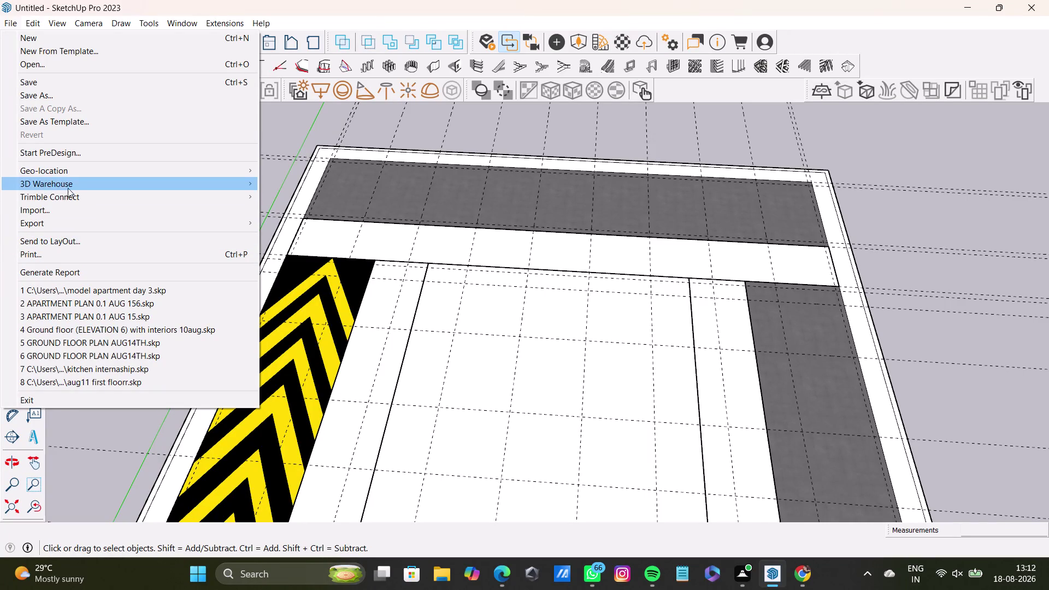
Start a File > Import and browse to the Home folder.
click(43, 215)
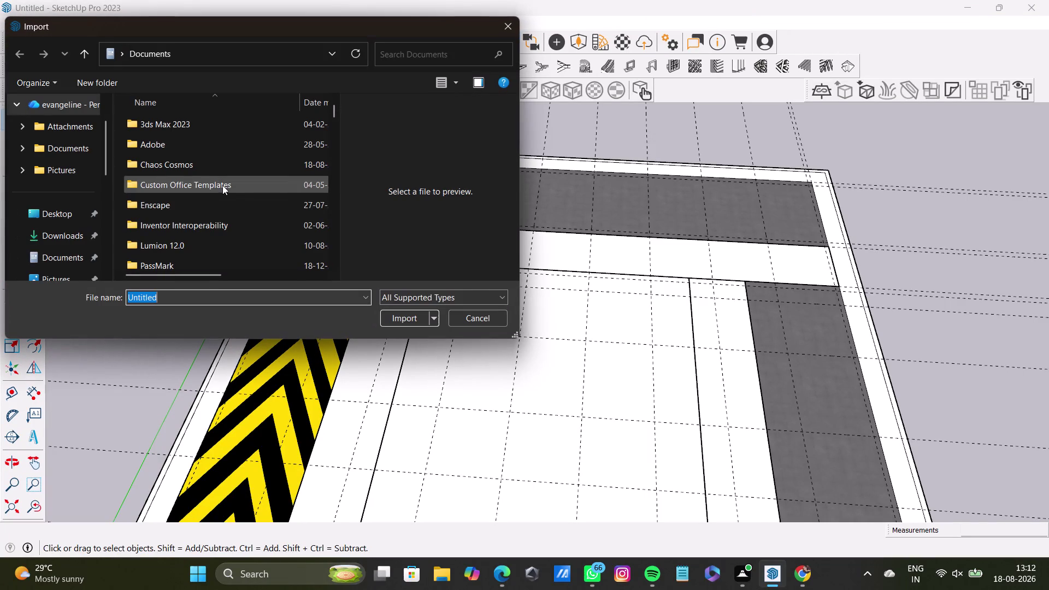
scroll(up, 3)
scroll(up, 3)
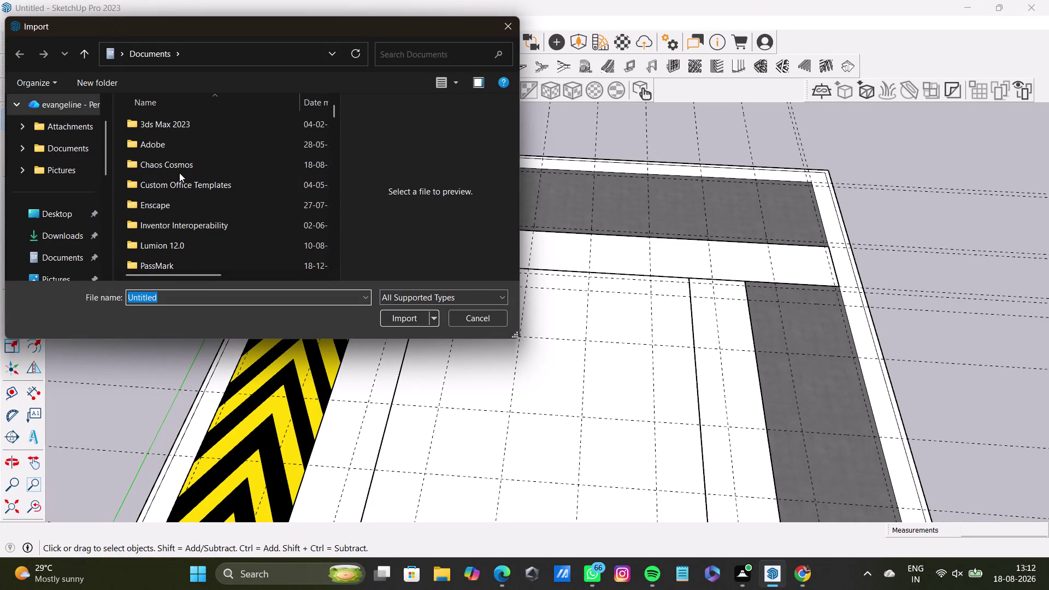
scroll(down, 3)
scroll(down, 3)
scroll(up, 3)
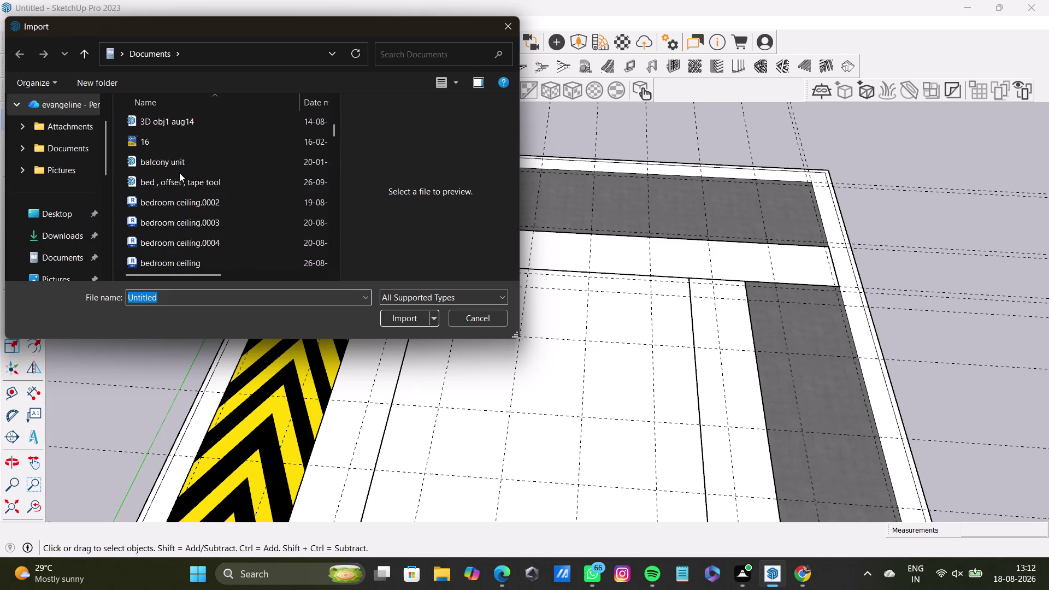
scroll(up, 3)
scroll(up, 3)
click(59, 112)
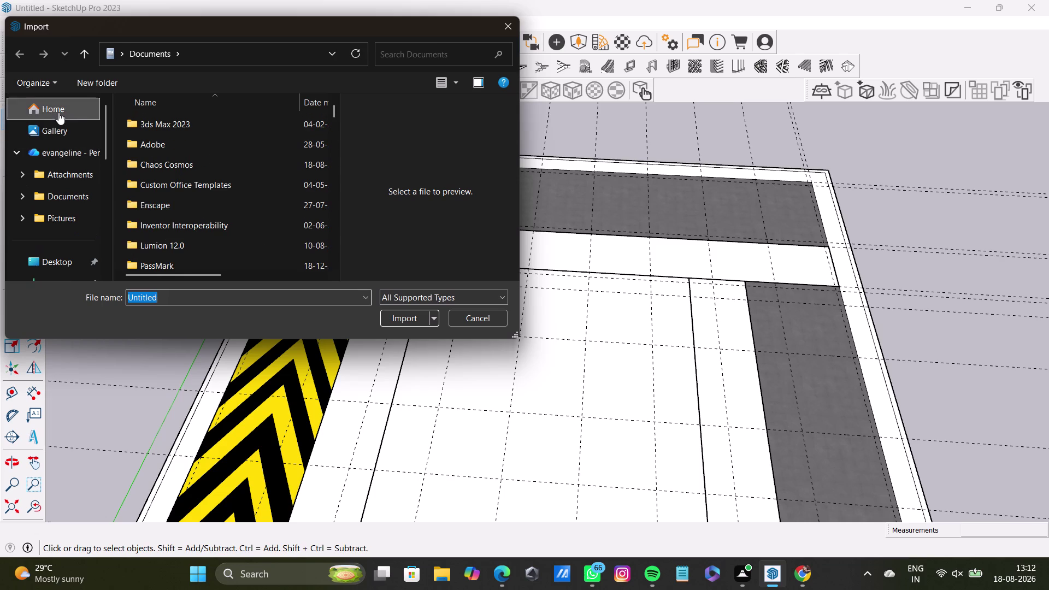
scroll(down, 3)
scroll(down, 3)
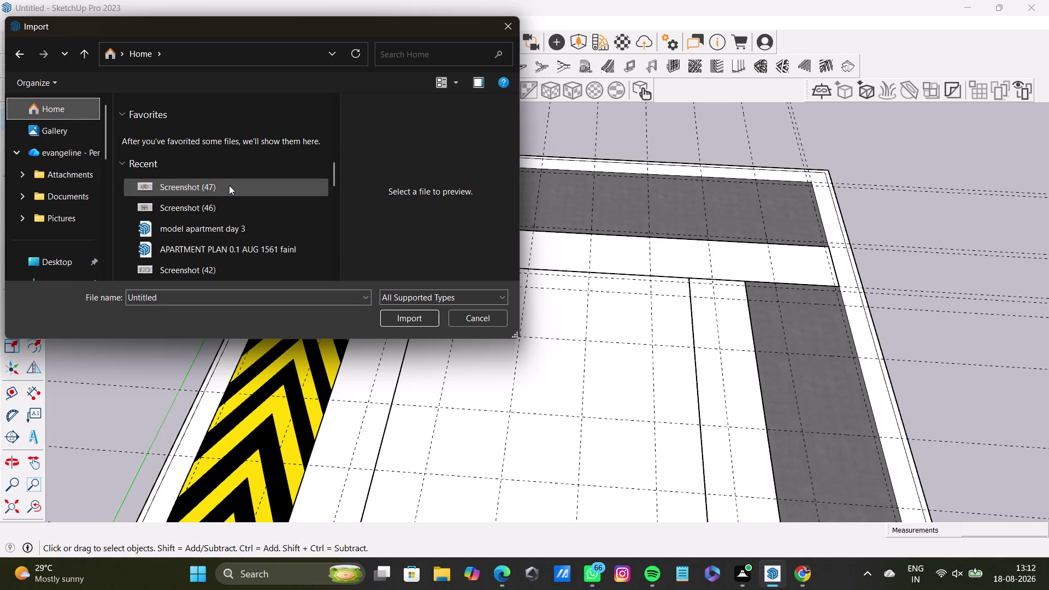
scroll(down, 3)
scroll(down, 3)
scroll(down, 3)
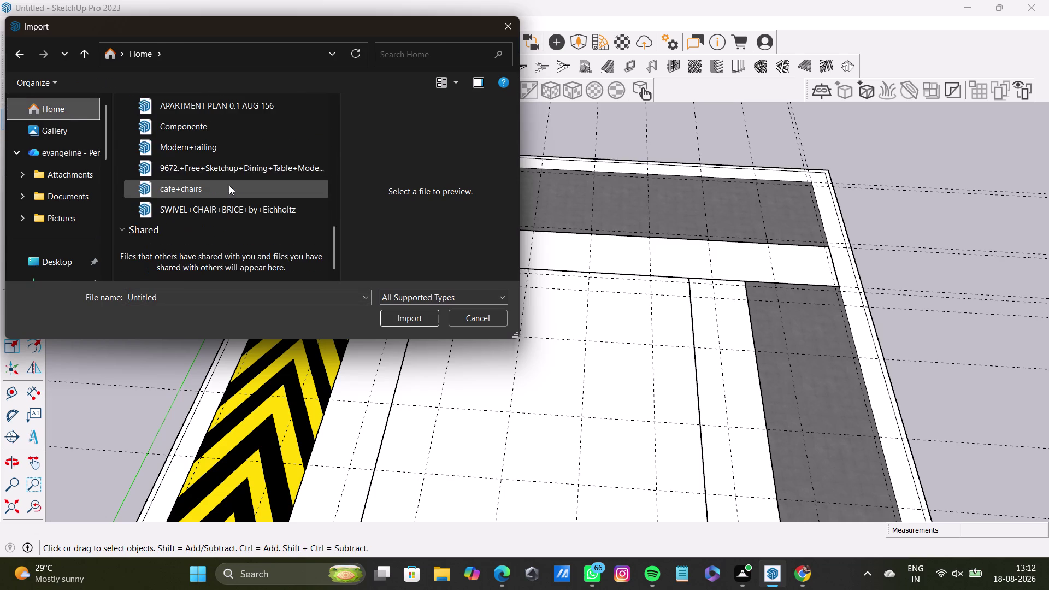
scroll(up, 3)
scroll(up, 3)
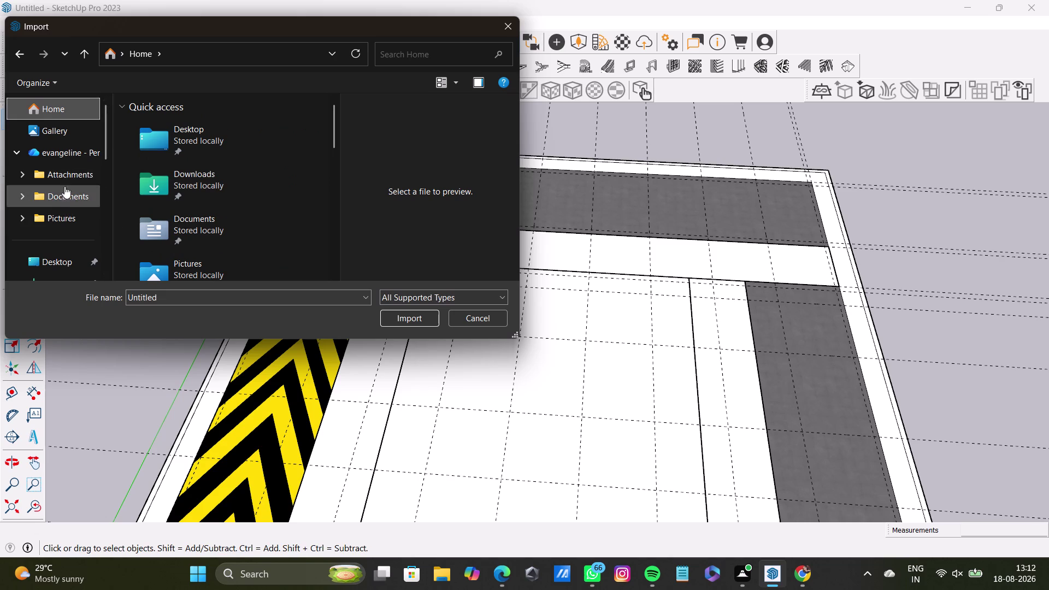
scroll(down, 3)
Import the CC18 car file from the Downloads folder.
click(57, 149)
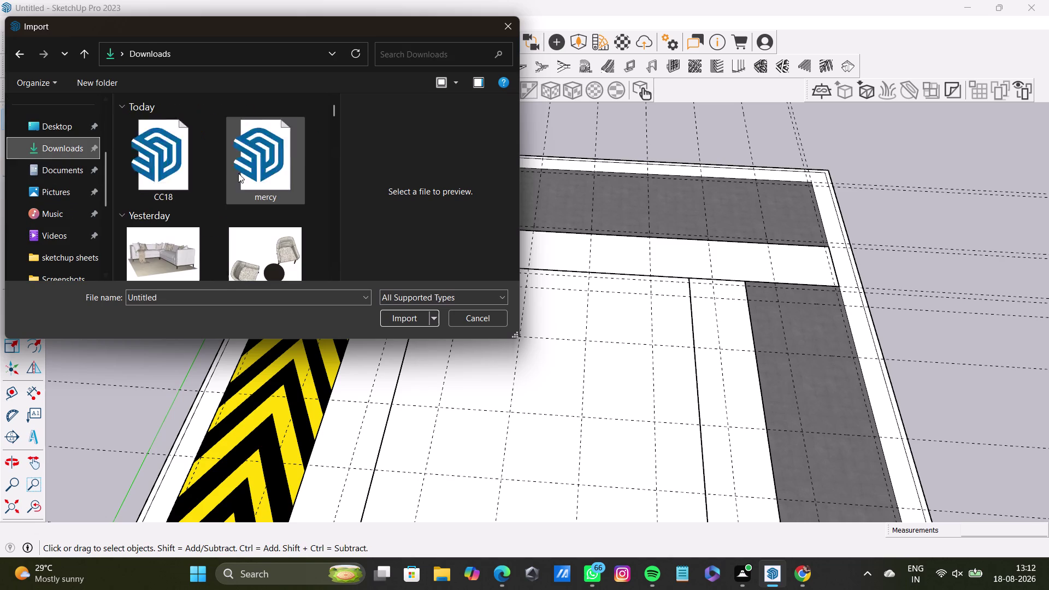
click(163, 161)
click(405, 318)
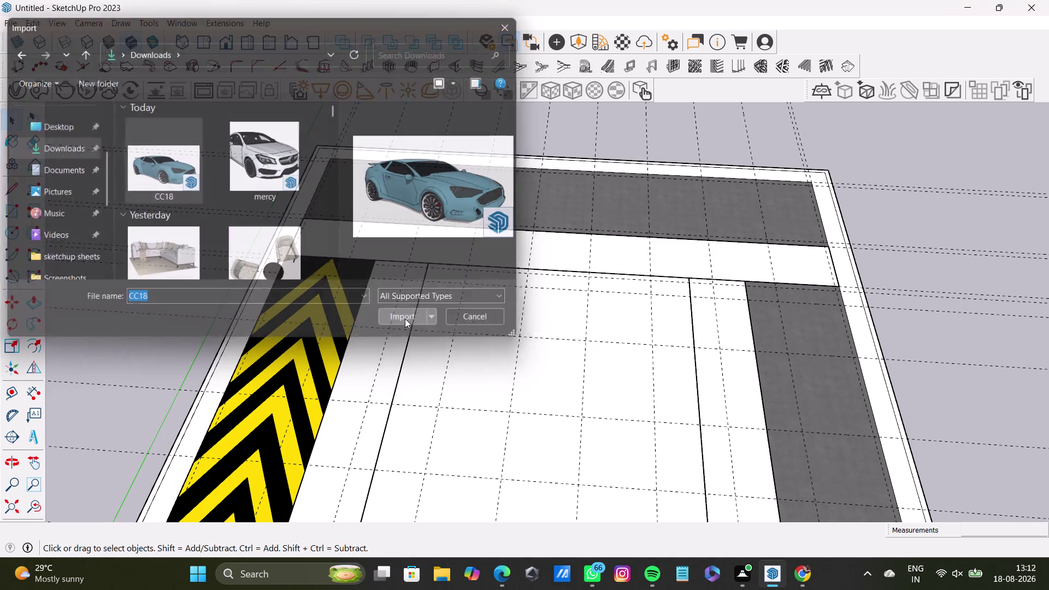
click(626, 325)
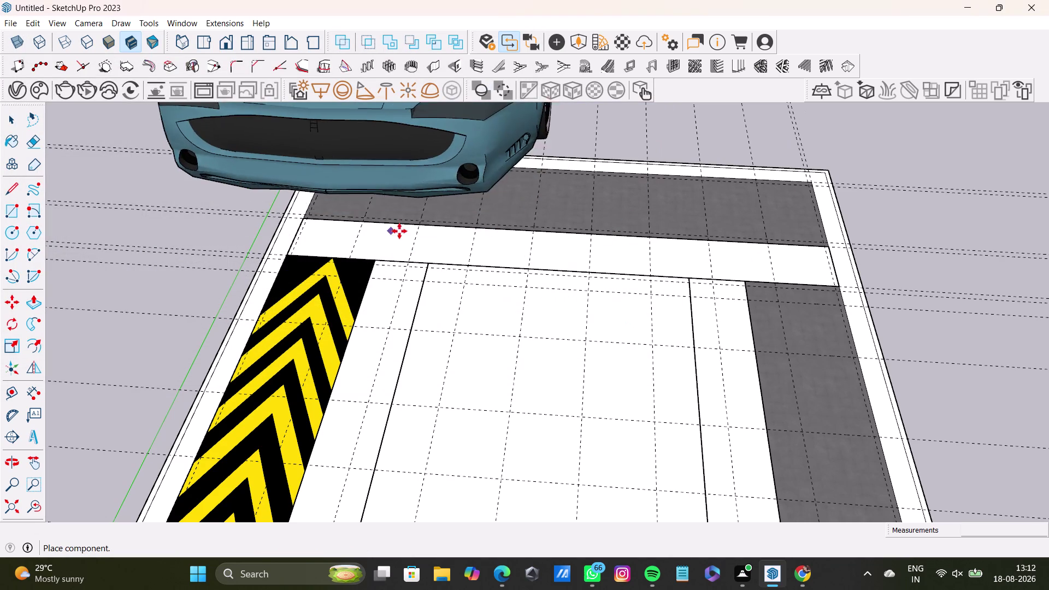
Place the blue CC18 car beside the layout and import the mercy car file.
scroll(down, 3)
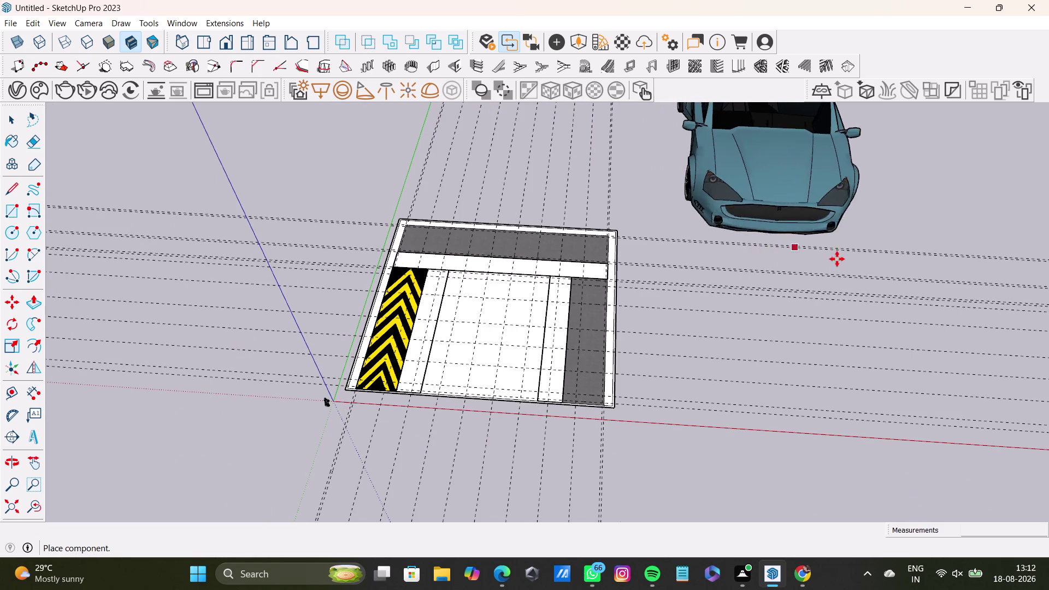
click(839, 258)
click(8, 18)
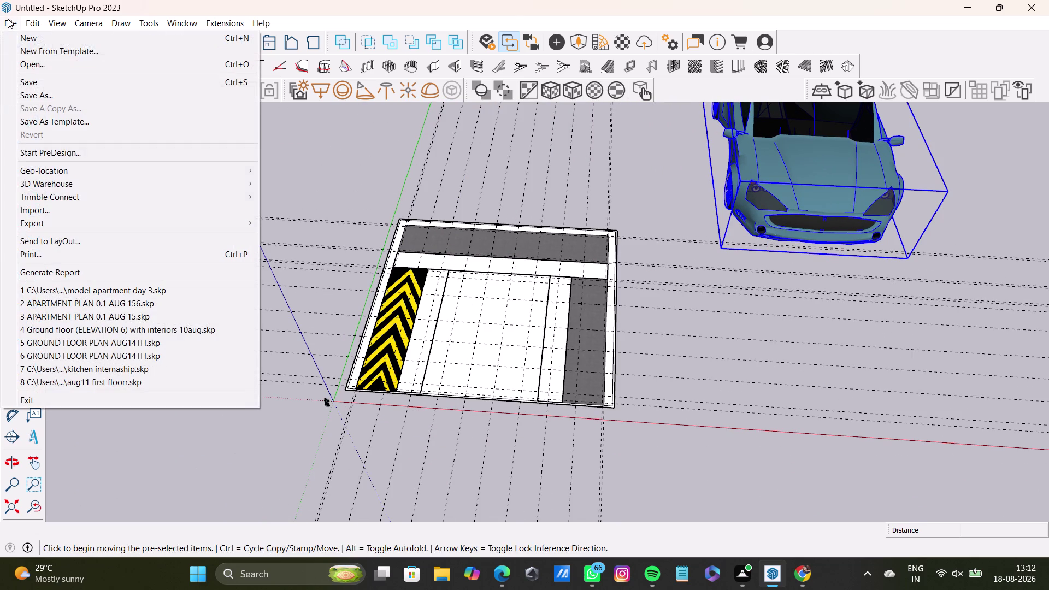
click(54, 208)
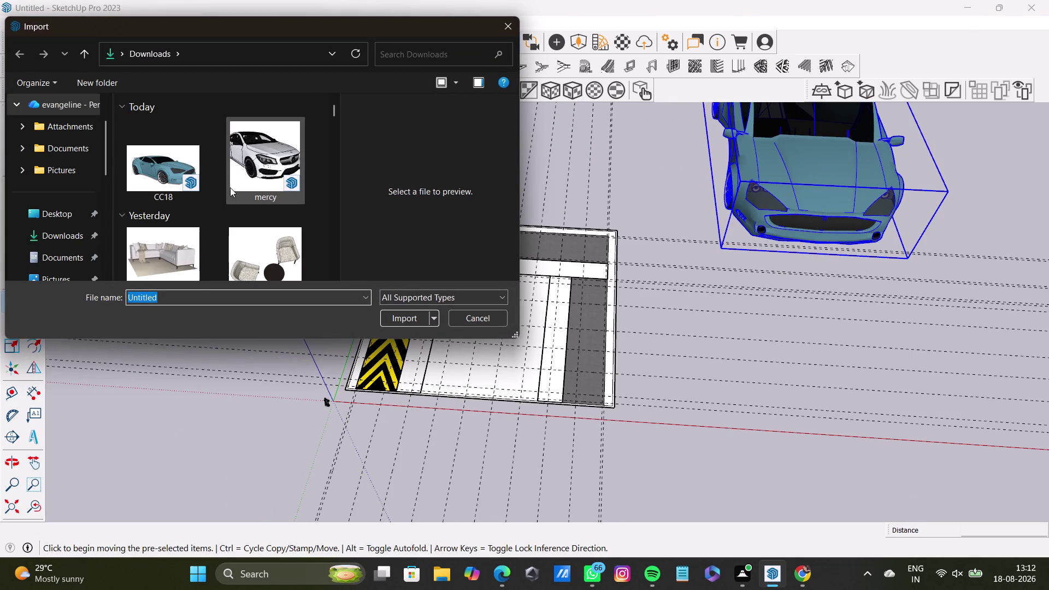
click(249, 179)
click(408, 319)
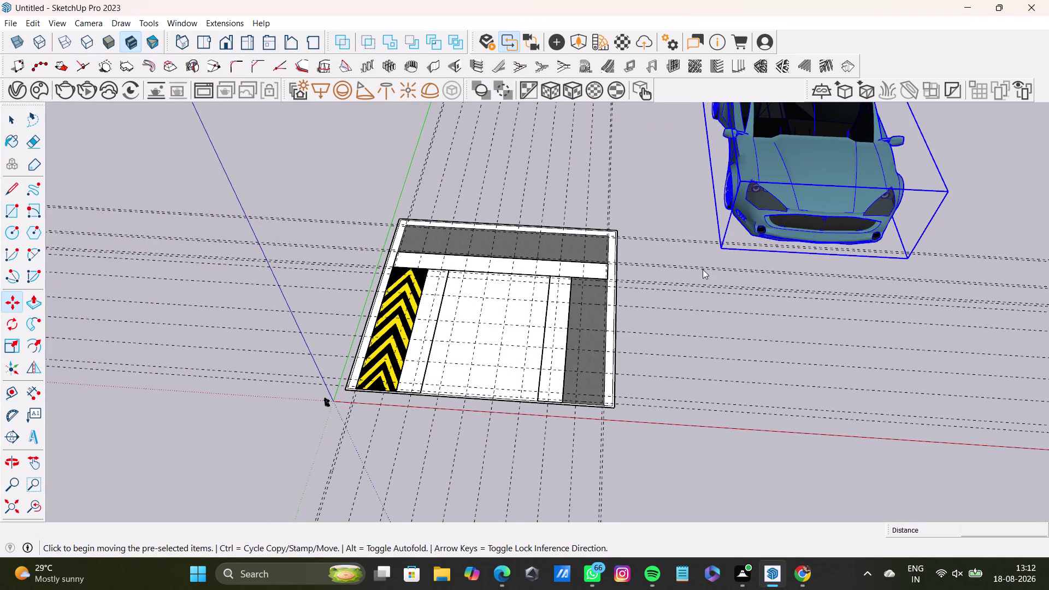
Accept the version warning, place the white mercy car beside the layout, then deselect it.
scroll(down, 3)
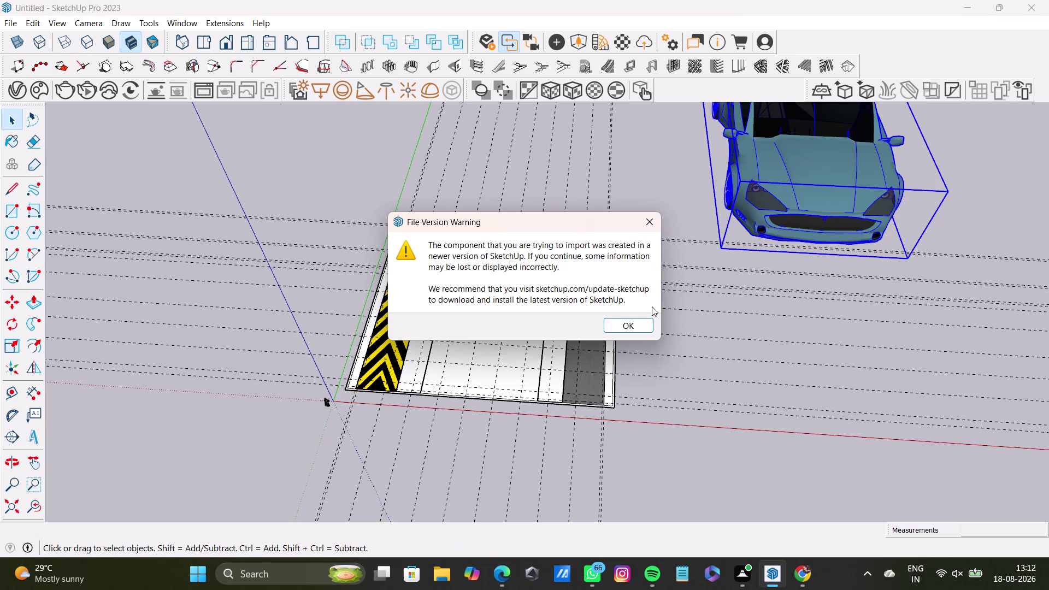
click(652, 327)
scroll(down, 3)
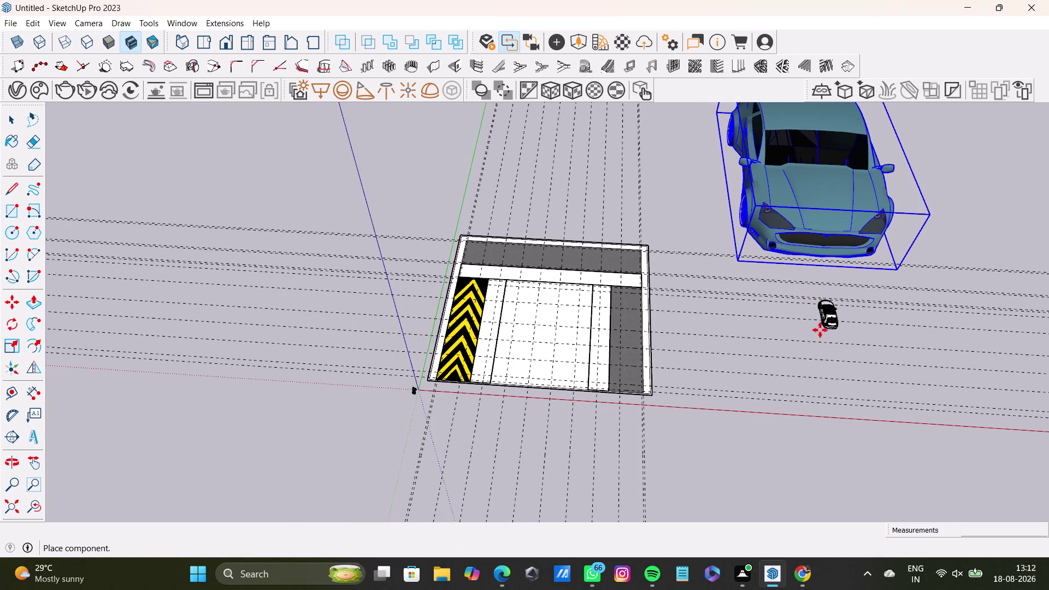
click(799, 341)
key(space)
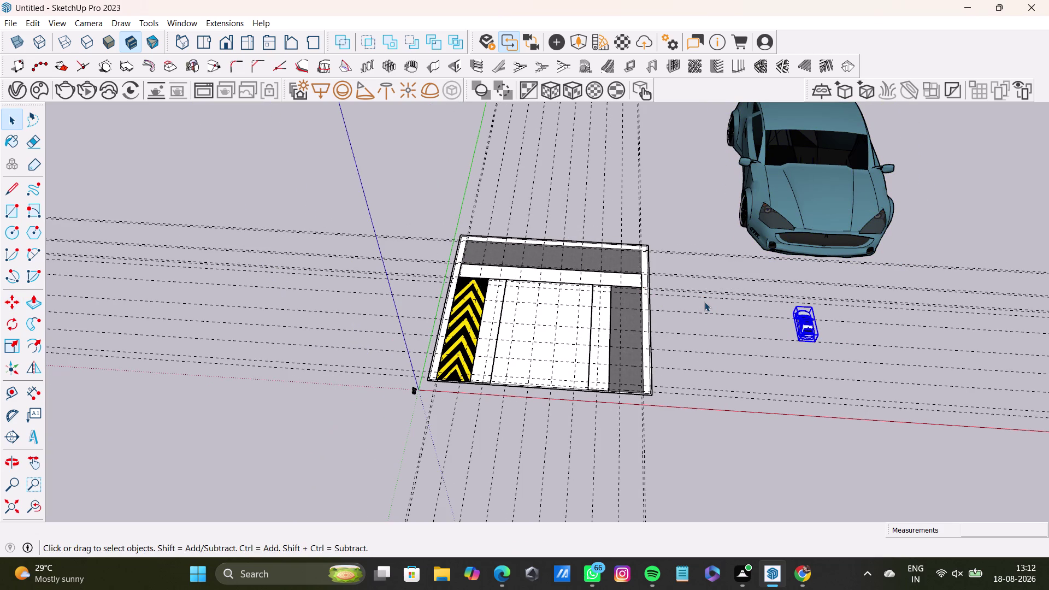
click(667, 202)
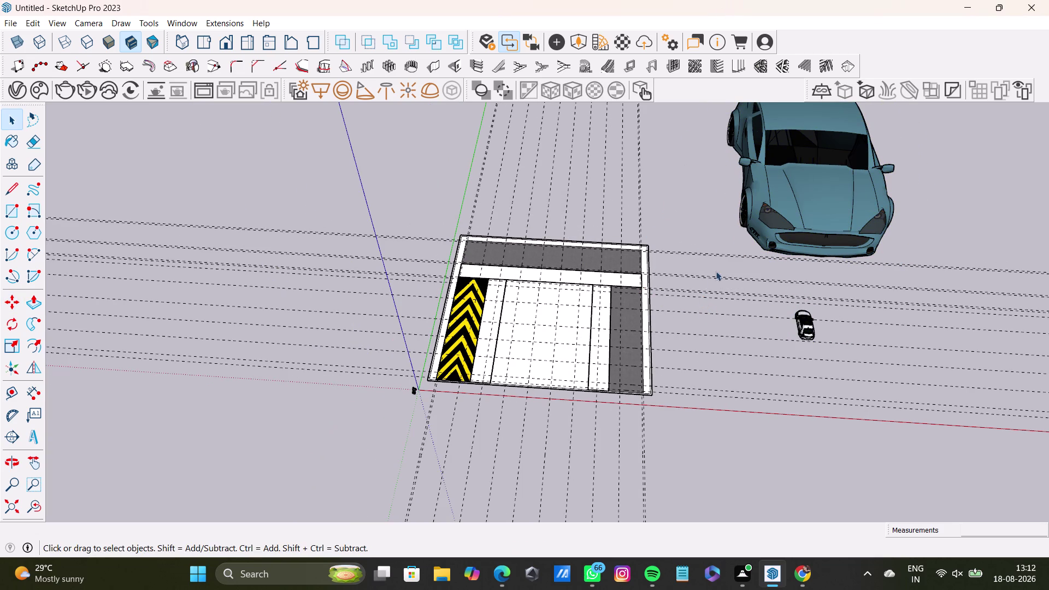
scroll(up, 3)
middle_drag(752, 318, 768, 314)
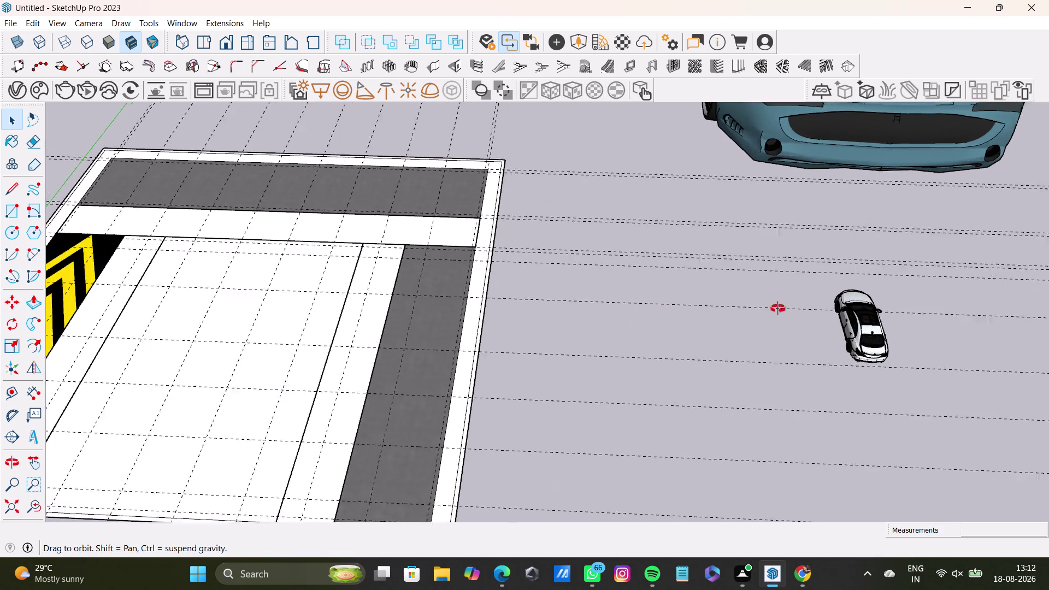
middle_drag(768, 314, 785, 367)
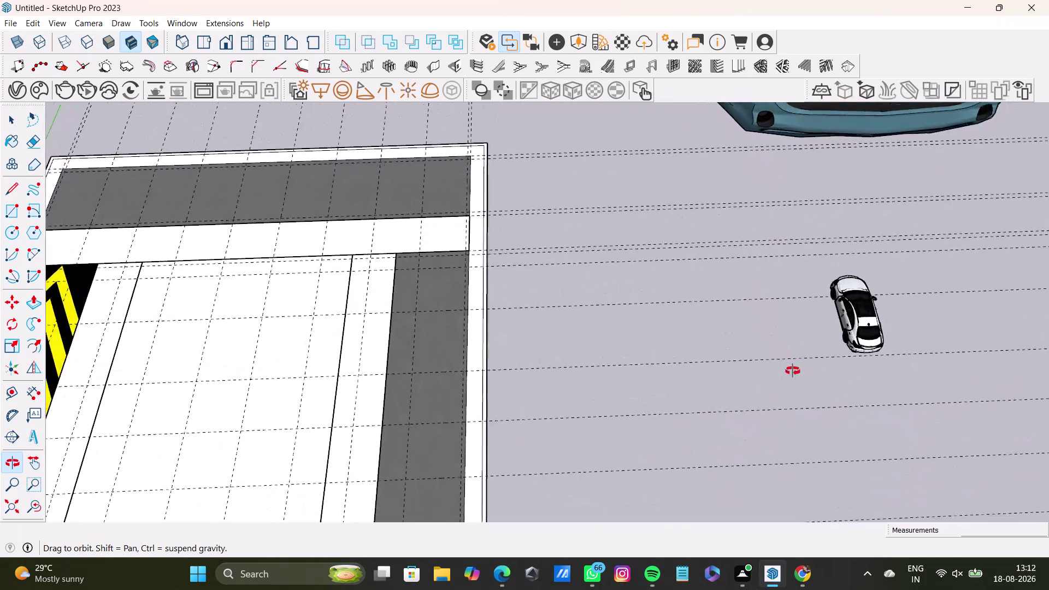
middle_drag(786, 367, 818, 378)
drag(759, 233, 935, 372)
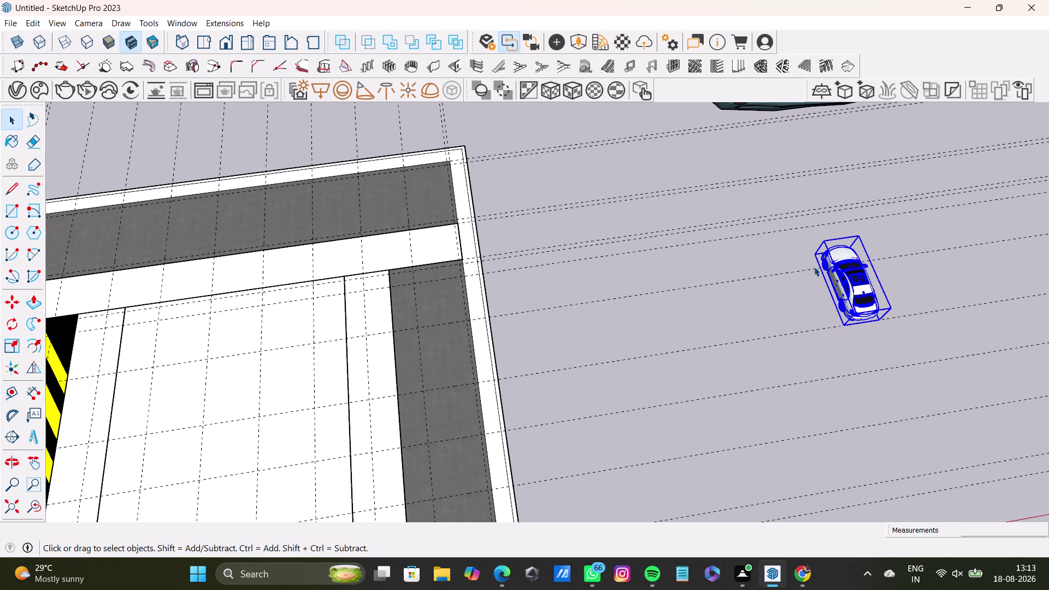
scroll(up, 3)
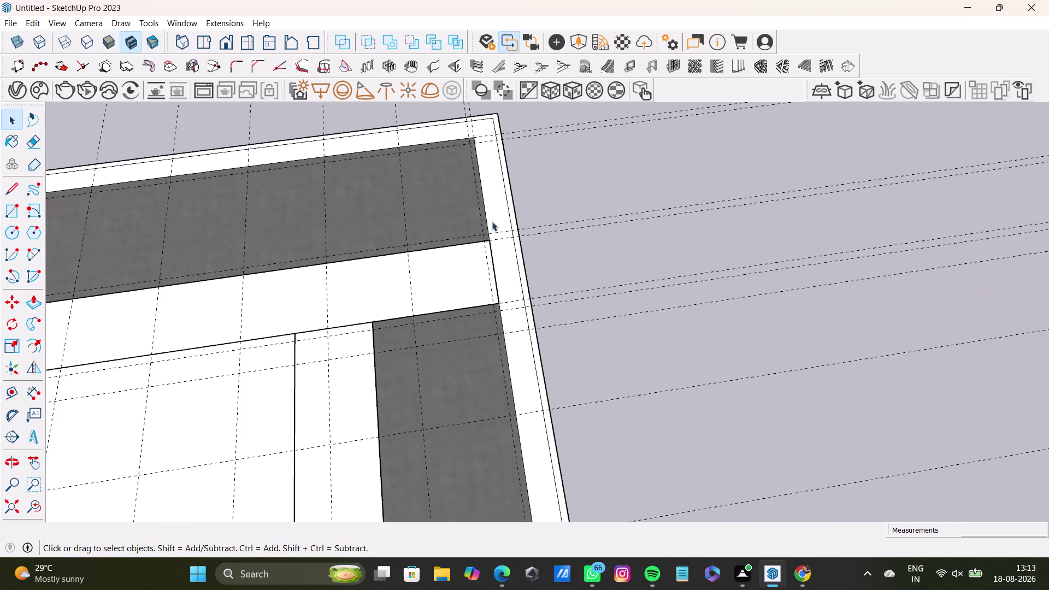
scroll(up, 3)
middle_drag(616, 267, 511, 173)
scroll(down, 3)
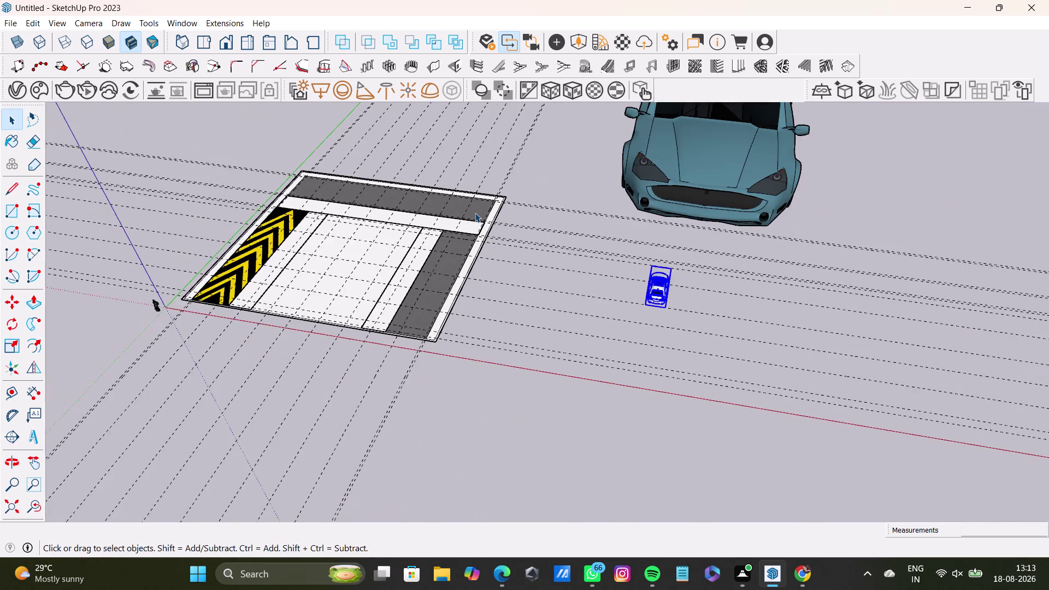
scroll(down, 3)
middle_drag(396, 203, 397, 196)
scroll(up, 3)
scroll(up, 3)
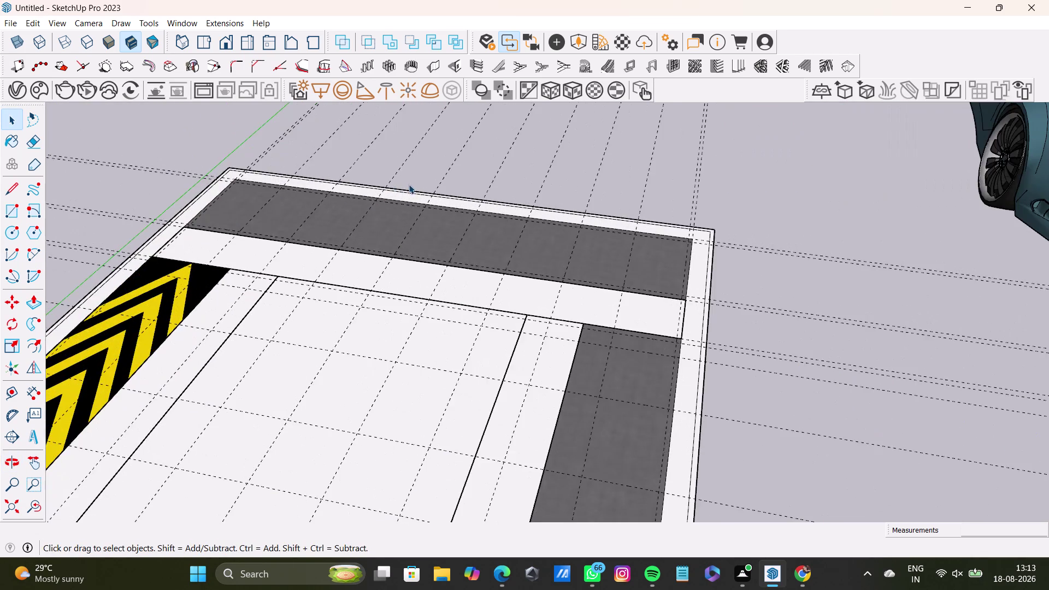
middle_drag(412, 184, 457, 357)
scroll(down, 3)
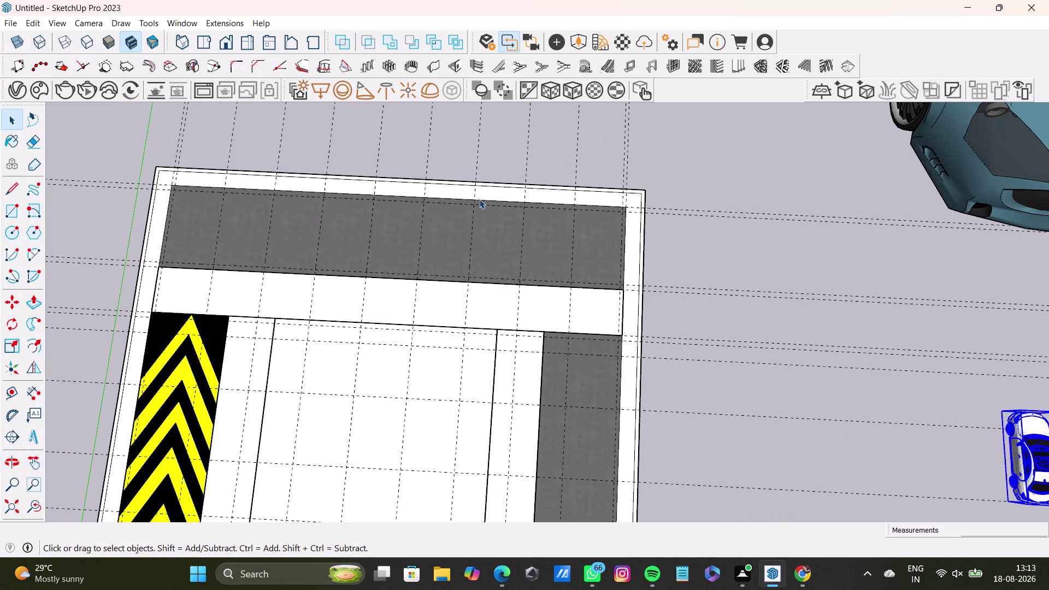
middle_drag(479, 199, 477, 135)
middle_drag(590, 223, 243, 117)
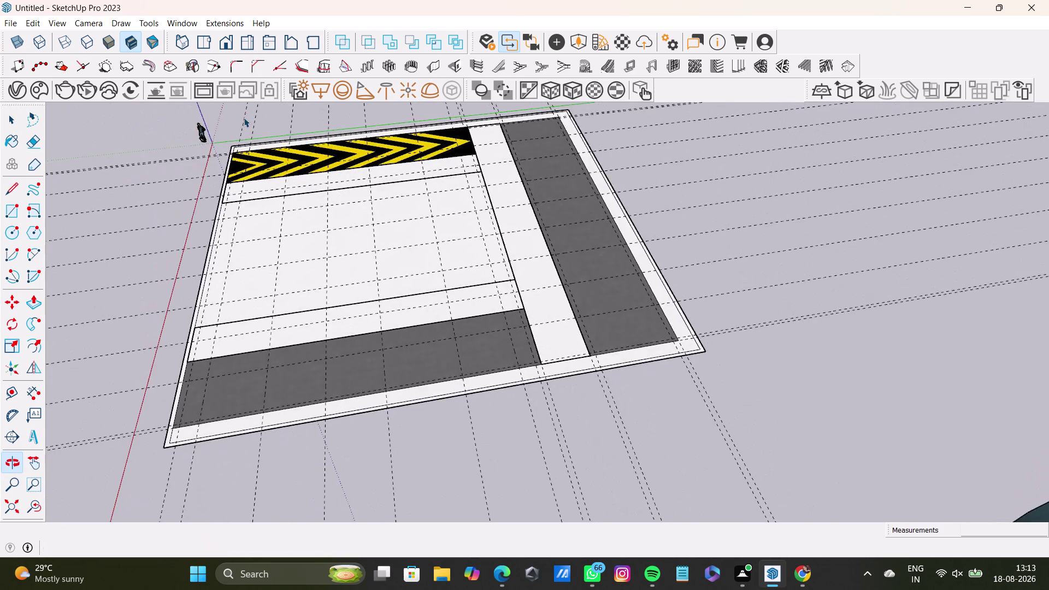
middle_drag(414, 211, 777, 207)
scroll(down, 3)
middle_drag(437, 182, 492, 178)
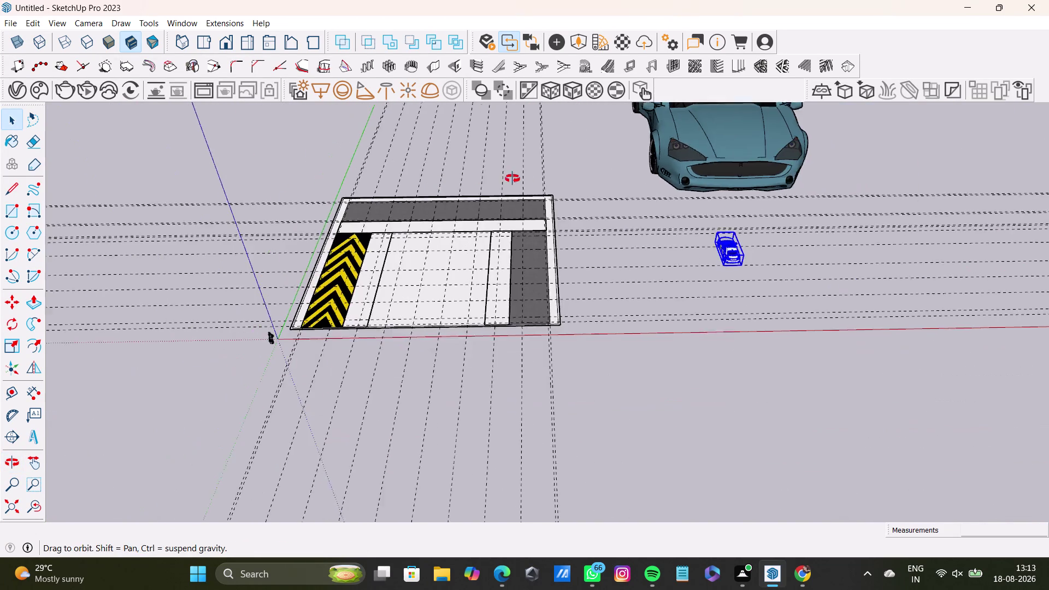
middle_drag(492, 179, 647, 152)
click(530, 143)
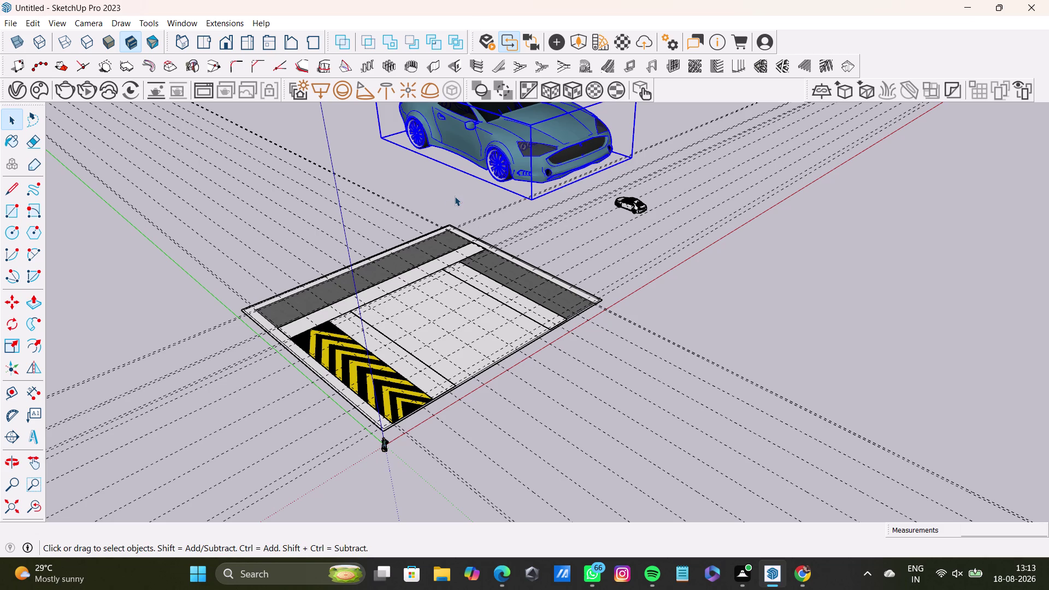
click(454, 196)
click(537, 147)
scroll(up, 3)
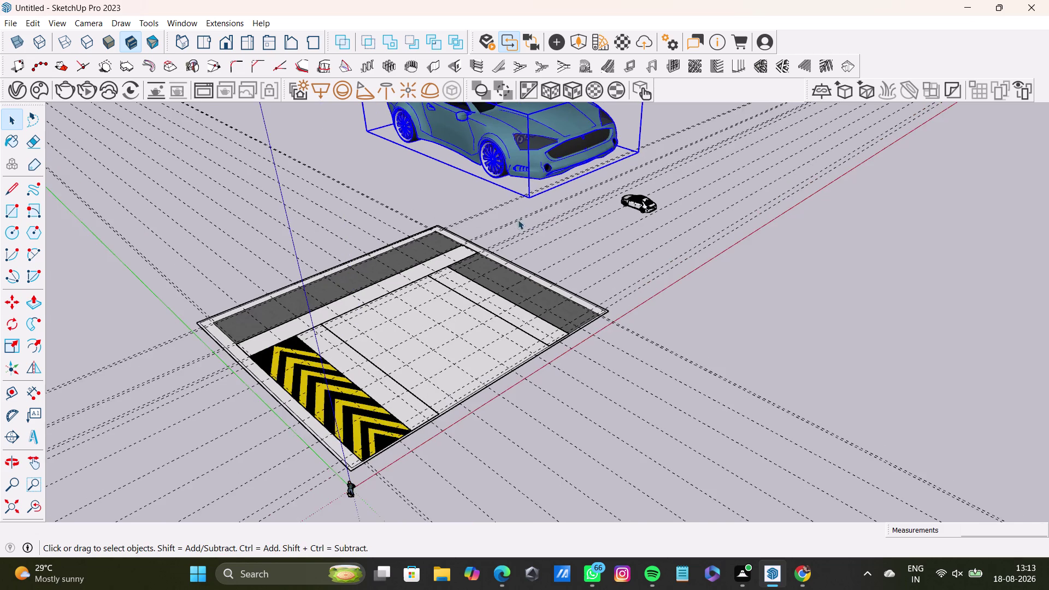
scroll(up, 3)
scroll(down, 3)
middle_drag(481, 177, 469, 166)
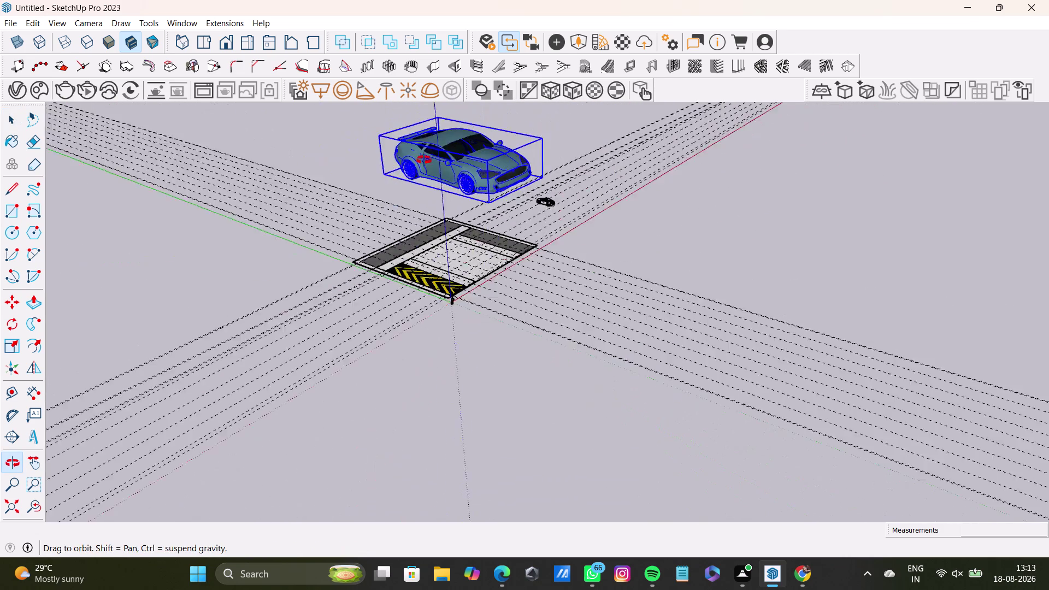
middle_drag(469, 166, 349, 145)
scroll(up, 3)
middle_drag(535, 178, 523, 325)
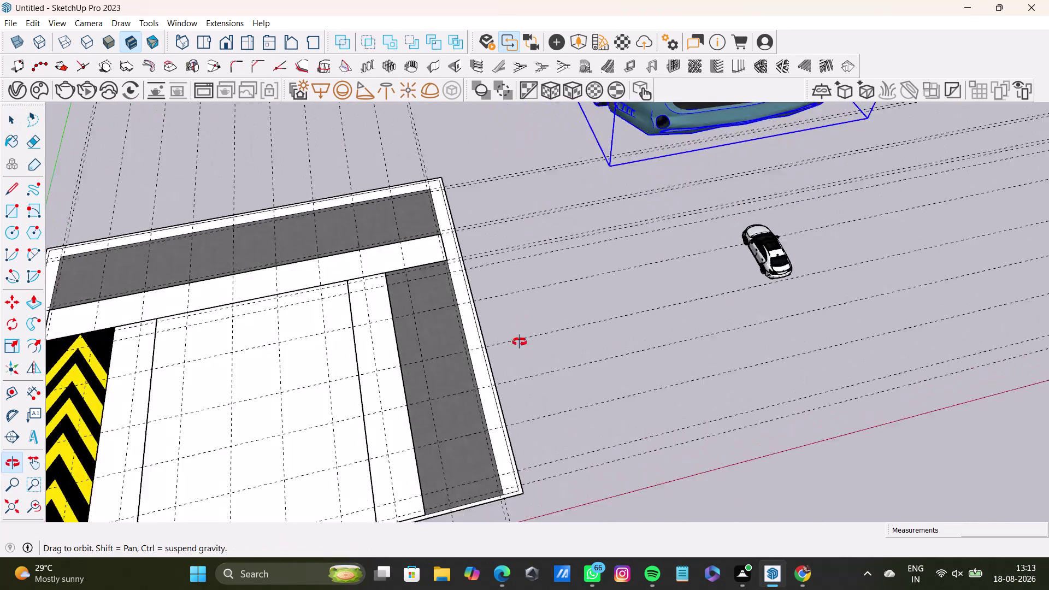
middle_drag(523, 325, 518, 373)
scroll(up, 3)
scroll(down, 3)
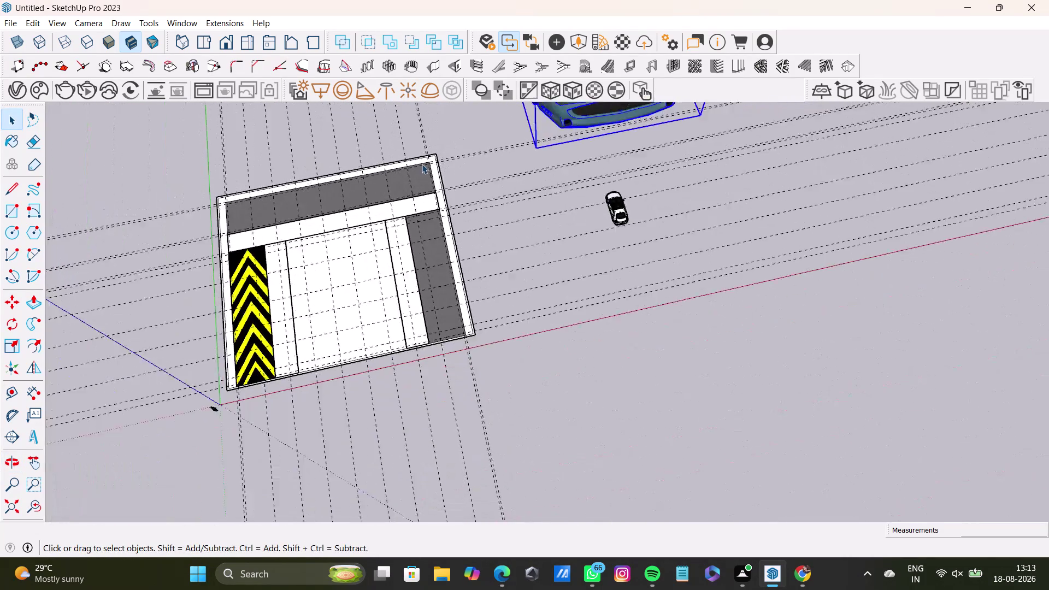
scroll(down, 3)
middle_drag(421, 164, 611, 138)
scroll(up, 3)
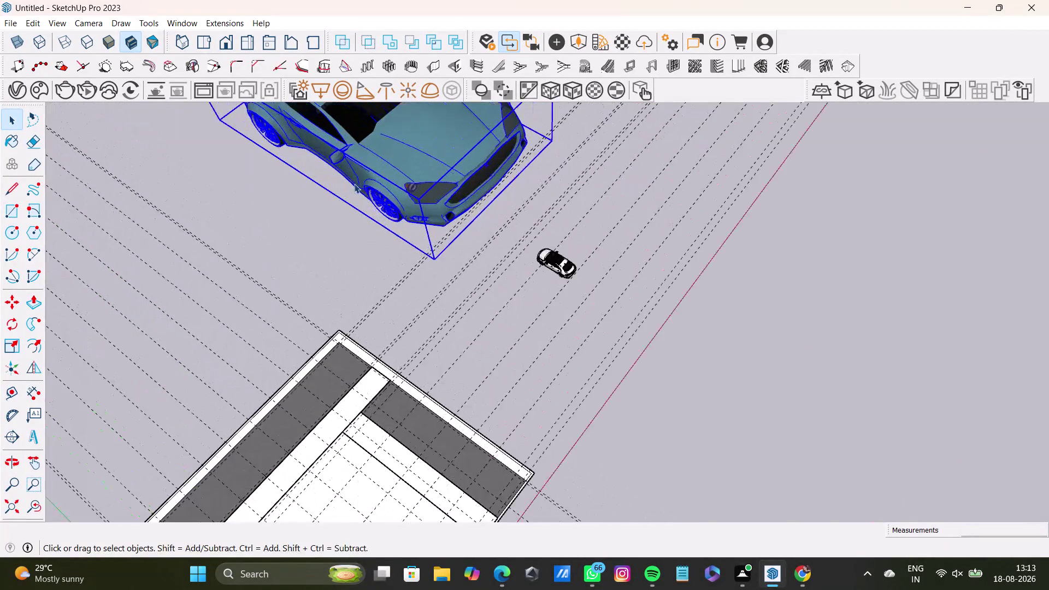
middle_drag(354, 183, 484, 90)
middle_drag(418, 212, 424, 125)
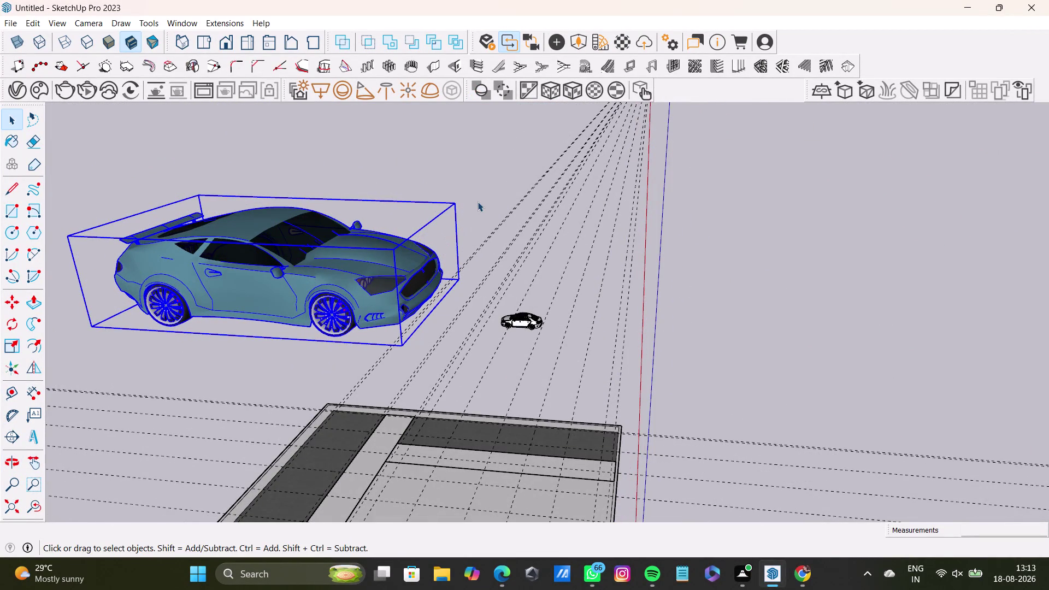
click(475, 199)
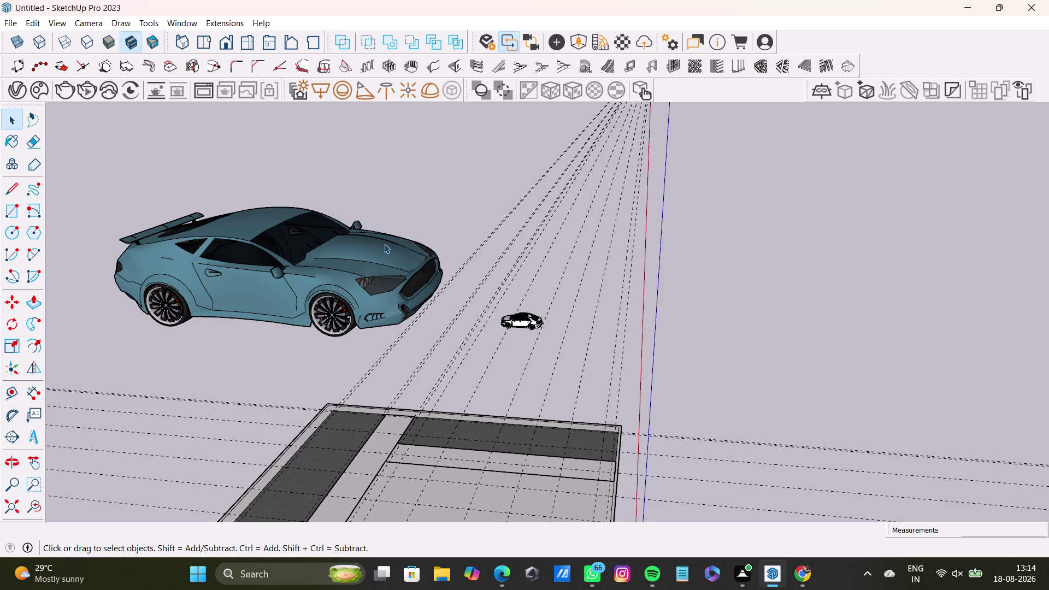
click(378, 253)
click(434, 199)
middle_drag(456, 227, 413, 304)
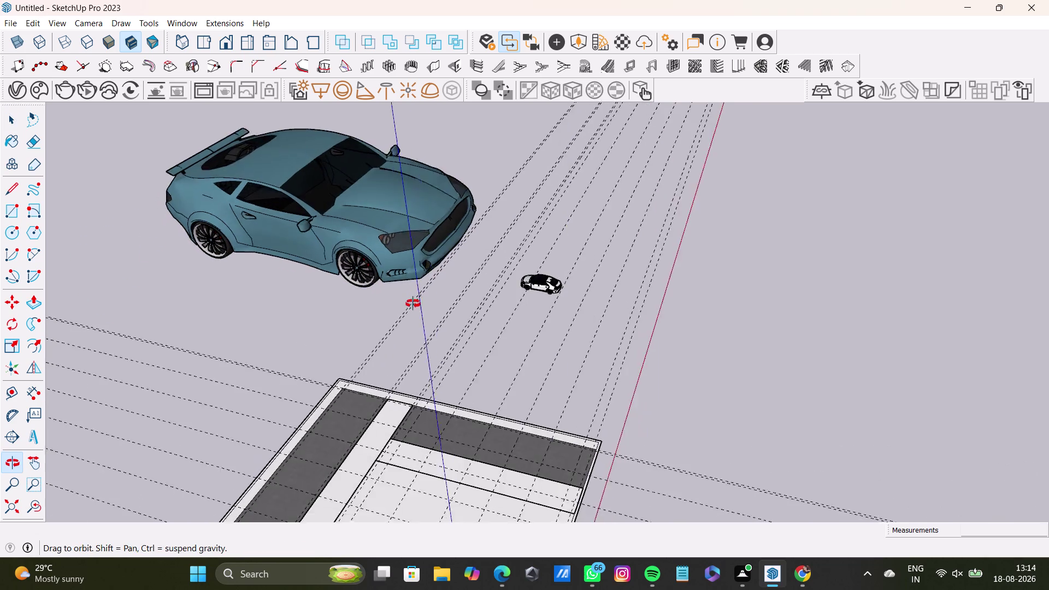
middle_drag(413, 303, 393, 318)
scroll(down, 3)
click(355, 211)
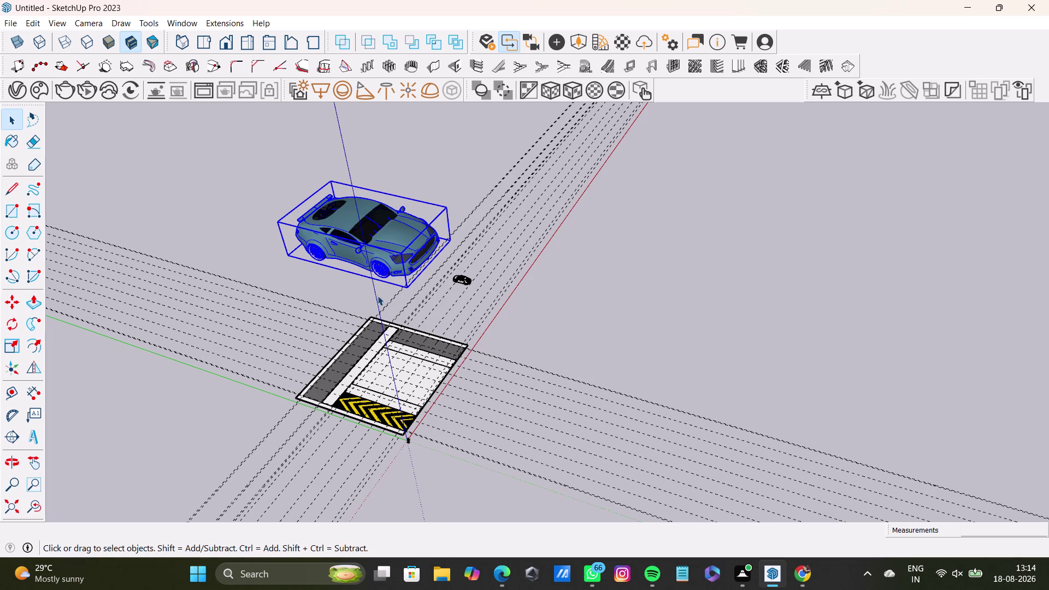
scroll(up, 3)
middle_drag(377, 259, 465, 164)
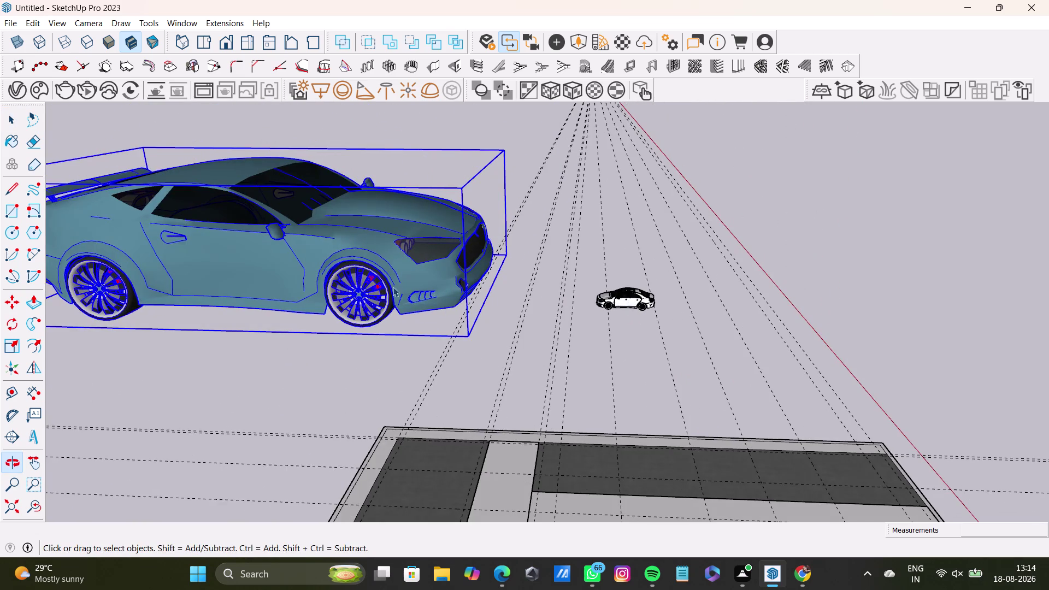
scroll(down, 3)
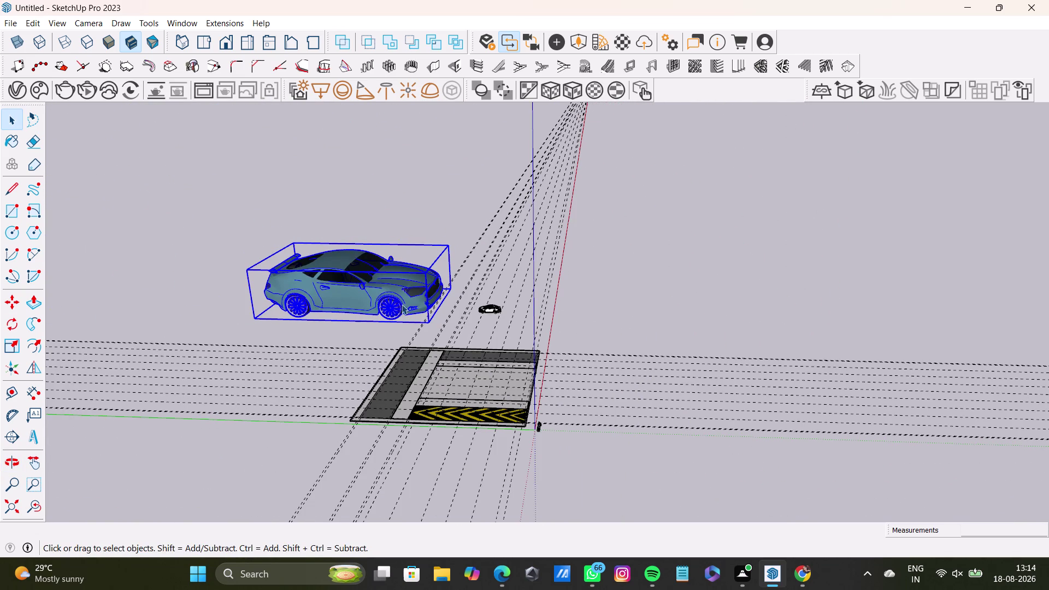
click(460, 218)
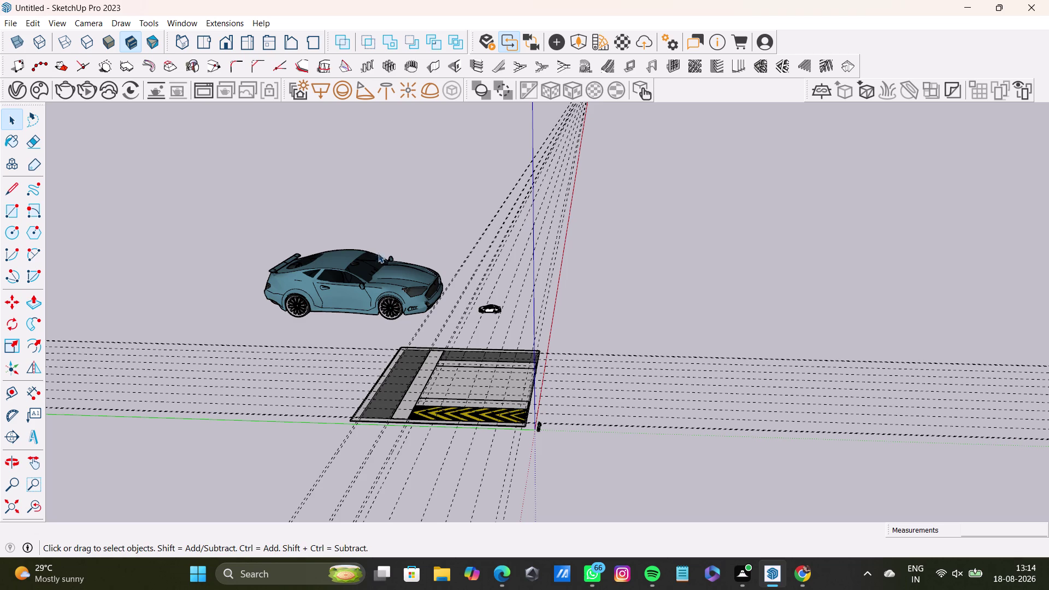
click(381, 284)
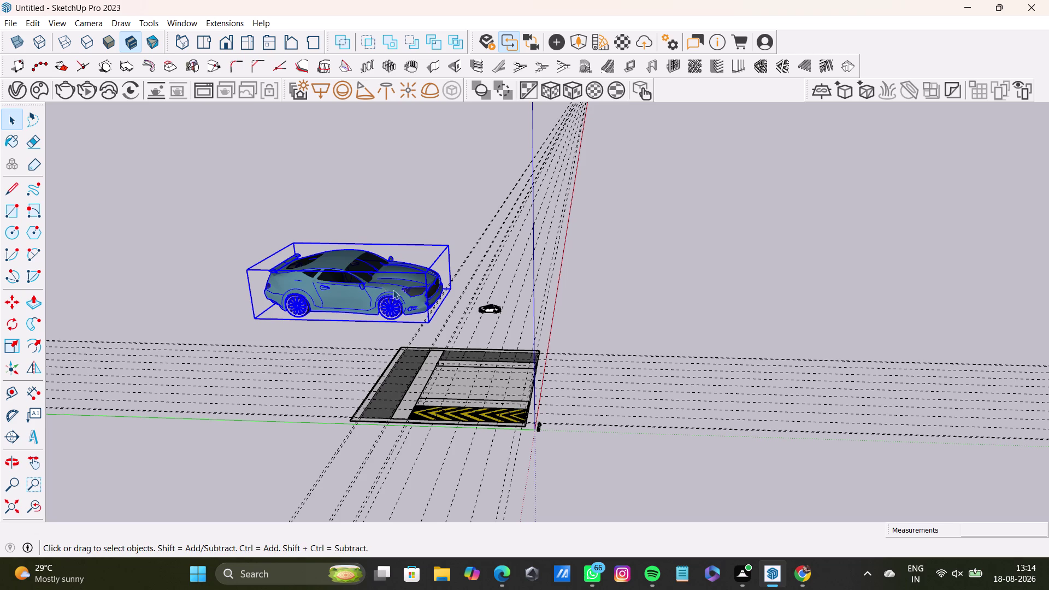
middle_drag(393, 289, 388, 421)
scroll(up, 3)
scroll(down, 3)
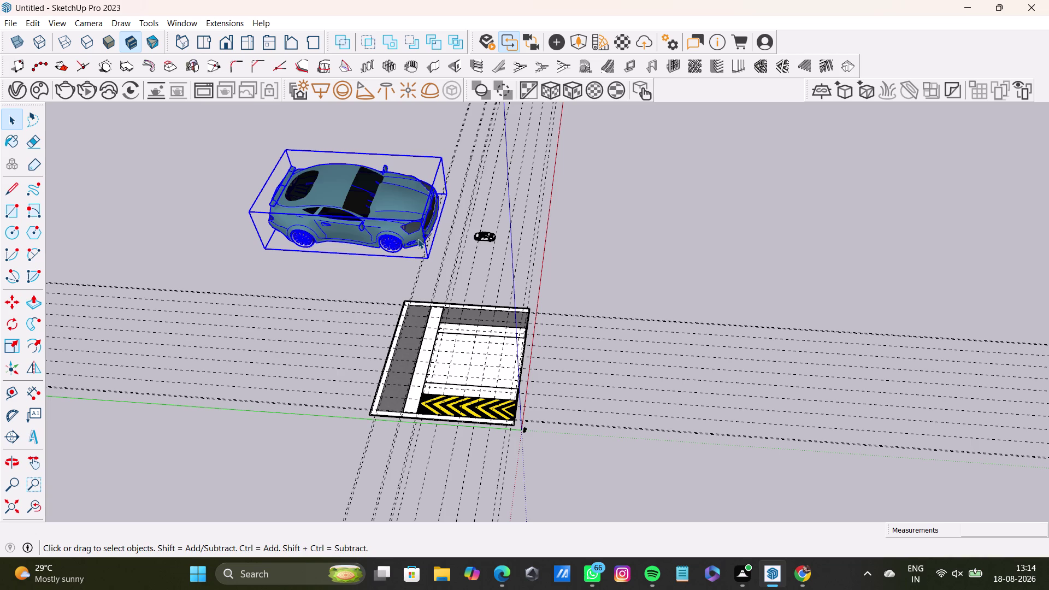
Orbit to look down on the blue car, then to a side view.
click(436, 150)
click(404, 222)
click(395, 275)
drag(255, 141, 285, 163)
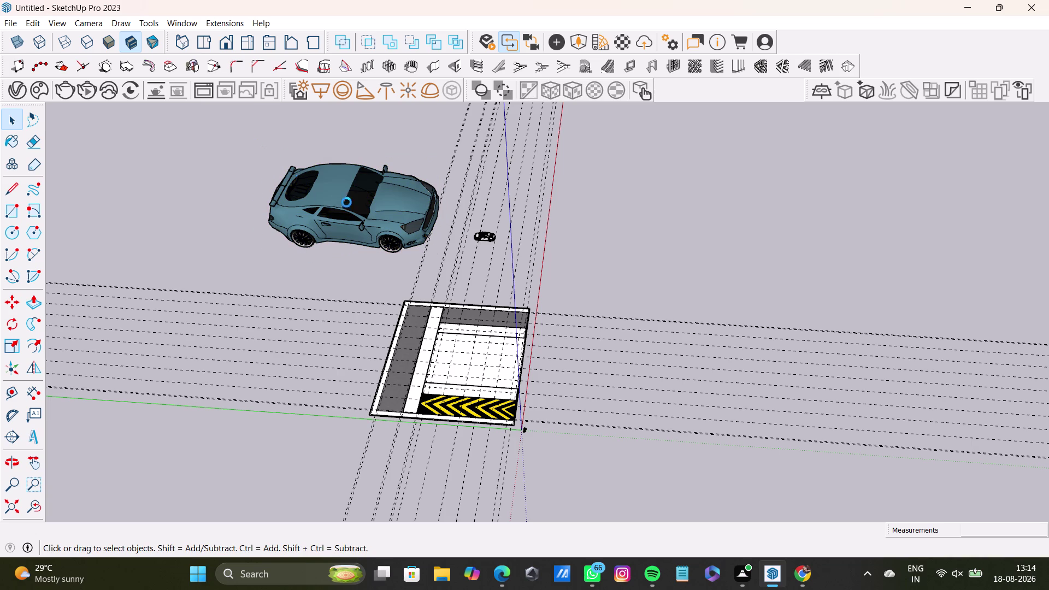
drag(285, 164, 432, 252)
scroll(up, 3)
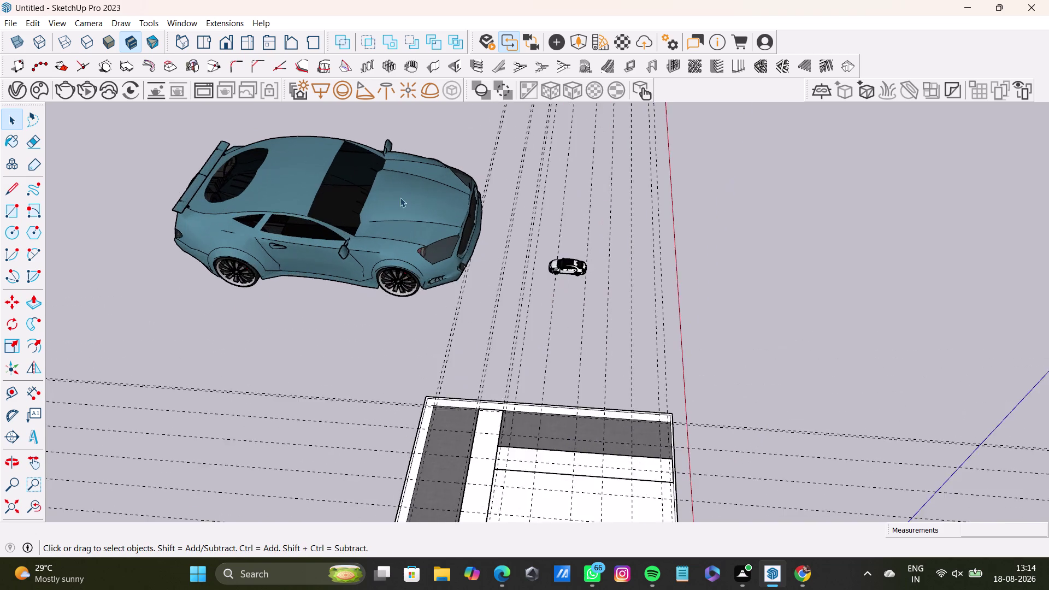
scroll(up, 3)
middle_drag(453, 231, 389, 109)
Orbit to a top-down view of the blue car and select it.
click(456, 228)
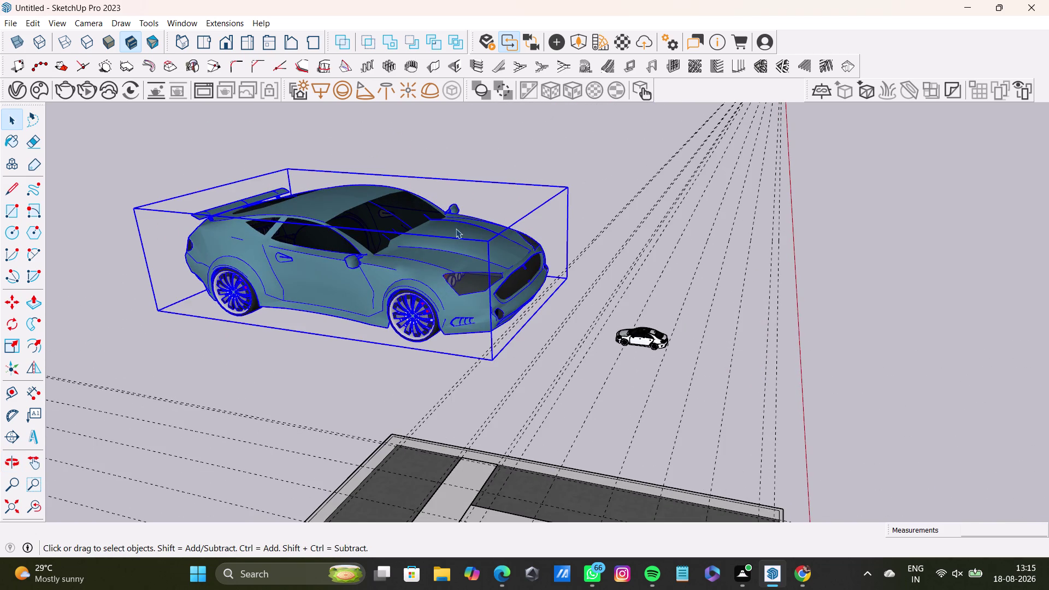
click(539, 182)
middle_drag(420, 337, 543, 309)
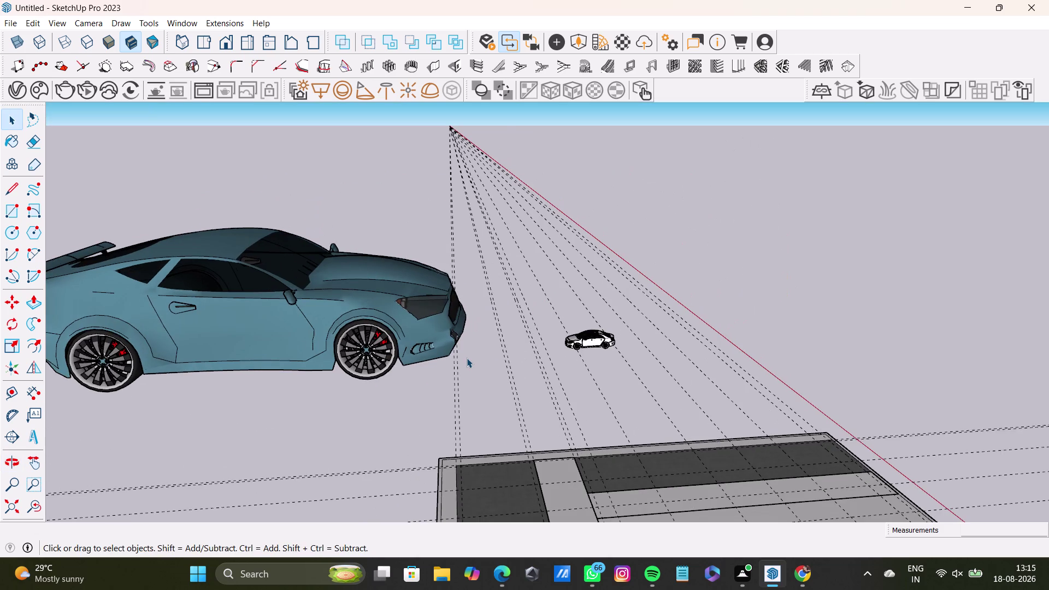
scroll(down, 3)
middle_drag(476, 355, 395, 422)
scroll(up, 3)
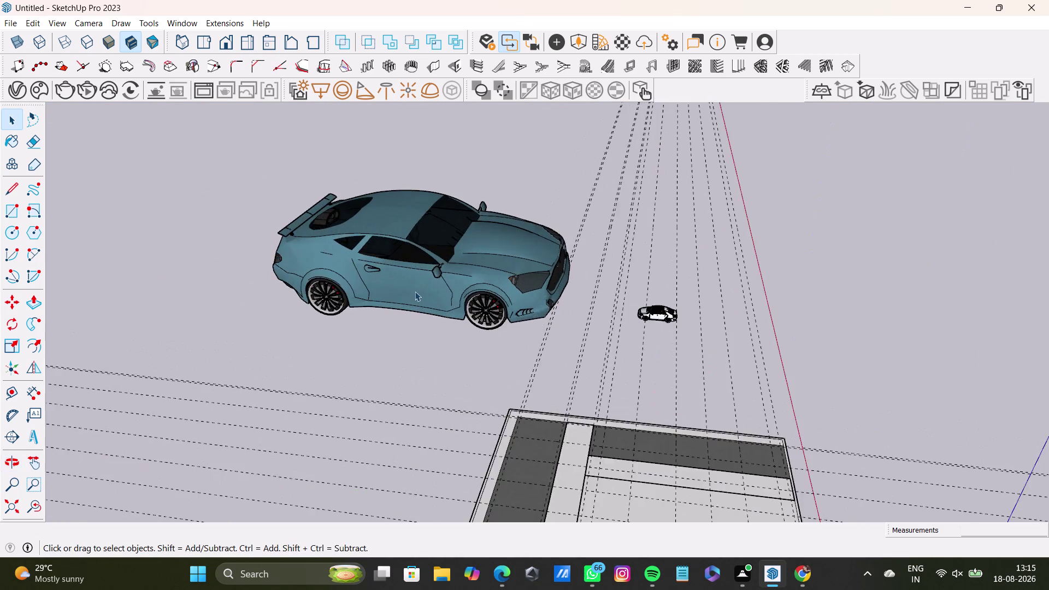
scroll(up, 3)
click(537, 252)
scroll(down, 3)
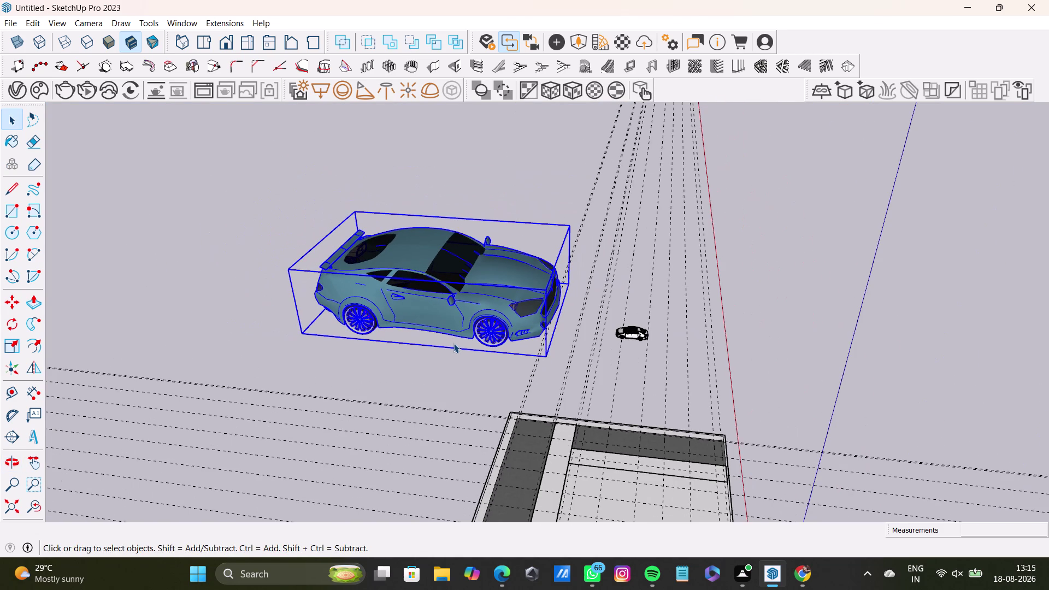
Scale the blue car down uniformly with the Scale tool's corner grips.
key(s)
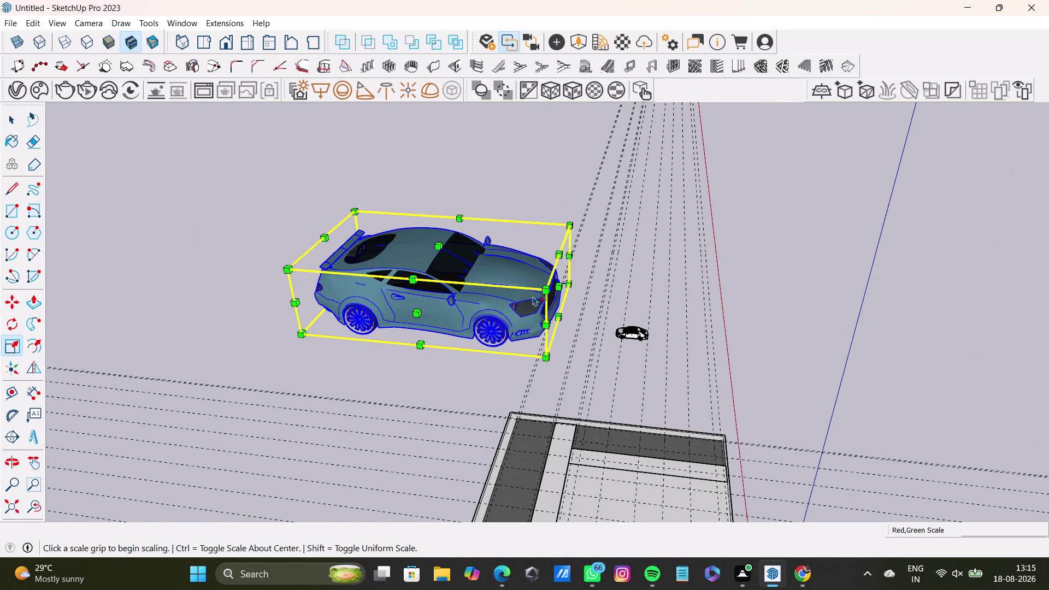
drag(556, 290, 539, 287)
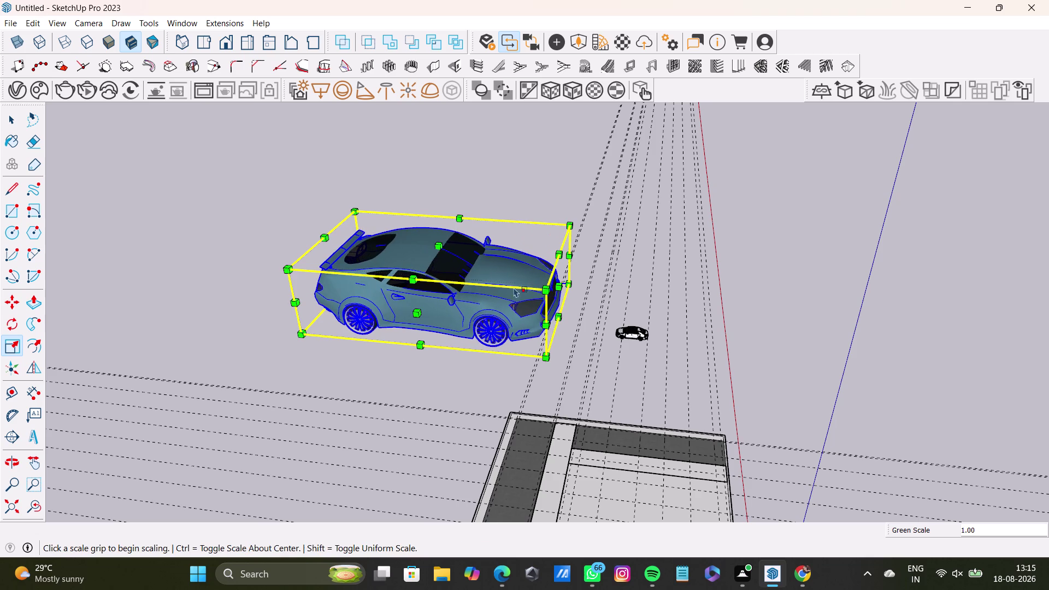
drag(441, 245, 443, 260)
drag(355, 220, 446, 266)
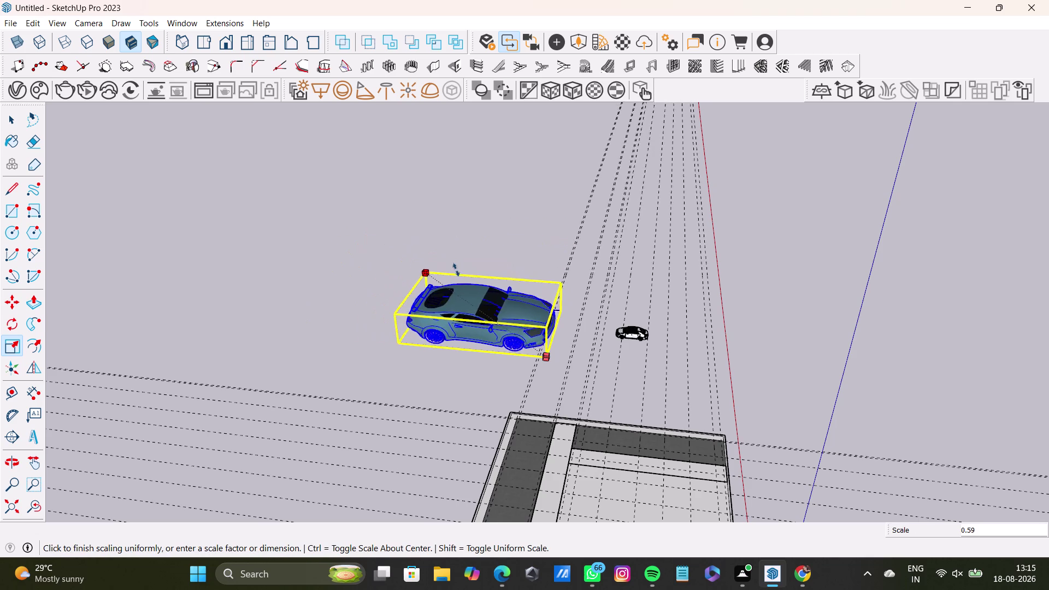
drag(446, 266, 516, 303)
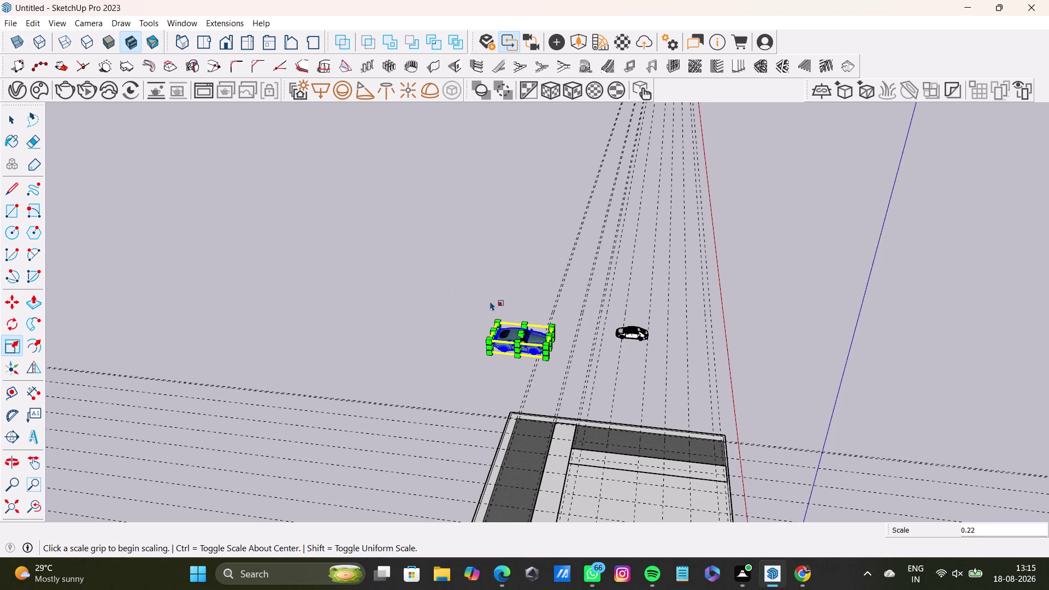
key(space)
scroll(up, 3)
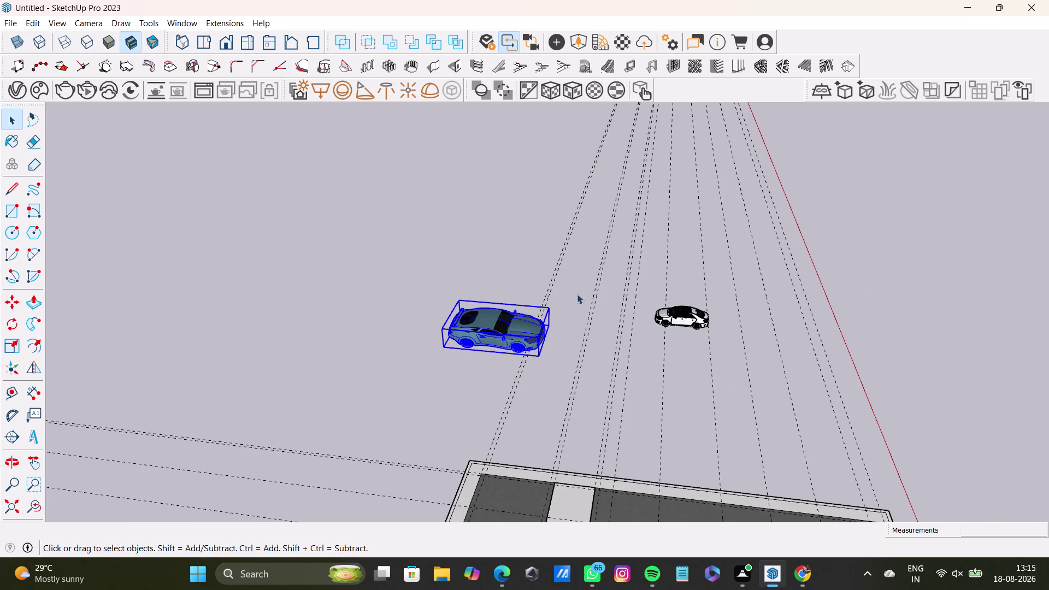
Reselect the blue car, stretch its height slightly and shrink it further.
click(583, 290)
drag(405, 277, 591, 393)
click(496, 242)
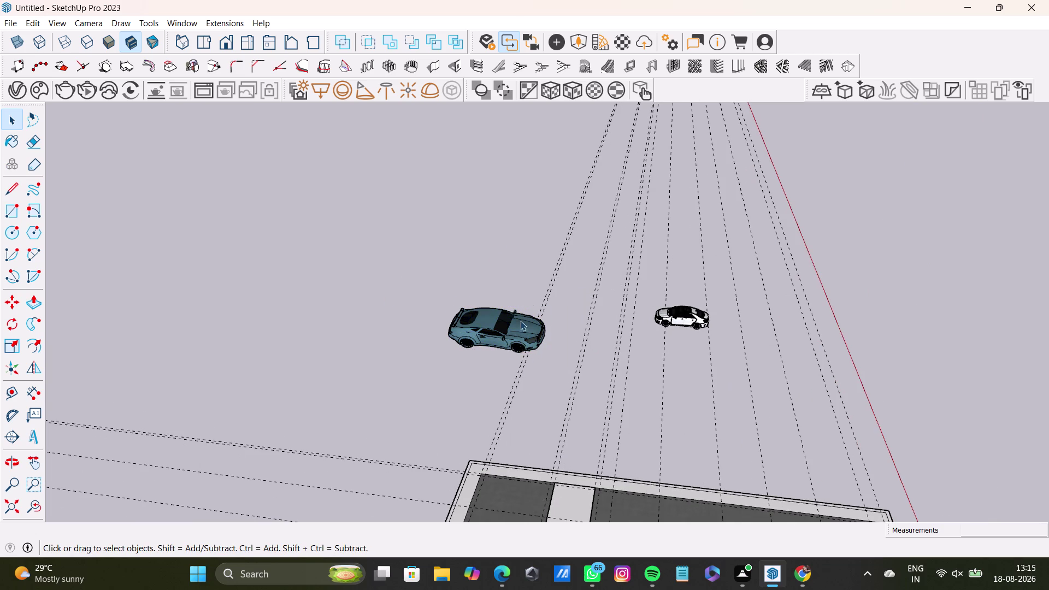
click(485, 325)
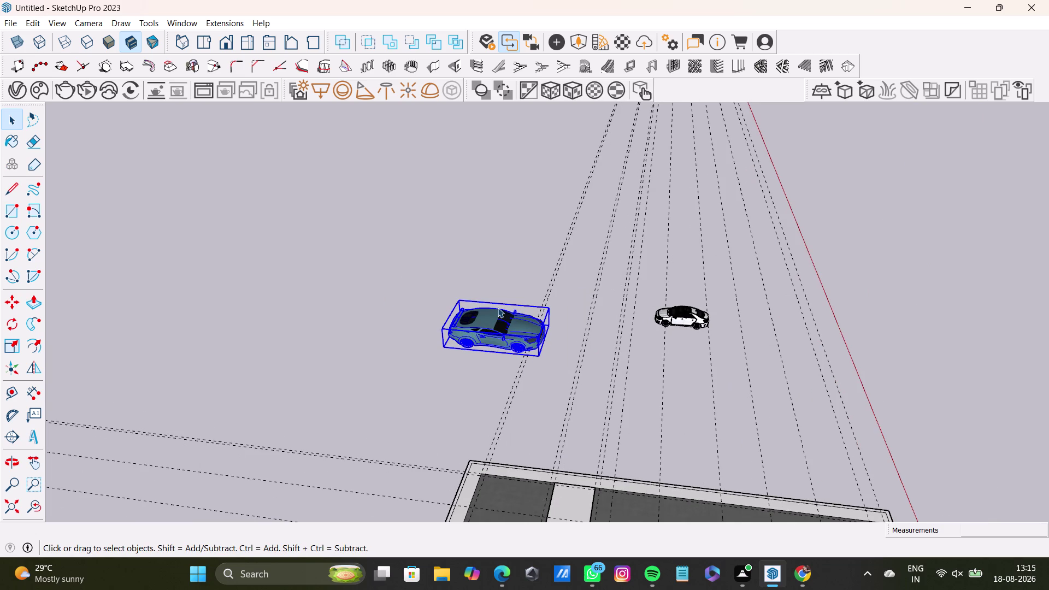
key(s)
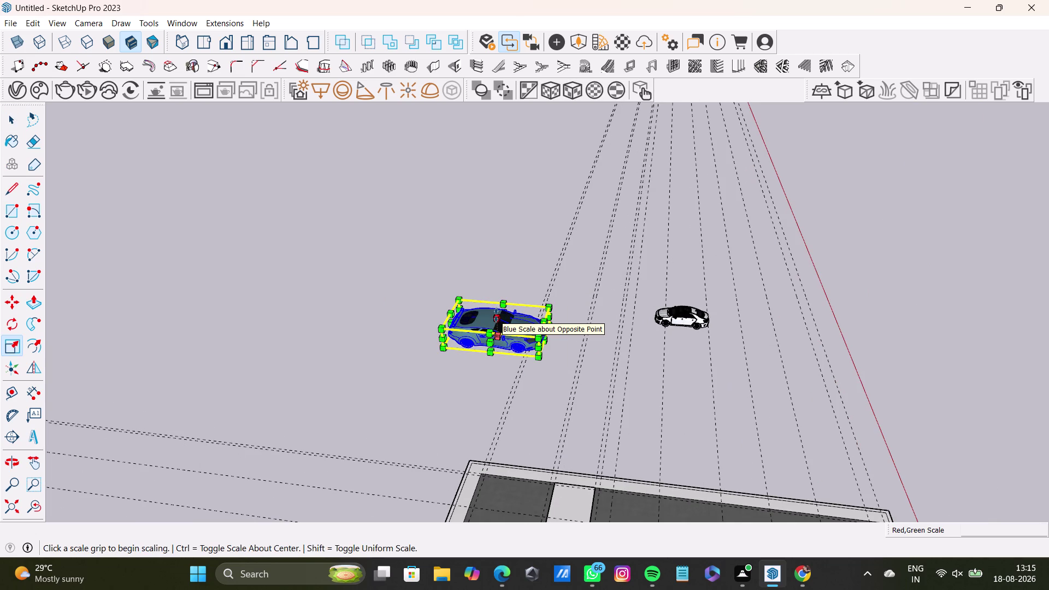
click(496, 315)
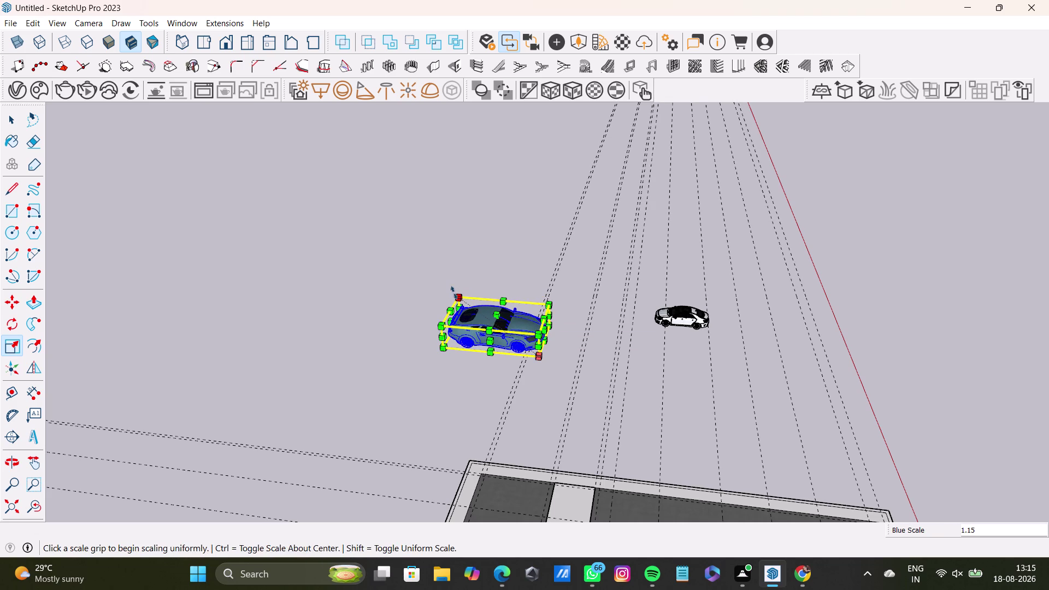
drag(457, 293, 486, 315)
click(567, 292)
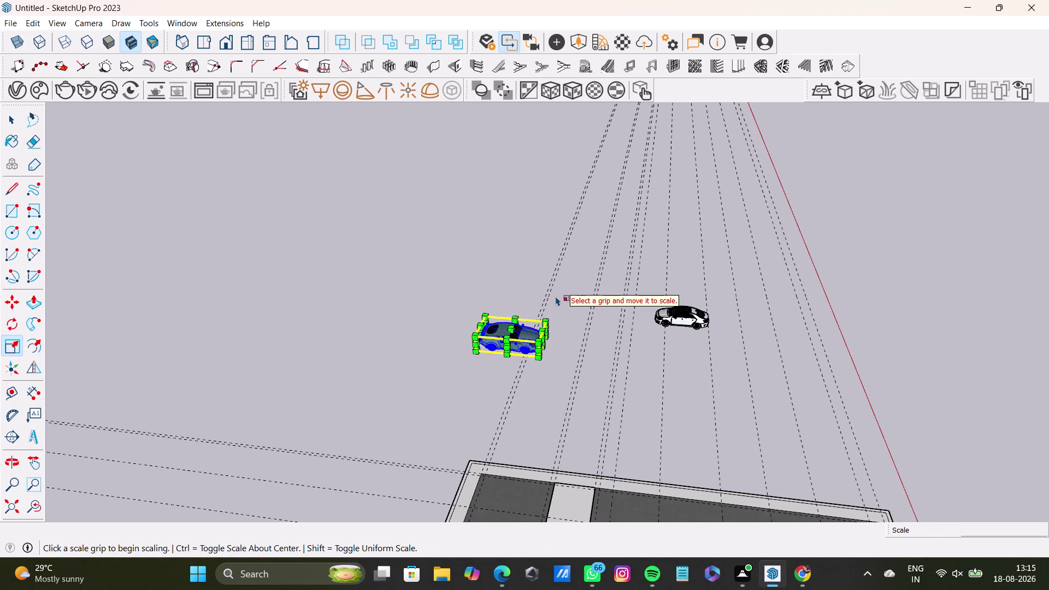
key(space)
scroll(down, 3)
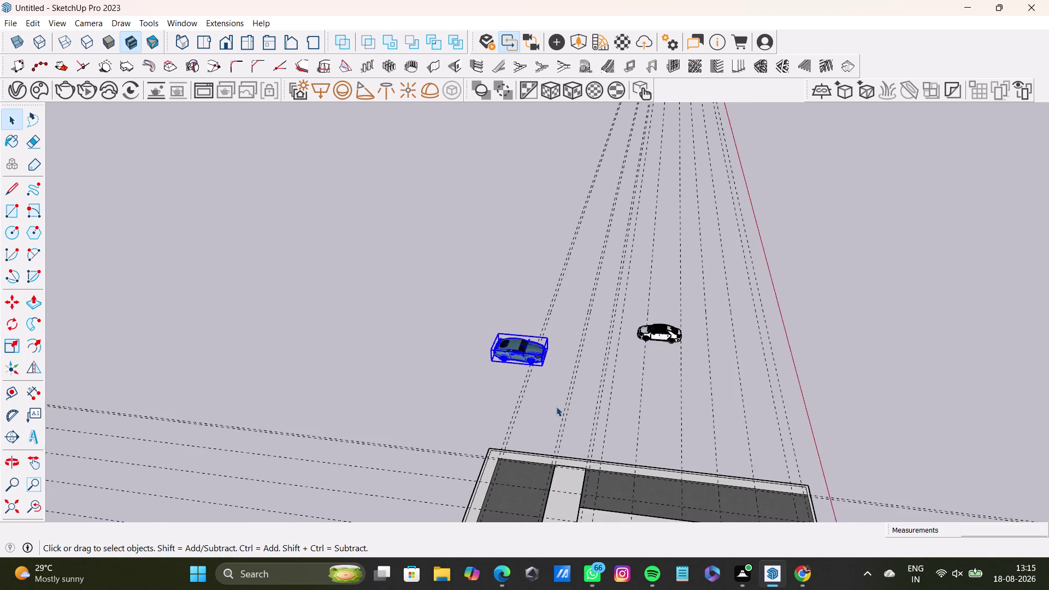
Orbit around the blue car to inspect it beside the white car and parking bays.
scroll(down, 3)
middle_drag(566, 401, 266, 413)
scroll(up, 3)
middle_drag(516, 381, 721, 376)
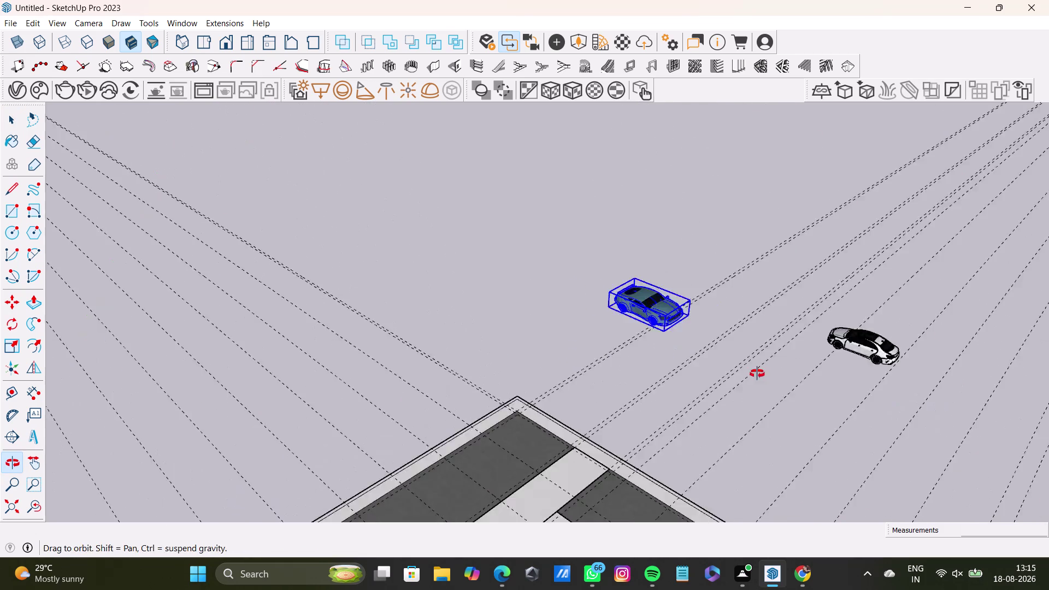
middle_drag(721, 376, 824, 369)
scroll(up, 3)
middle_drag(522, 355, 468, 313)
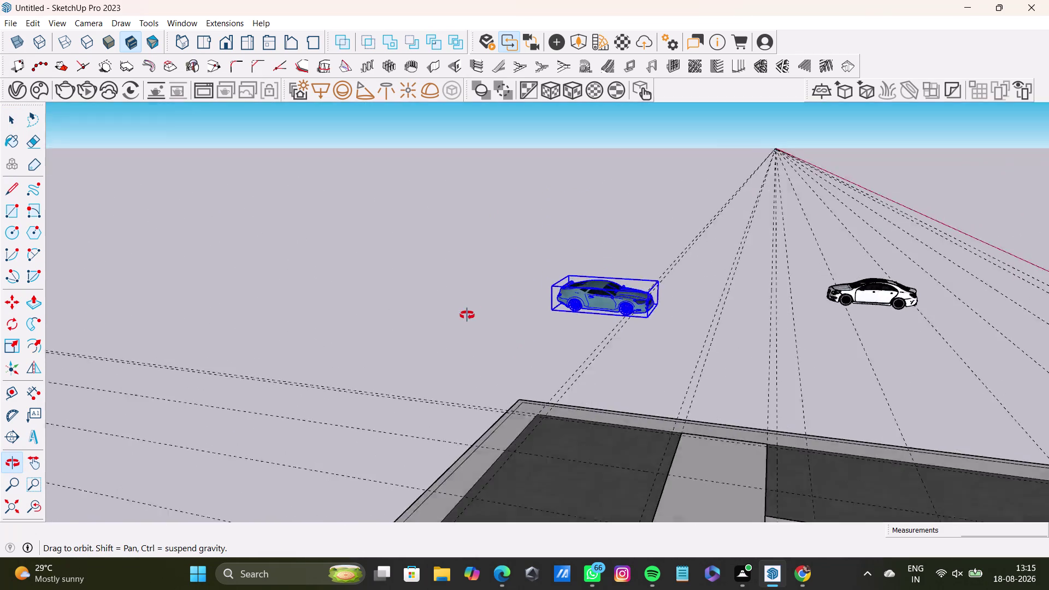
middle_drag(469, 312, 268, 421)
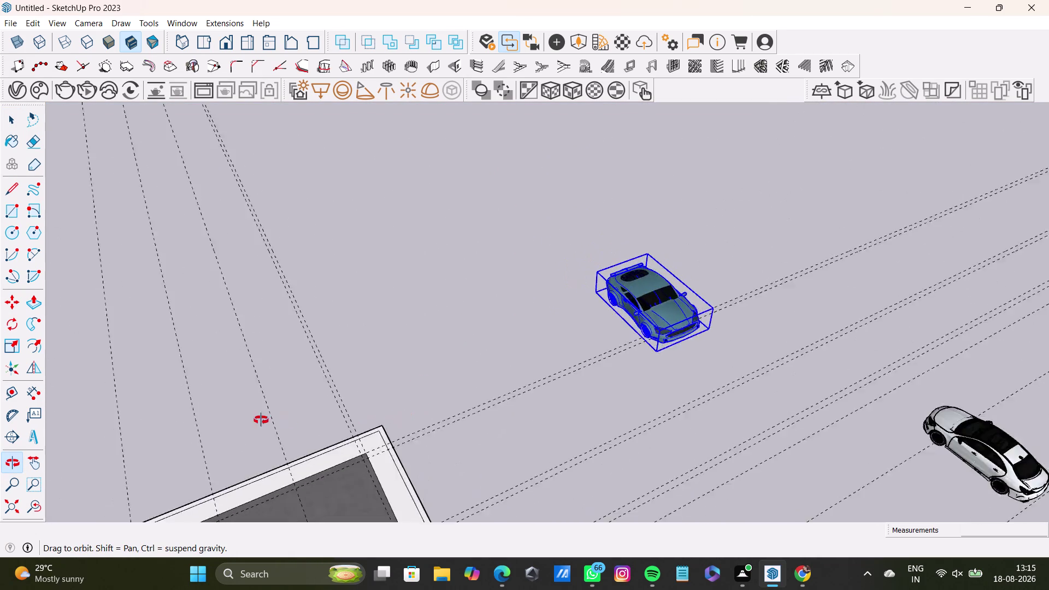
middle_drag(267, 421, 191, 402)
scroll(down, 3)
middle_drag(251, 366, 669, 392)
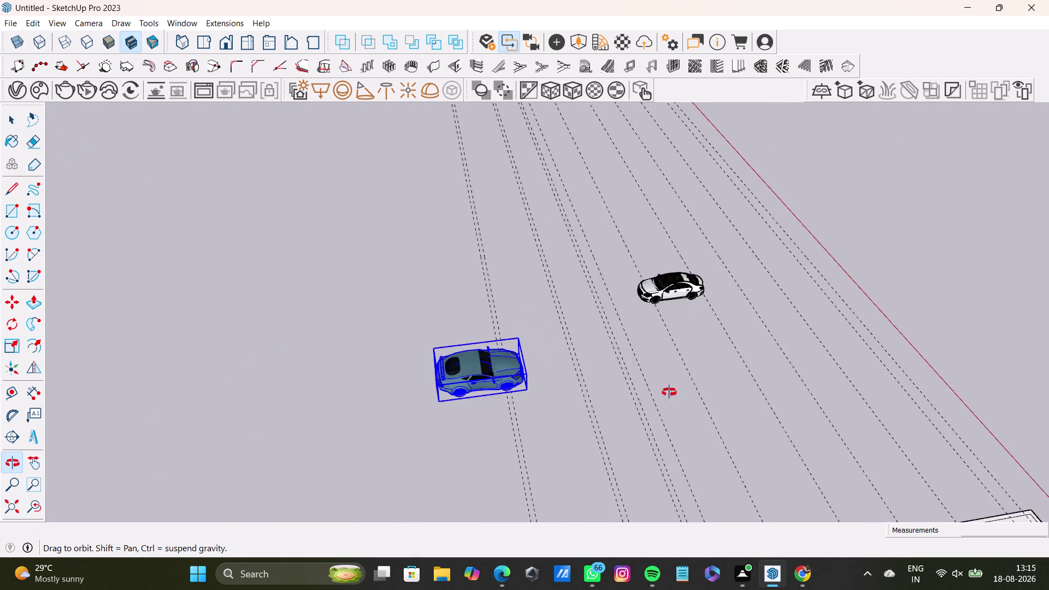
middle_drag(582, 442, 742, 432)
middle_drag(684, 382, 740, 348)
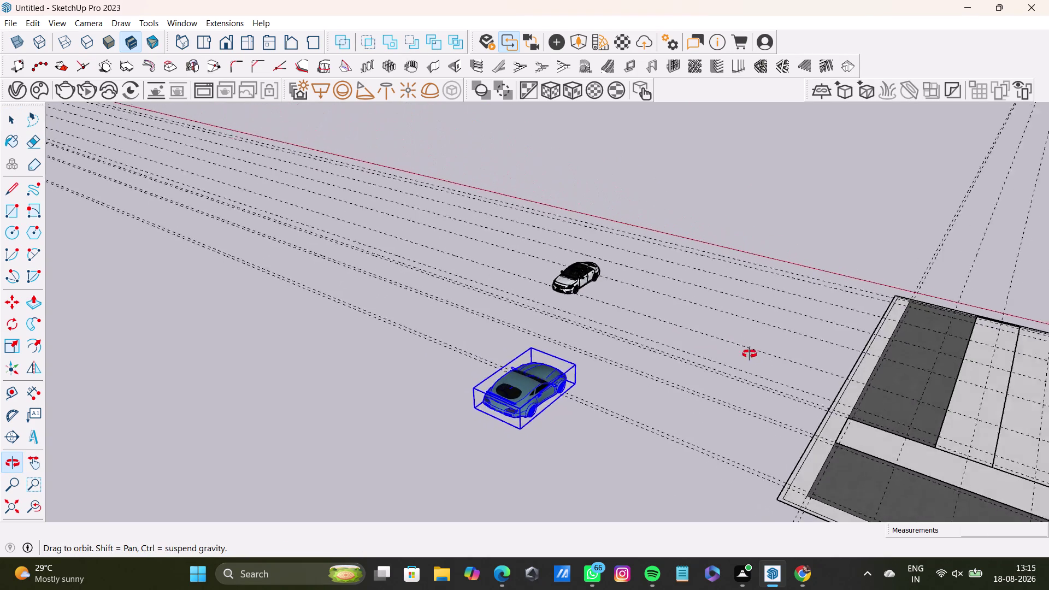
middle_drag(740, 348, 800, 406)
middle_drag(675, 328, 635, 303)
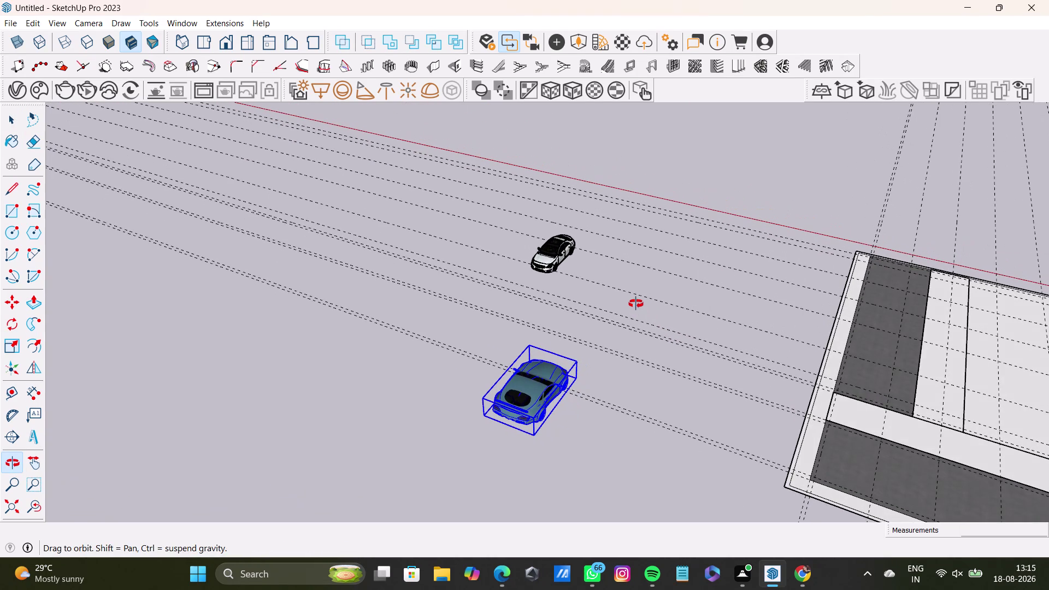
middle_drag(635, 303, 479, 328)
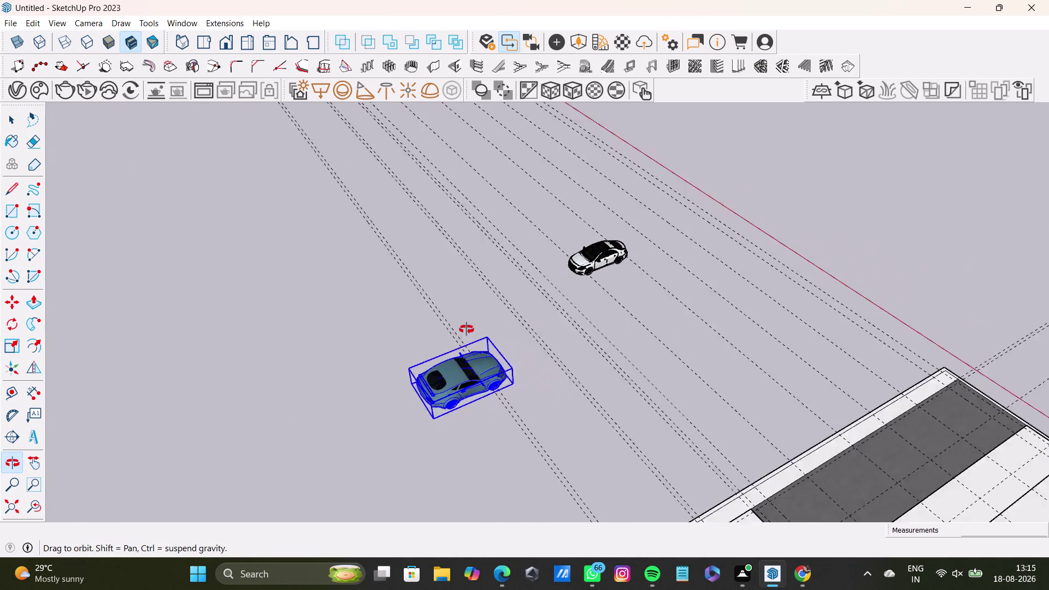
middle_drag(479, 328, 104, 342)
scroll(down, 3)
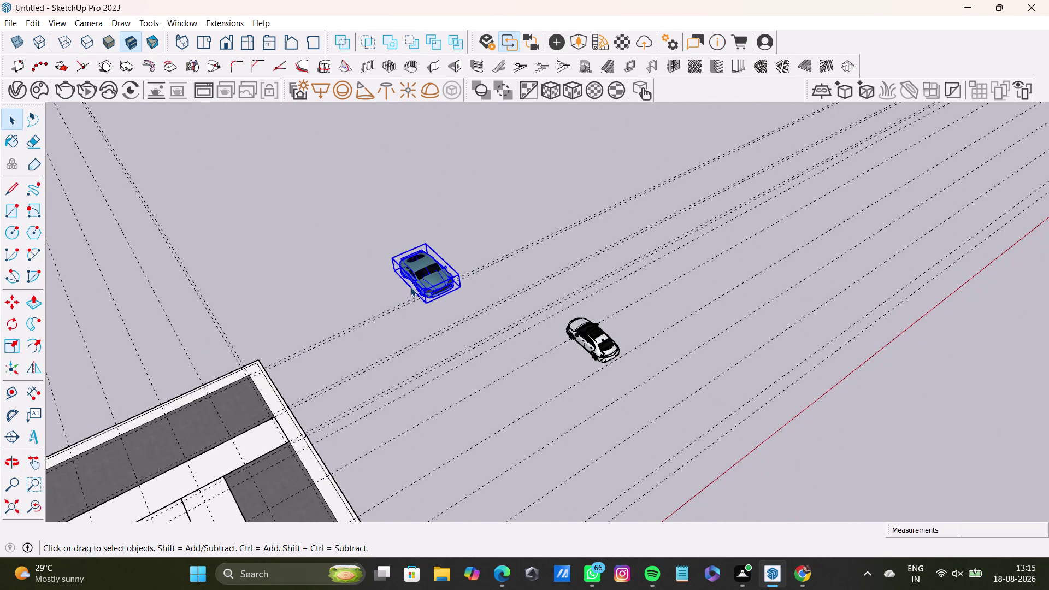
Shrink the blue car slightly by dragging a Scale corner grip inward.
key(s)
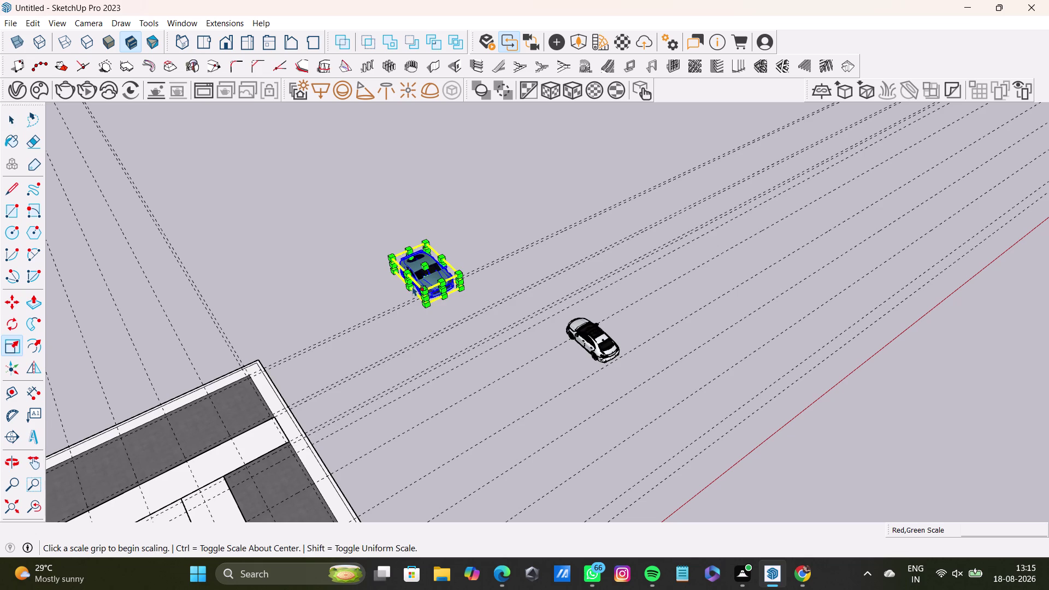
drag(427, 239, 425, 254)
key(space)
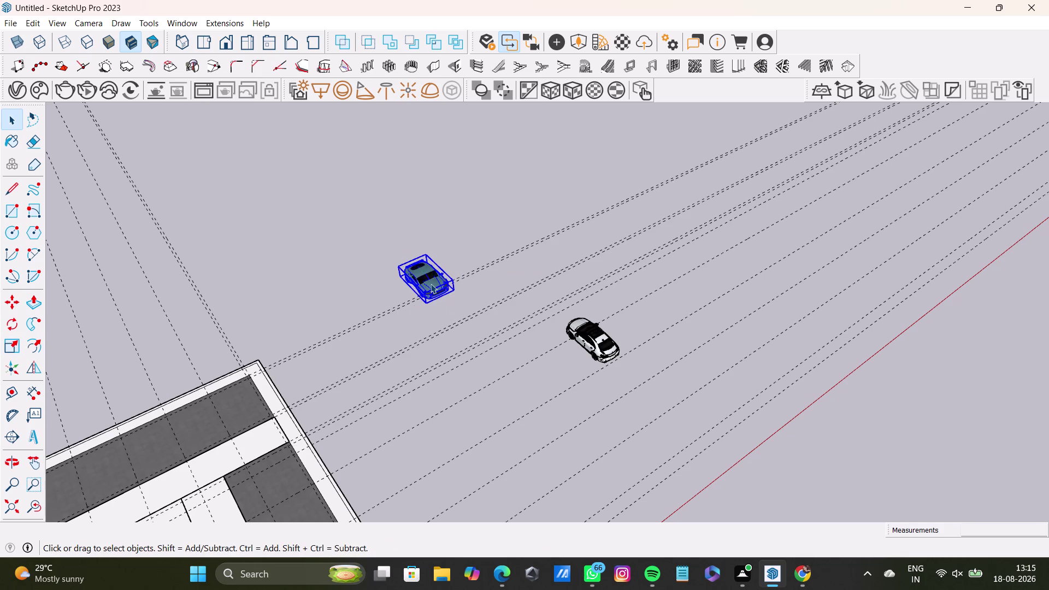
drag(356, 242, 501, 324)
scroll(up, 3)
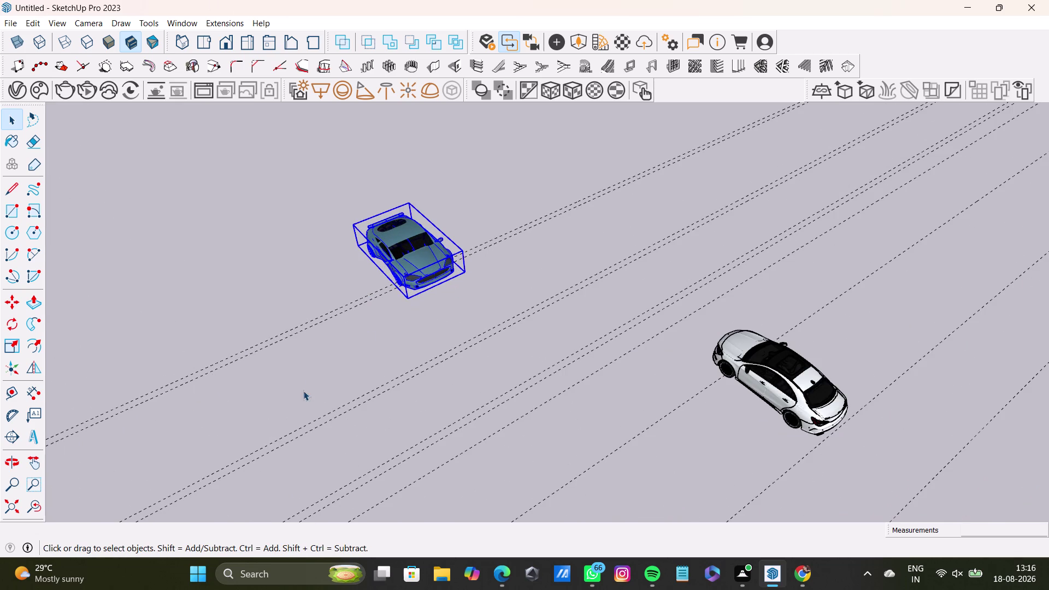
Scale the blue car narrower to green 0.94 and lower its height.
middle_drag(341, 320, 587, 287)
scroll(up, 3)
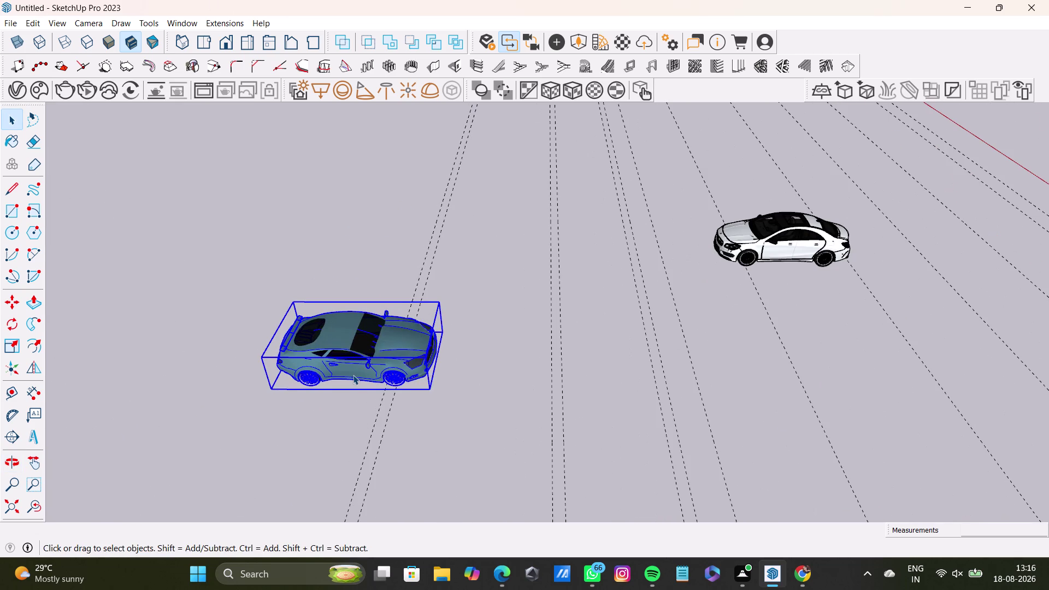
key(s)
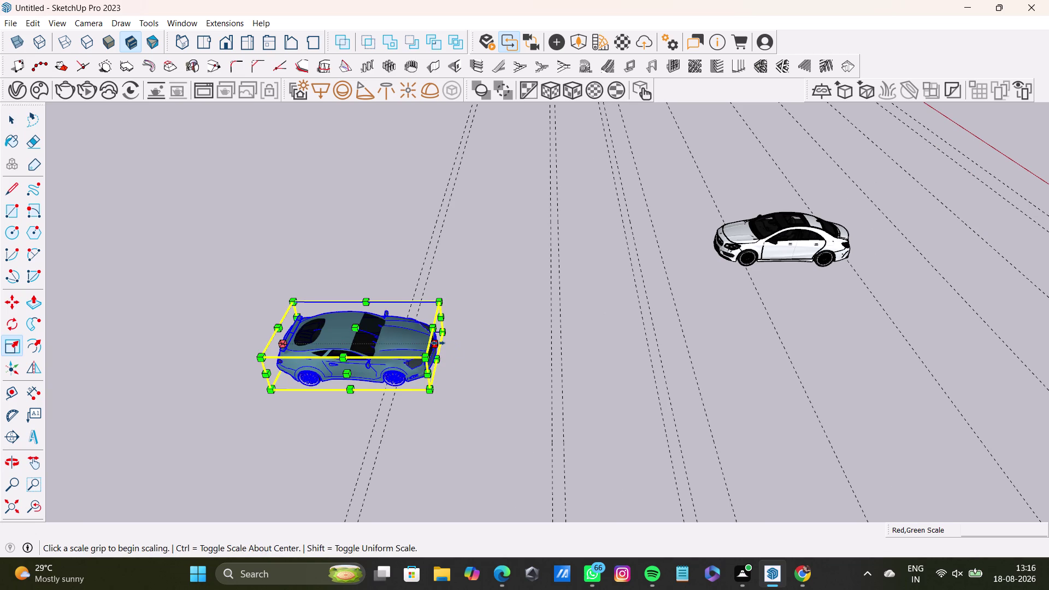
drag(438, 343, 426, 348)
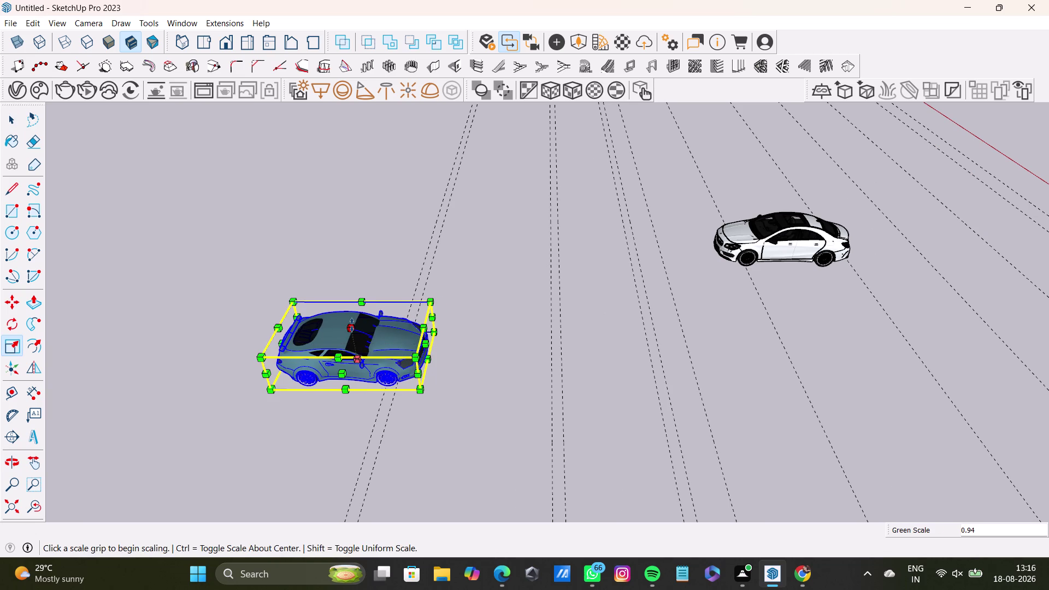
drag(352, 325, 354, 335)
click(483, 408)
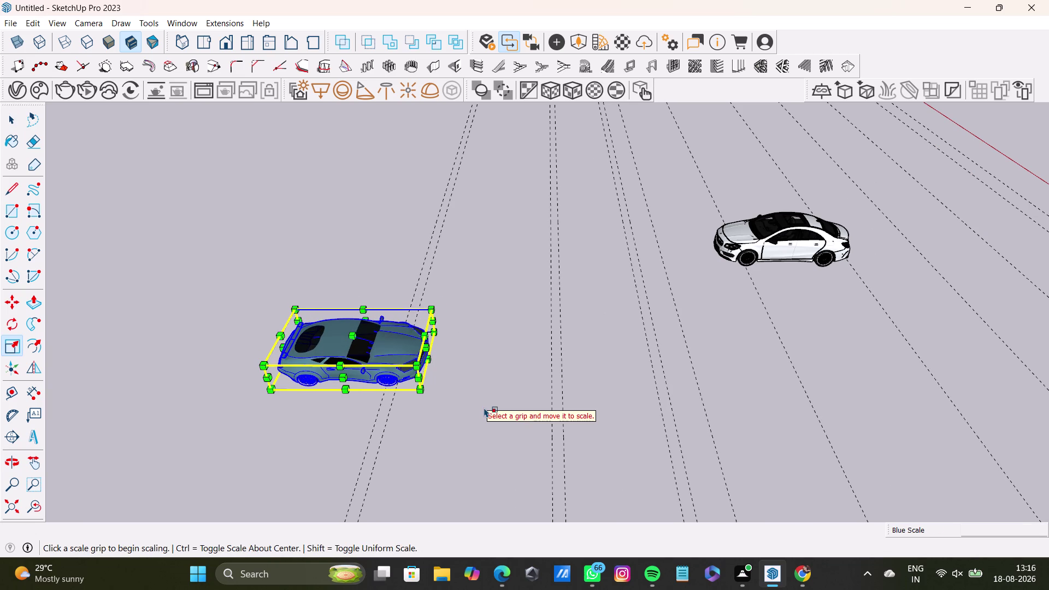
key(space)
scroll(down, 3)
Check the car's proportions from the front, then retry a height adjustment without change.
middle_drag(462, 361, 351, 391)
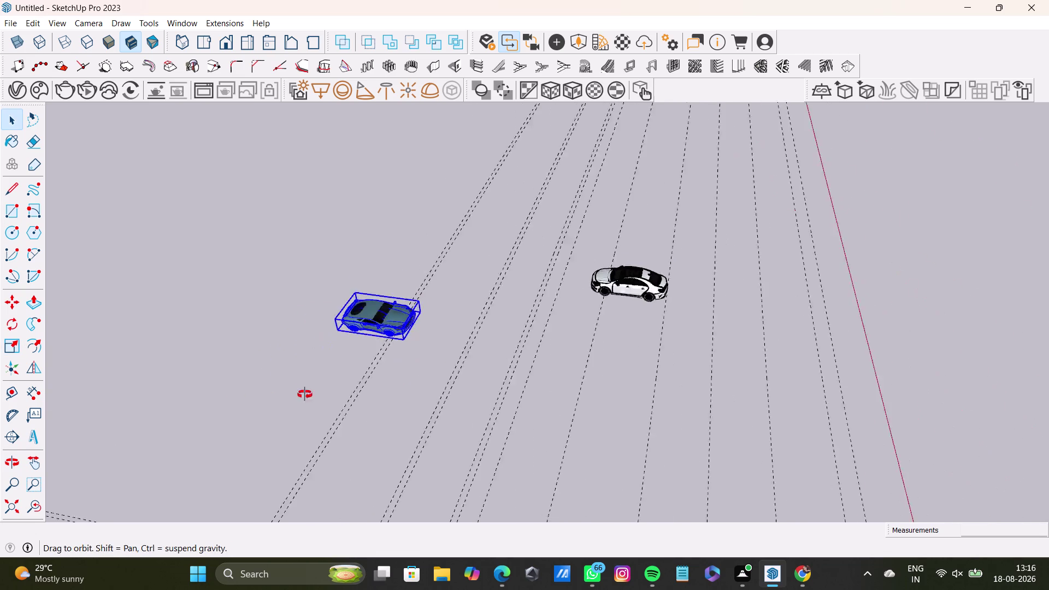
middle_drag(351, 391, 207, 392)
scroll(up, 3)
middle_drag(388, 333, 521, 313)
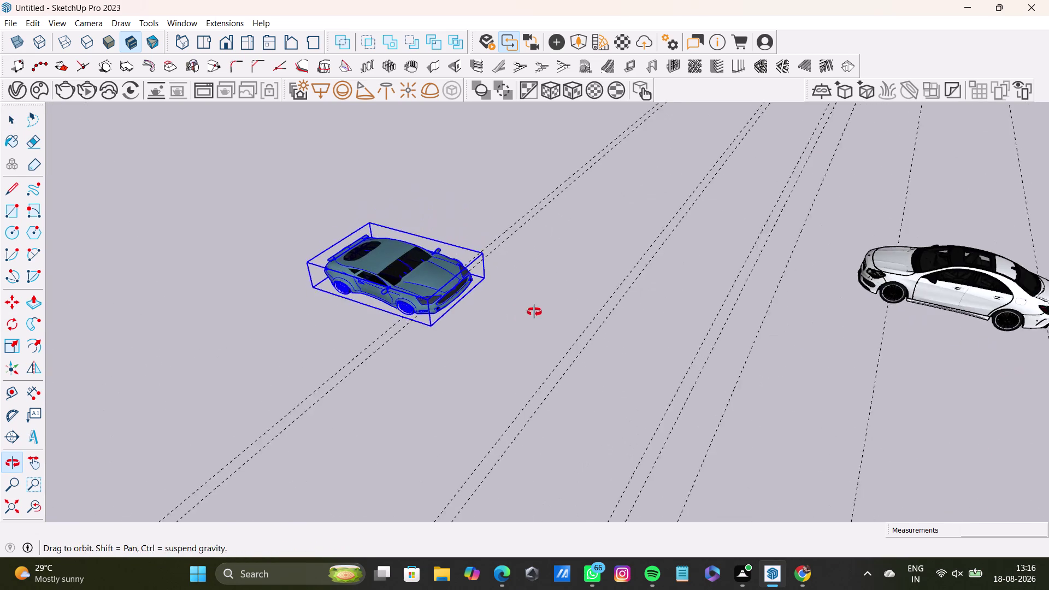
middle_drag(522, 313, 542, 310)
key(s)
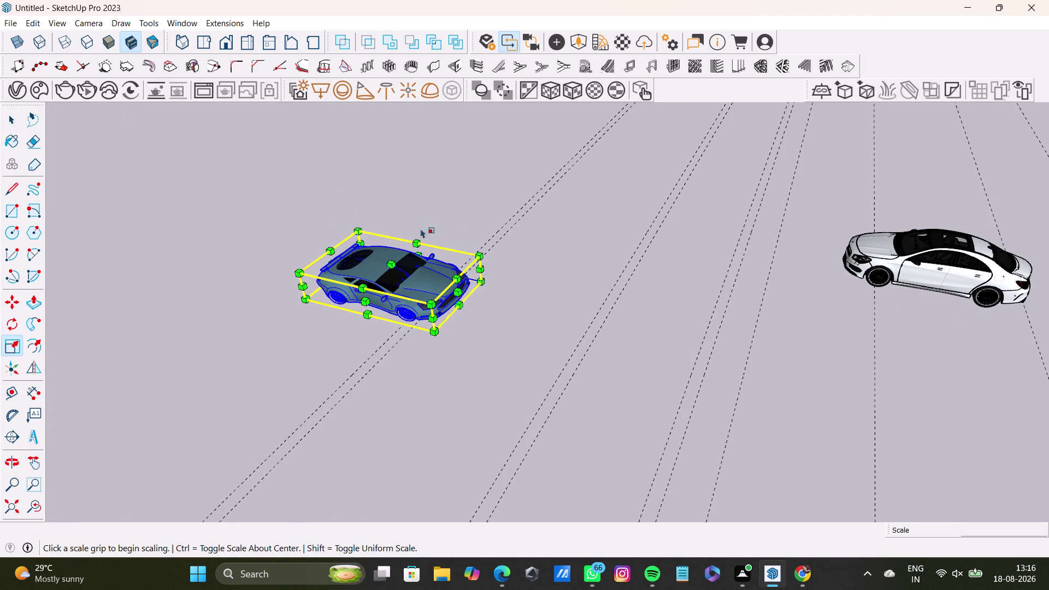
click(392, 260)
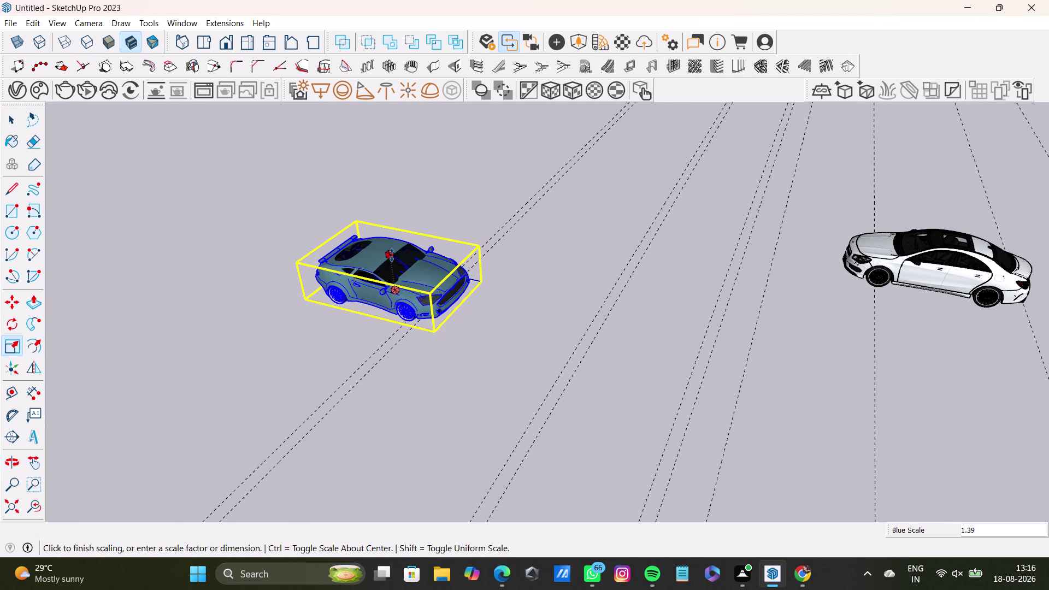
drag(458, 293, 464, 293)
click(391, 262)
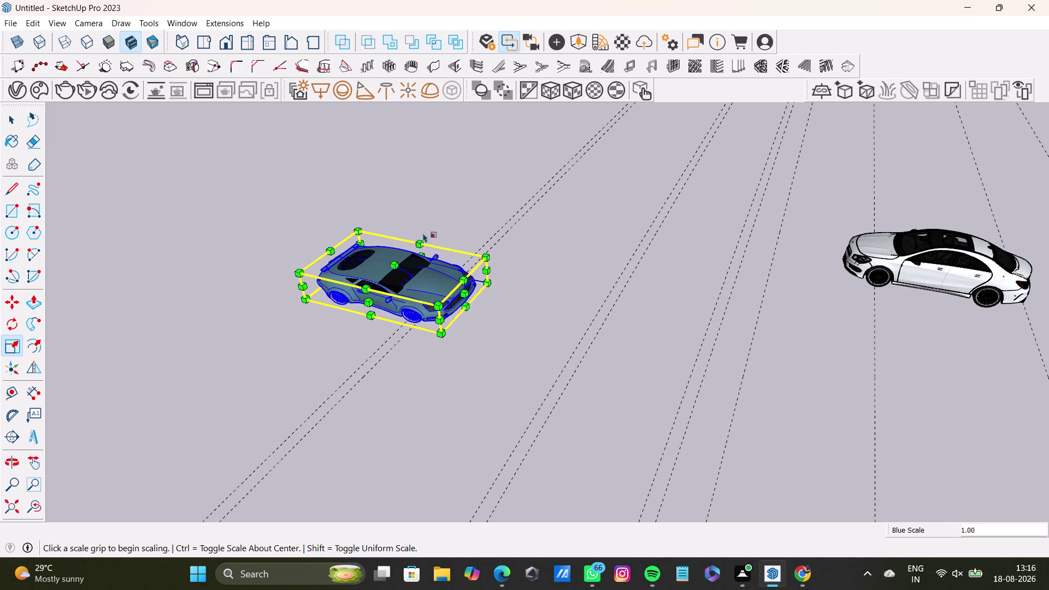
click(434, 208)
key(space)
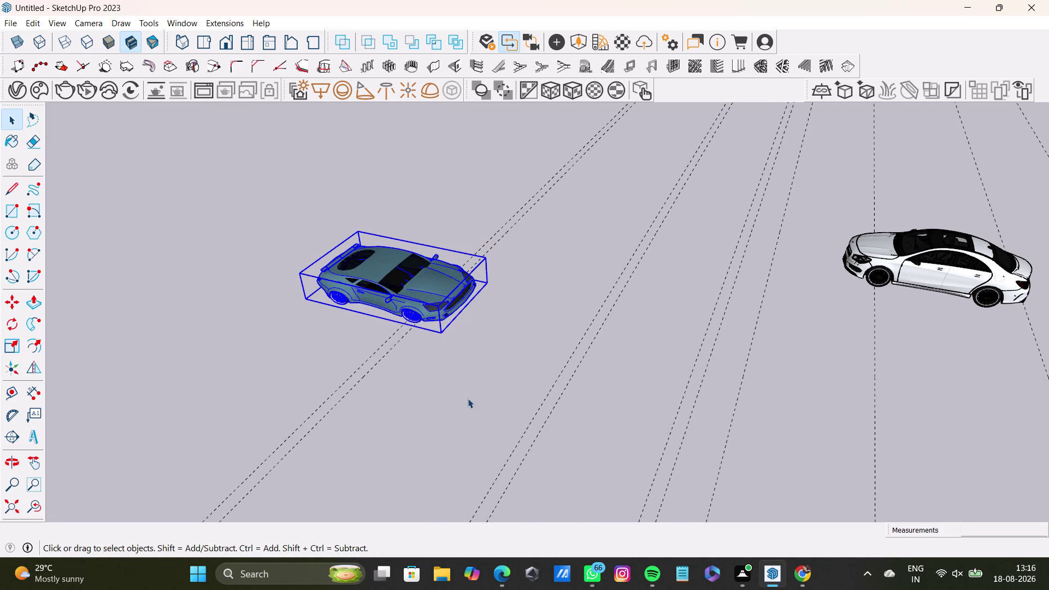
scroll(down, 3)
middle_drag(489, 450, 196, 489)
Orbit over the grey bay strip, box-select the blue car, and activate Scale.
scroll(up, 3)
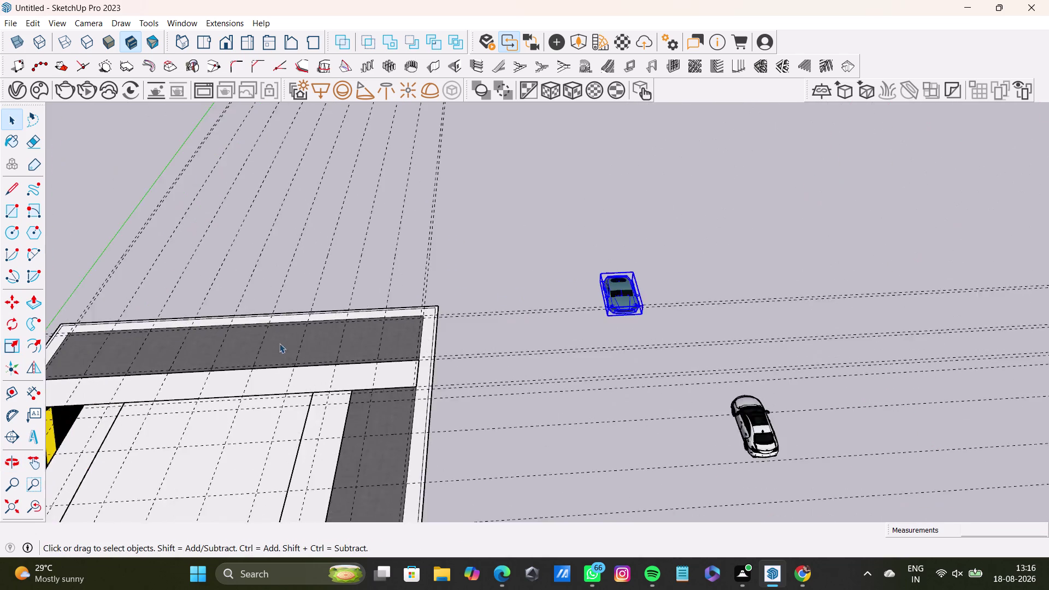
scroll(up, 3)
middle_drag(437, 330, 465, 394)
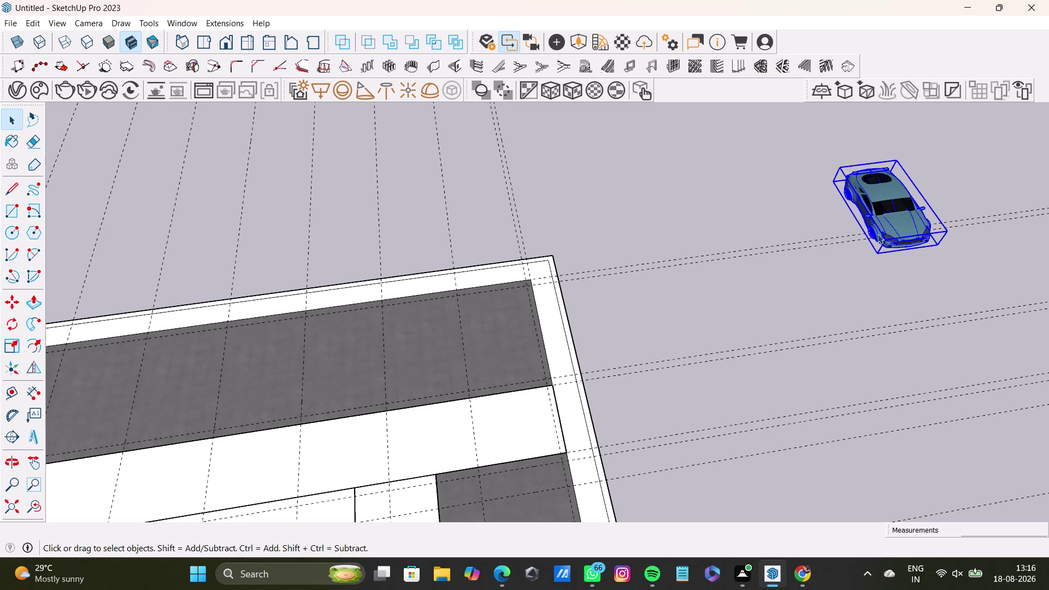
drag(813, 141, 989, 301)
key(s)
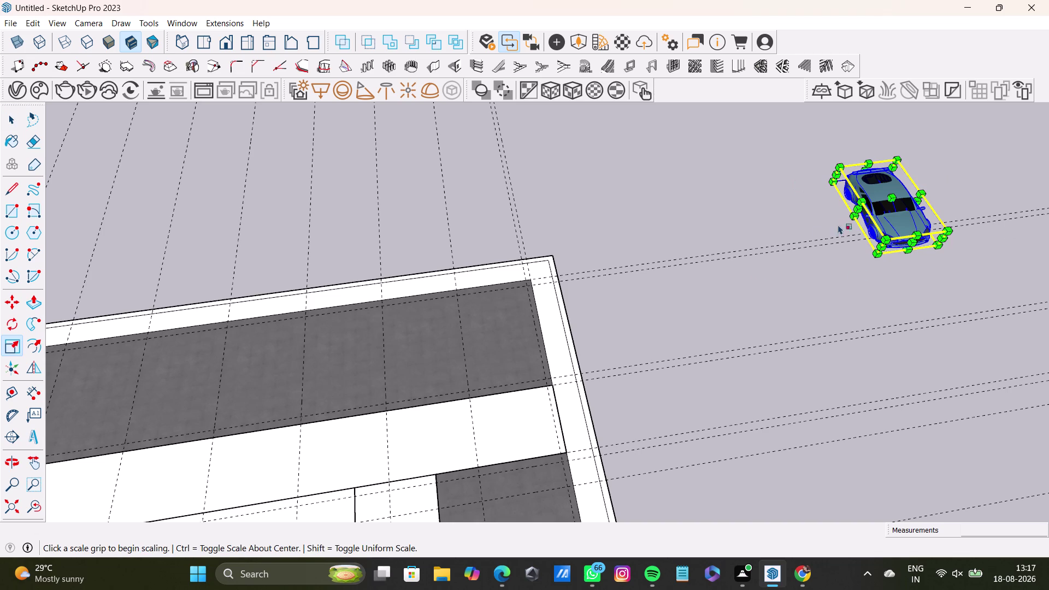
Shrink the blue car overall with a Scale corner grip.
drag(890, 217, 849, 253)
click(795, 292)
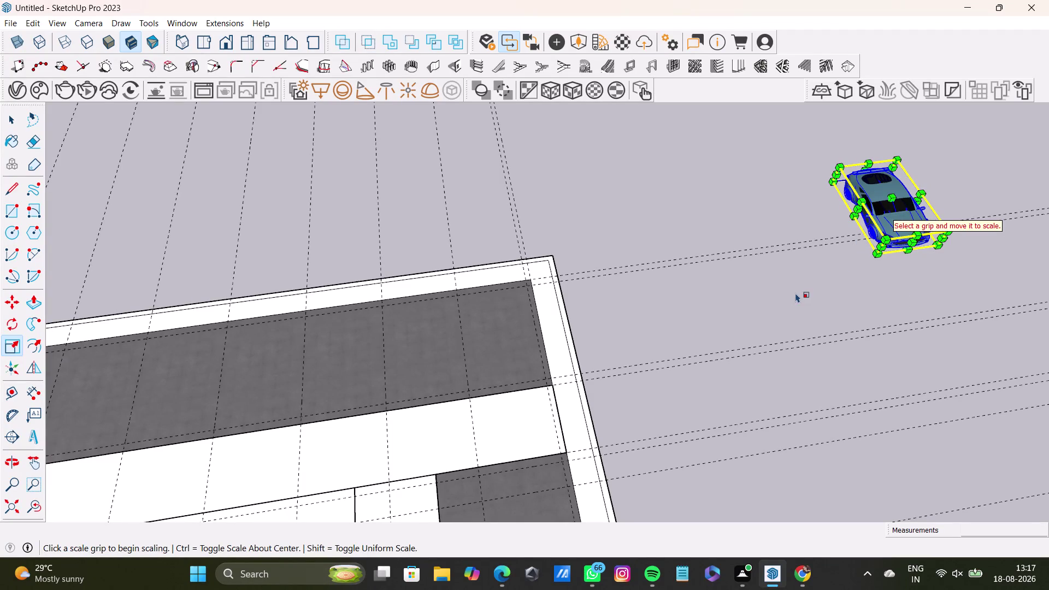
drag(778, 133, 804, 179)
key(space)
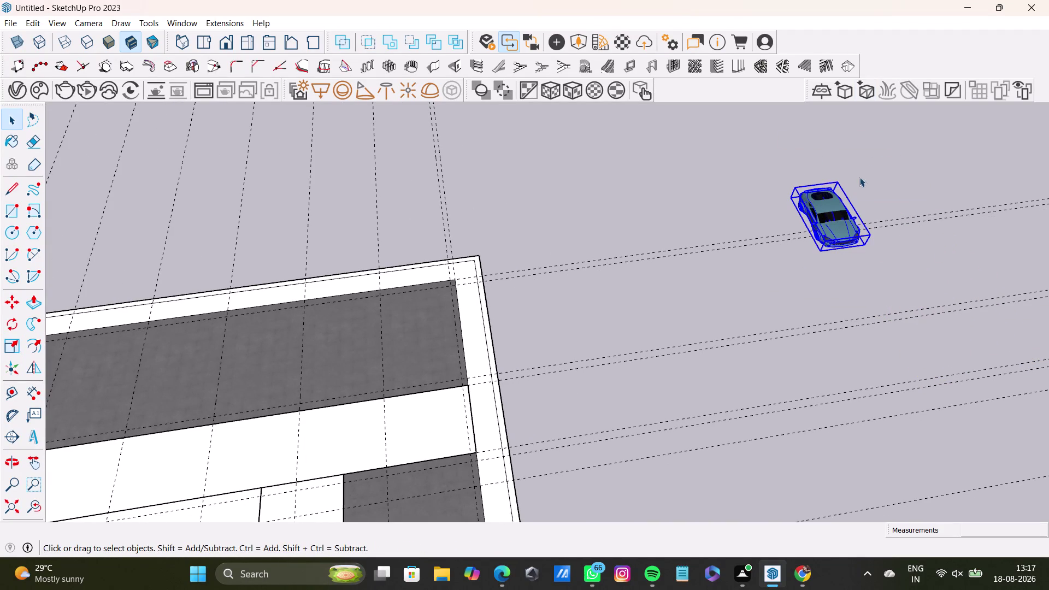
Zoom in on the blue car and adjust its height with the top grip.
scroll(up, 3)
middle_drag(799, 214, 944, 156)
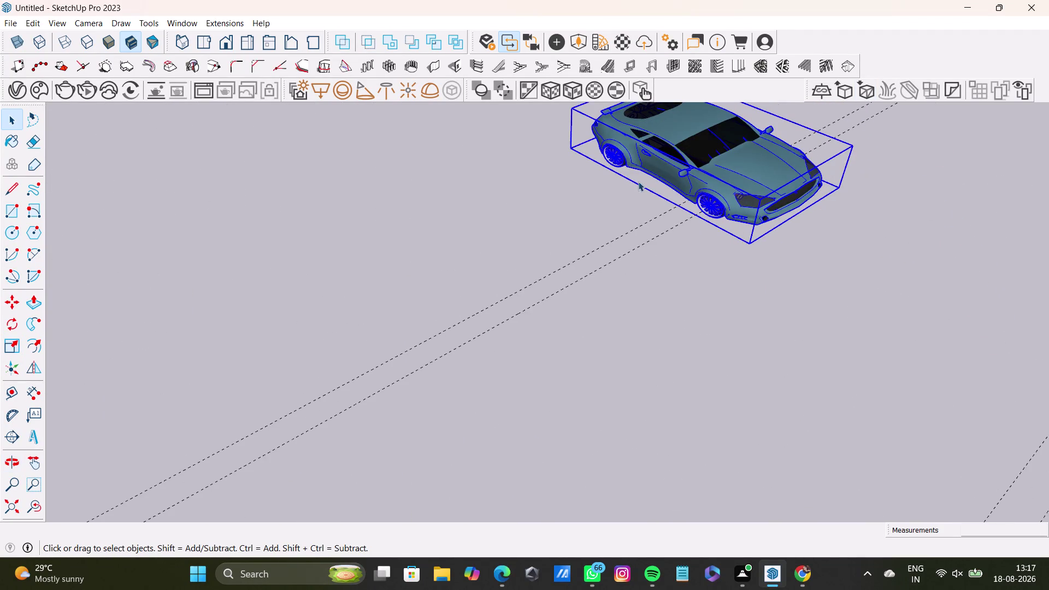
scroll(down, 3)
key(s)
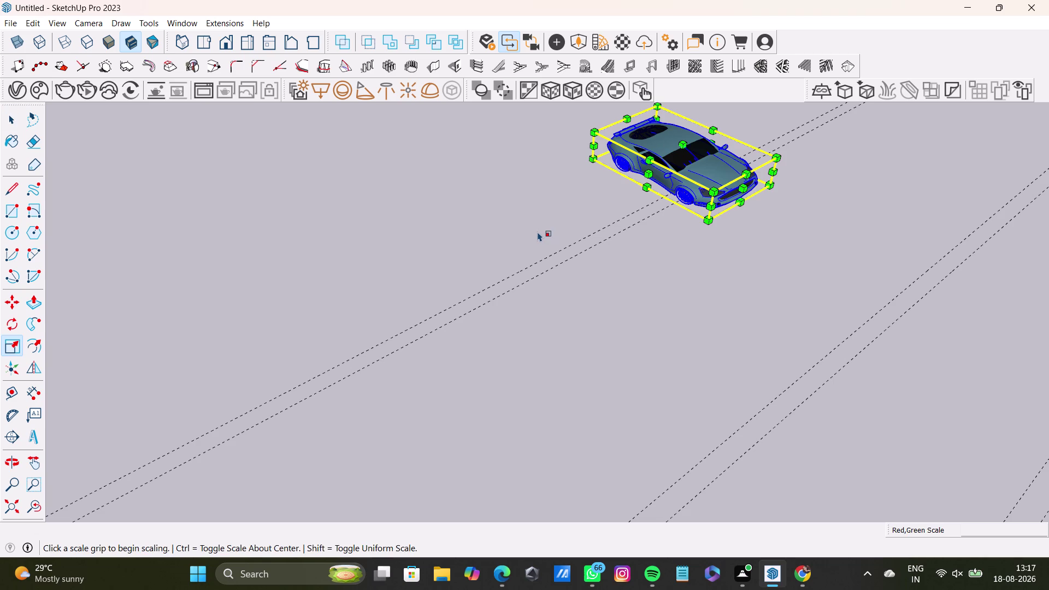
drag(685, 142, 686, 136)
click(740, 182)
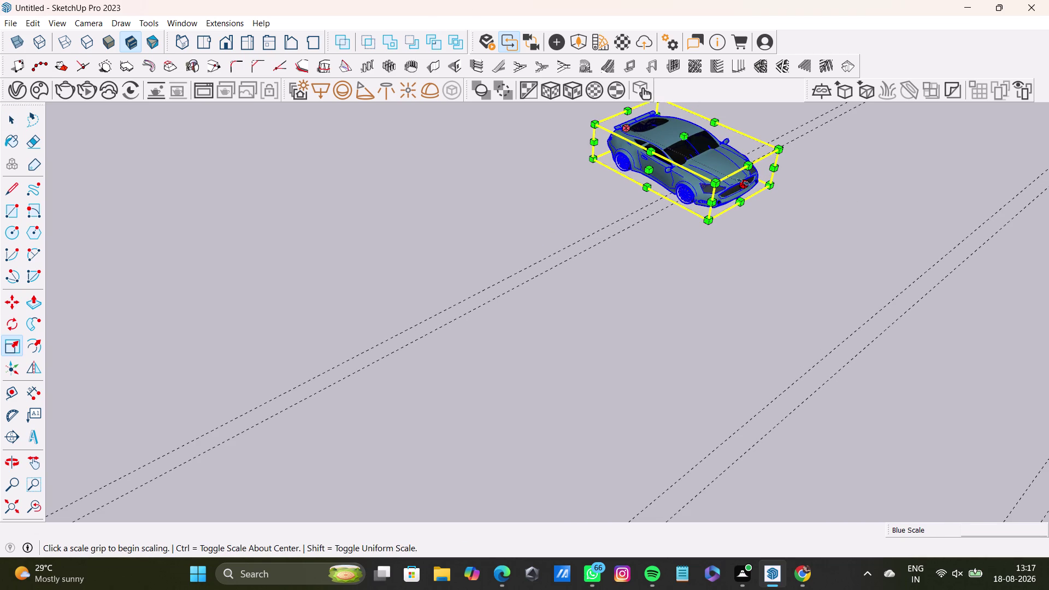
key(space)
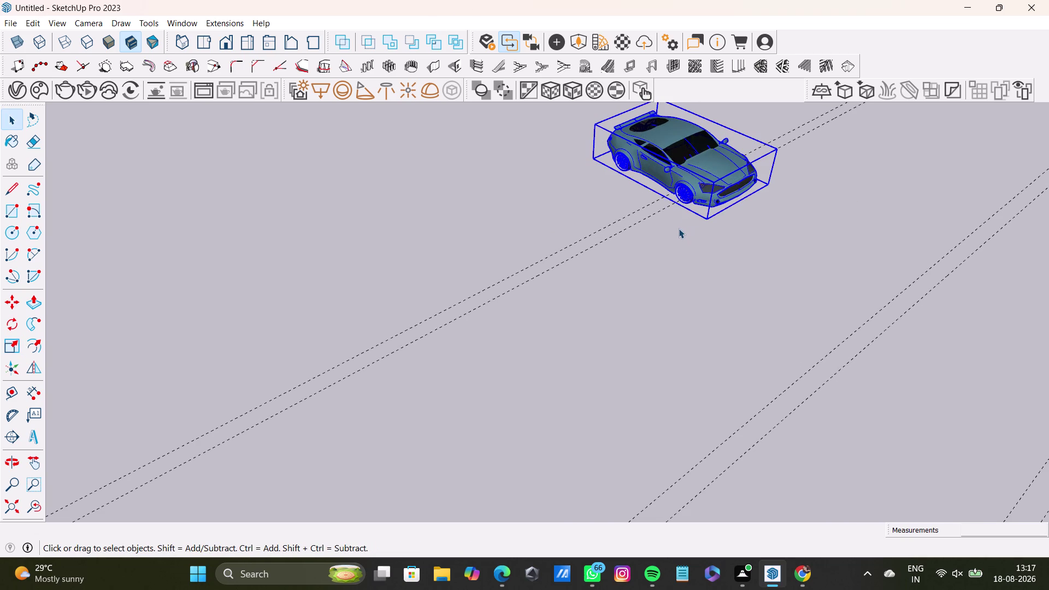
scroll(down, 3)
middle_drag(568, 262, 423, 333)
drag(620, 176, 786, 321)
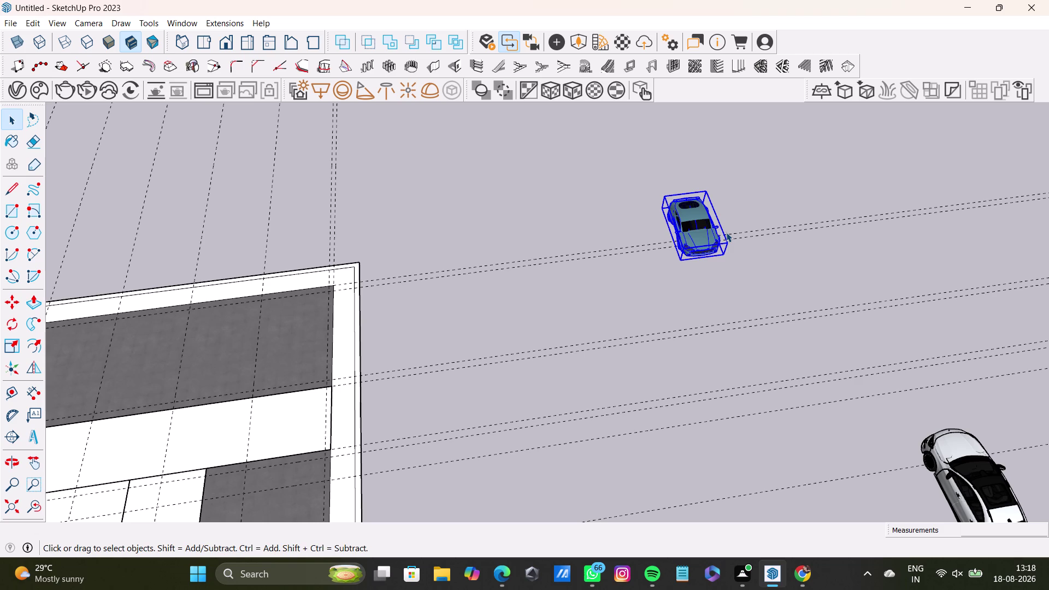
Scale the blue car vertically from its top-centre grip to a Blue Scale of 1.25.
scroll(up, 3)
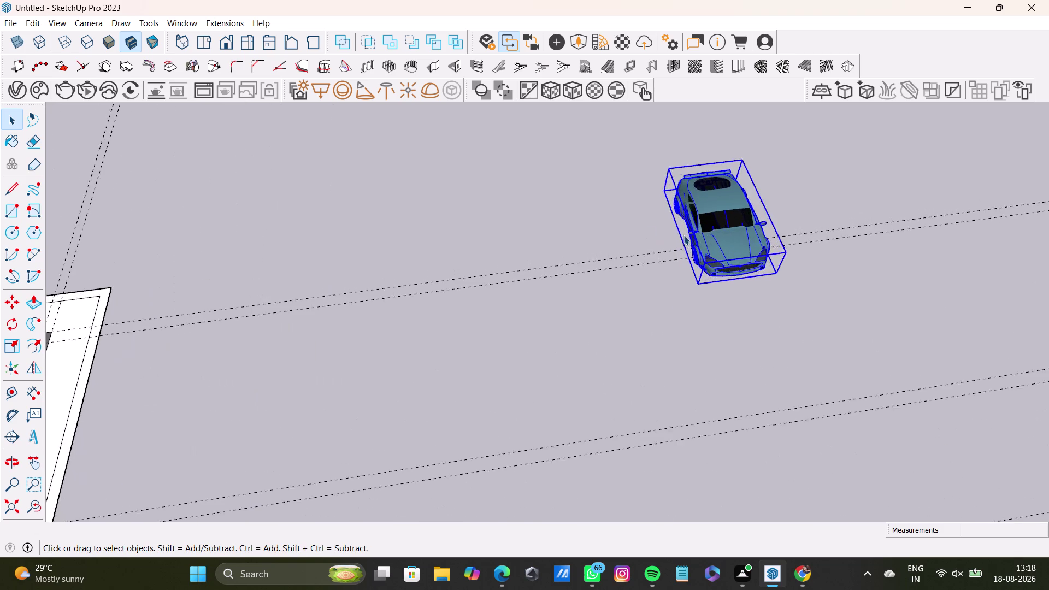
scroll(up, 3)
middle_drag(683, 256, 857, 189)
scroll(up, 3)
middle_drag(669, 205, 353, 188)
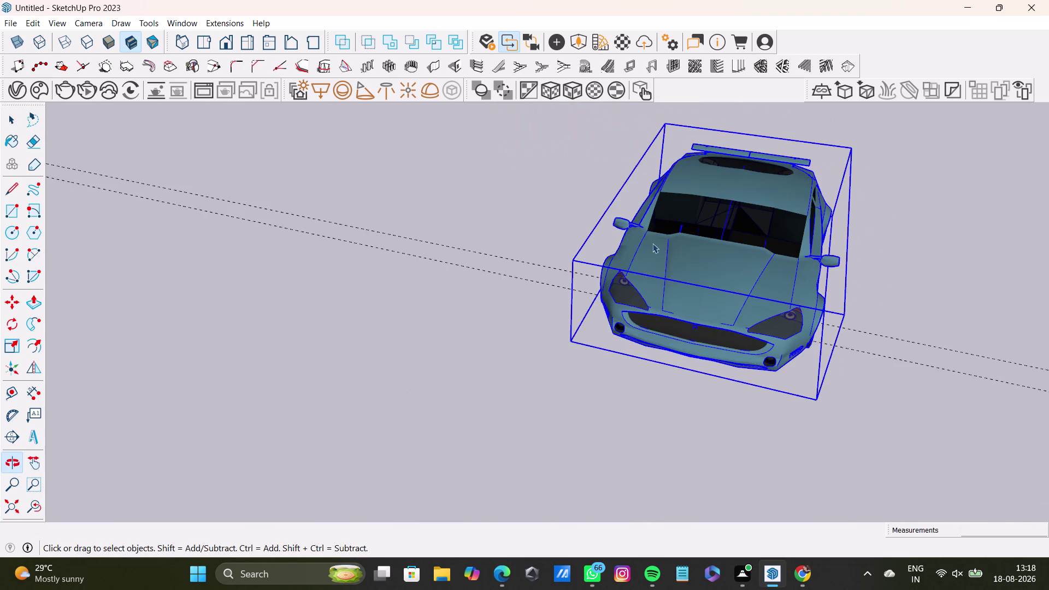
scroll(down, 3)
middle_drag(640, 263, 937, 268)
scroll(down, 3)
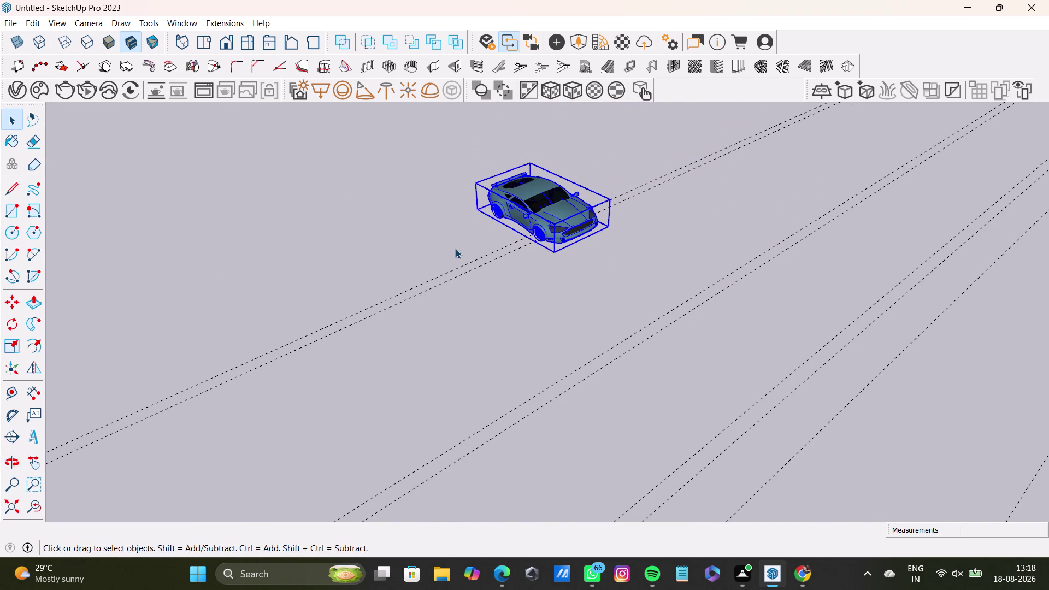
key(s)
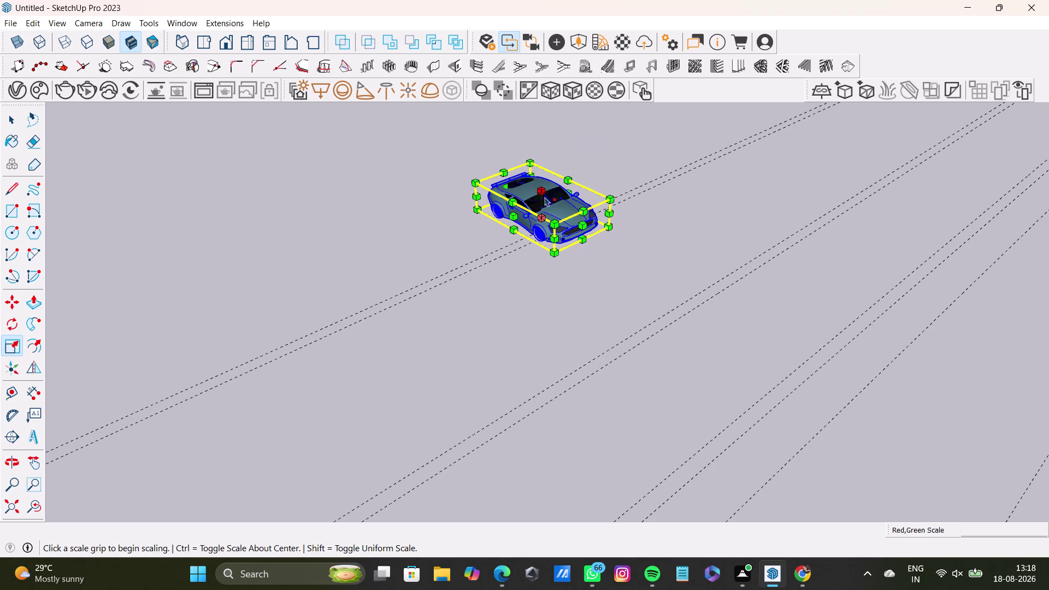
click(540, 187)
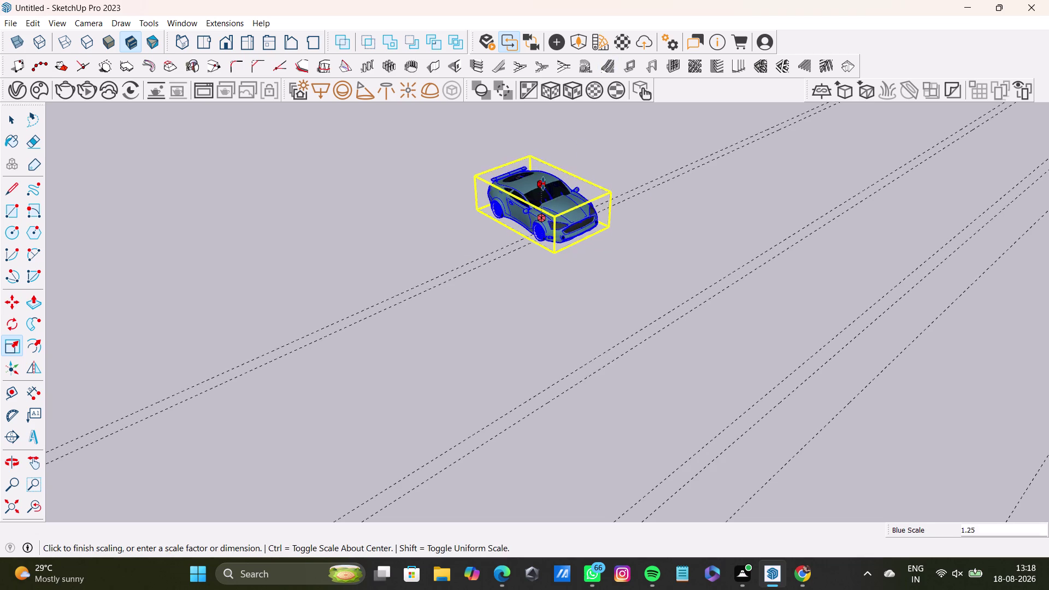
drag(583, 223, 588, 224)
click(708, 186)
key(space)
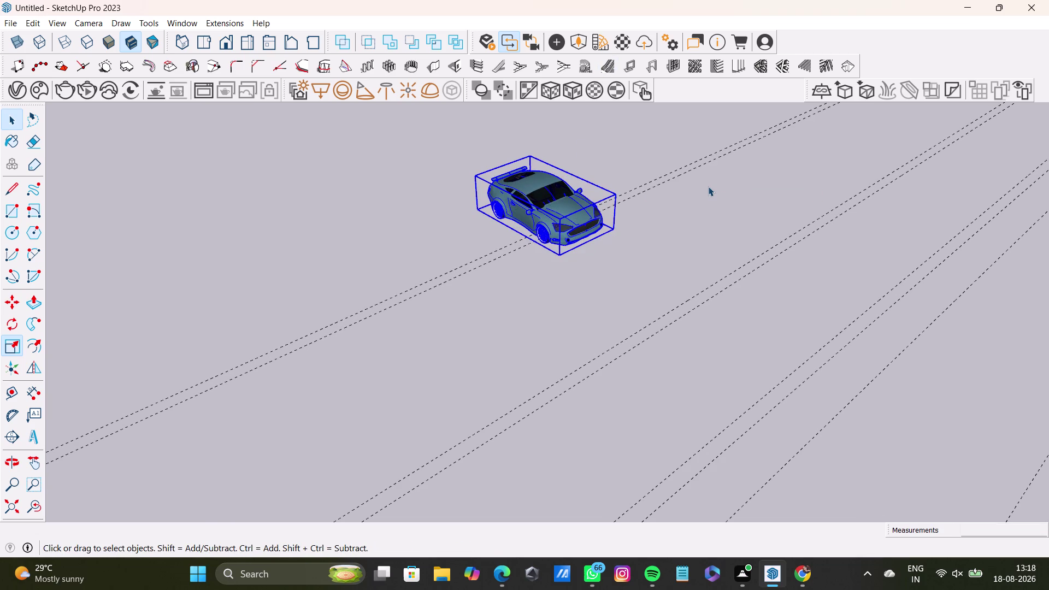
scroll(down, 3)
middle_drag(557, 251, 394, 339)
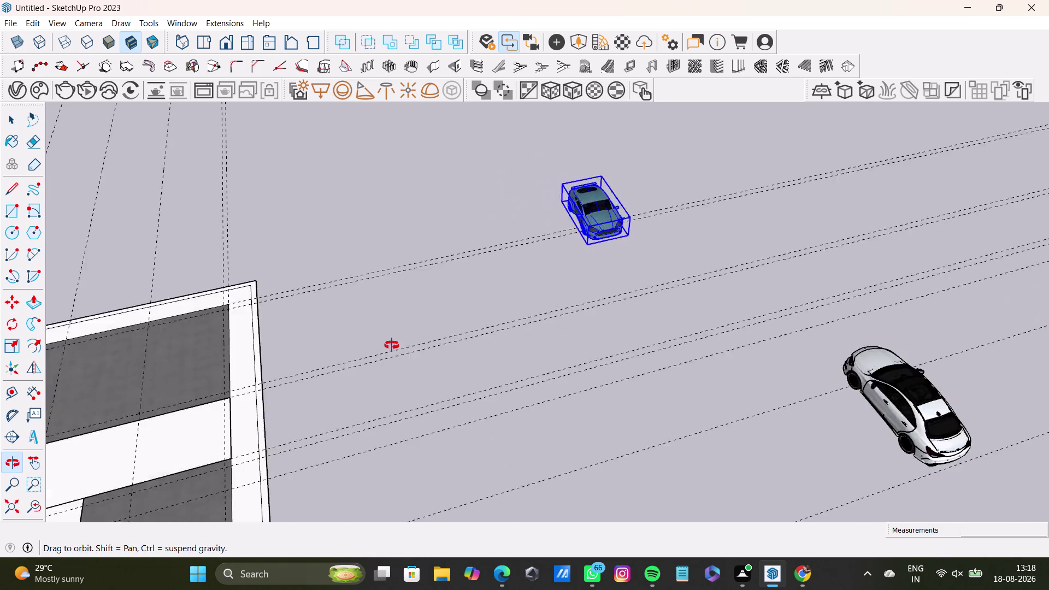
middle_drag(394, 339, 368, 406)
drag(555, 137, 743, 317)
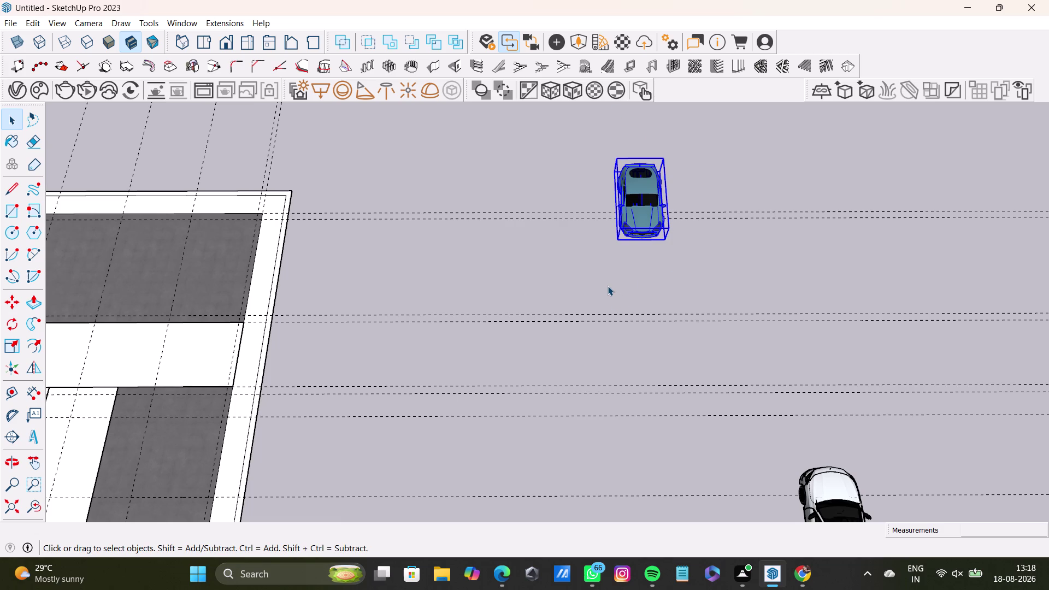
middle_drag(567, 253, 698, 208)
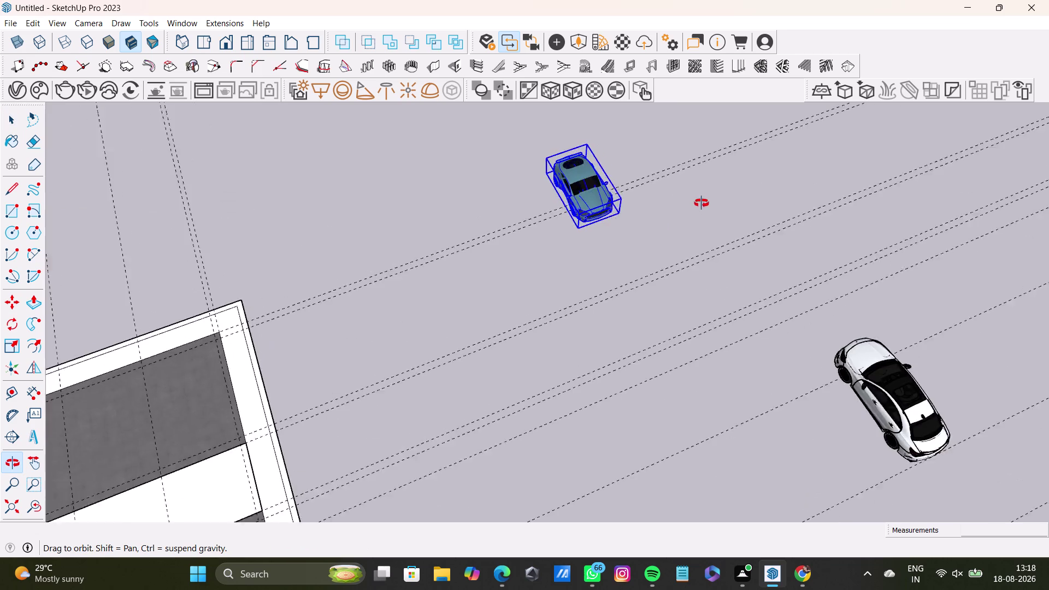
middle_drag(697, 208, 620, 173)
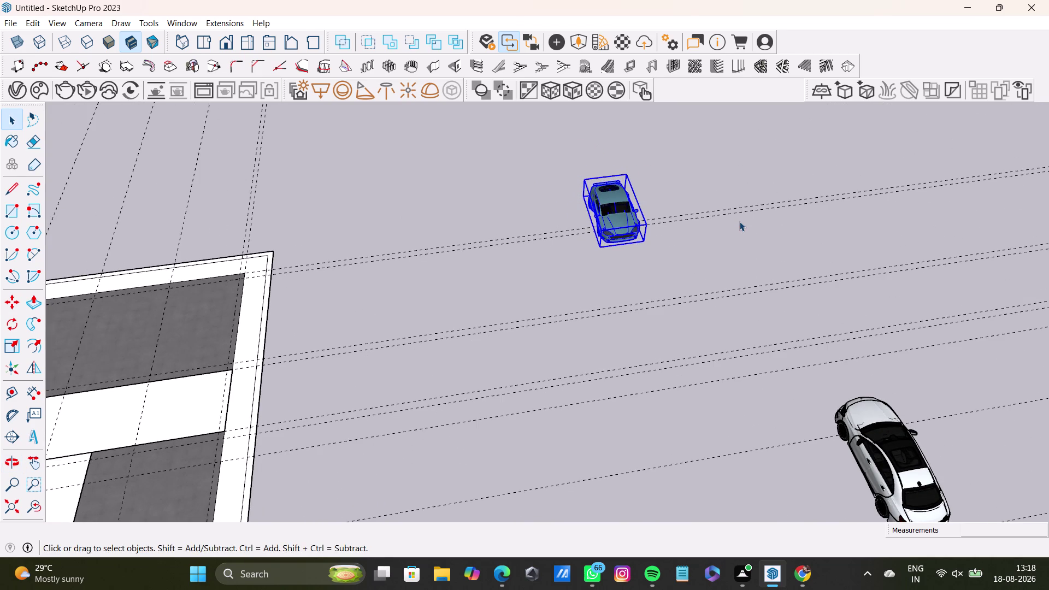
middle_drag(689, 258, 620, 292)
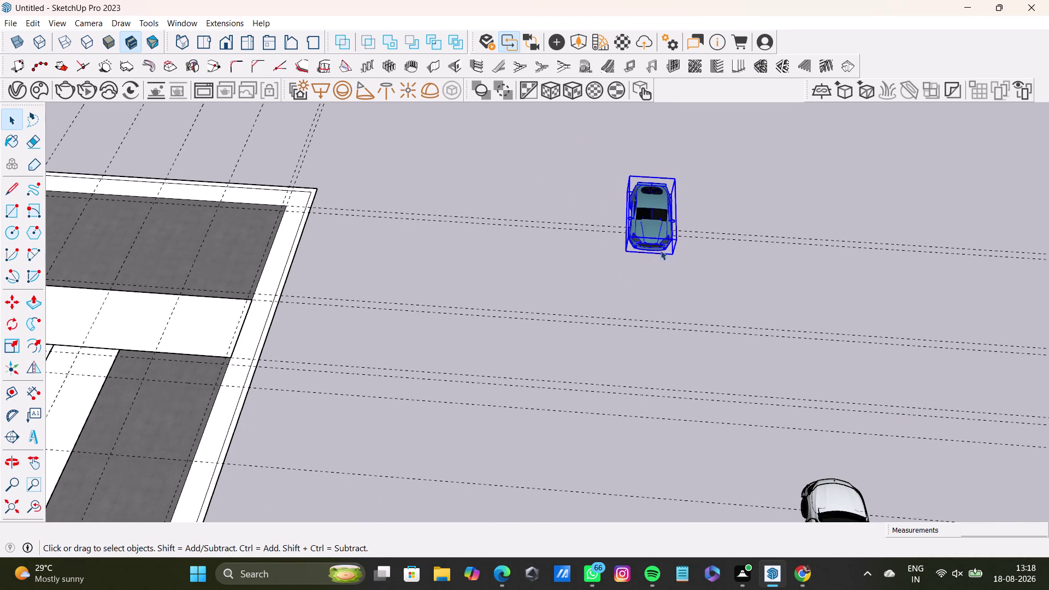
key(m)
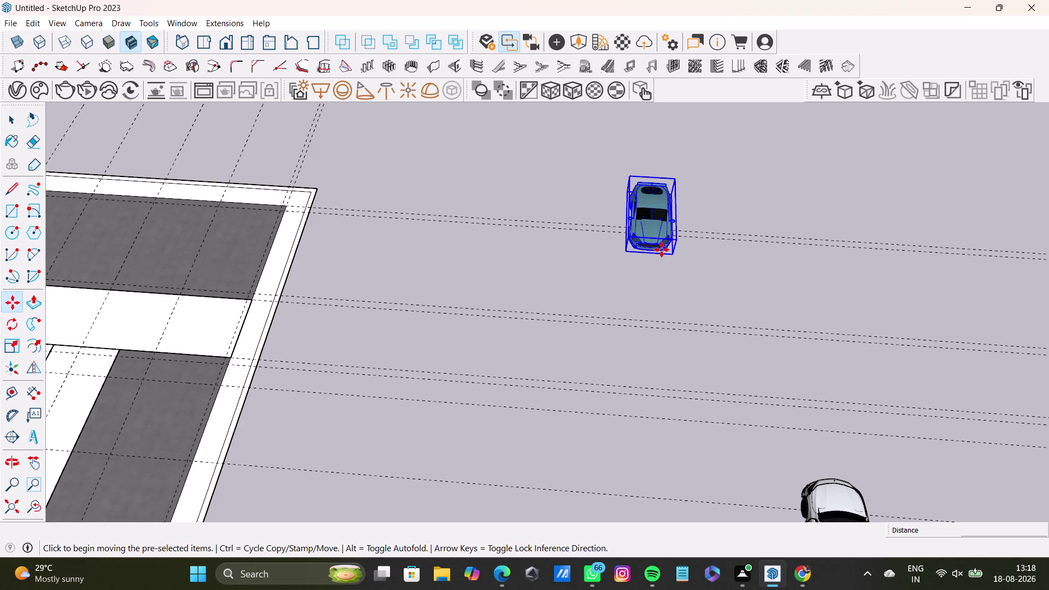
Move the blue car by its rear corner into the dark grey bay.
click(652, 254)
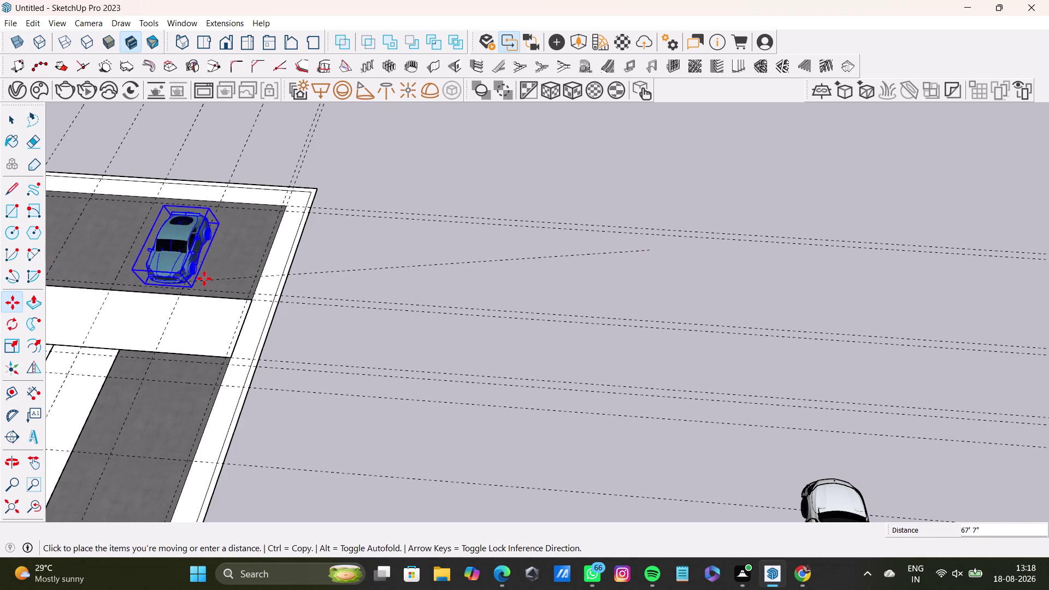
click(221, 277)
middle_drag(322, 375, 171, 191)
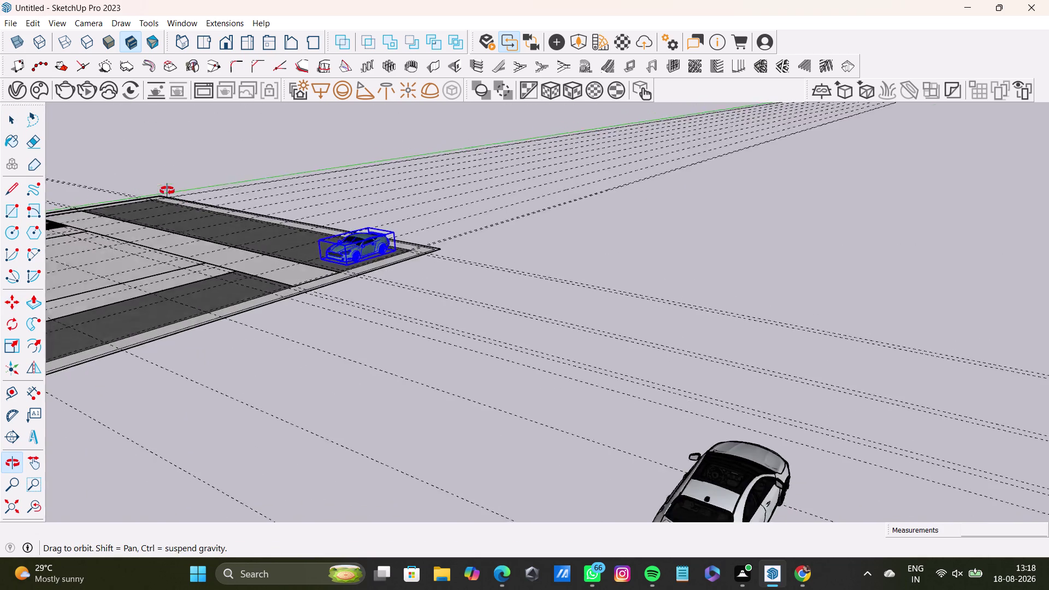
middle_drag(171, 191, 110, 195)
scroll(up, 3)
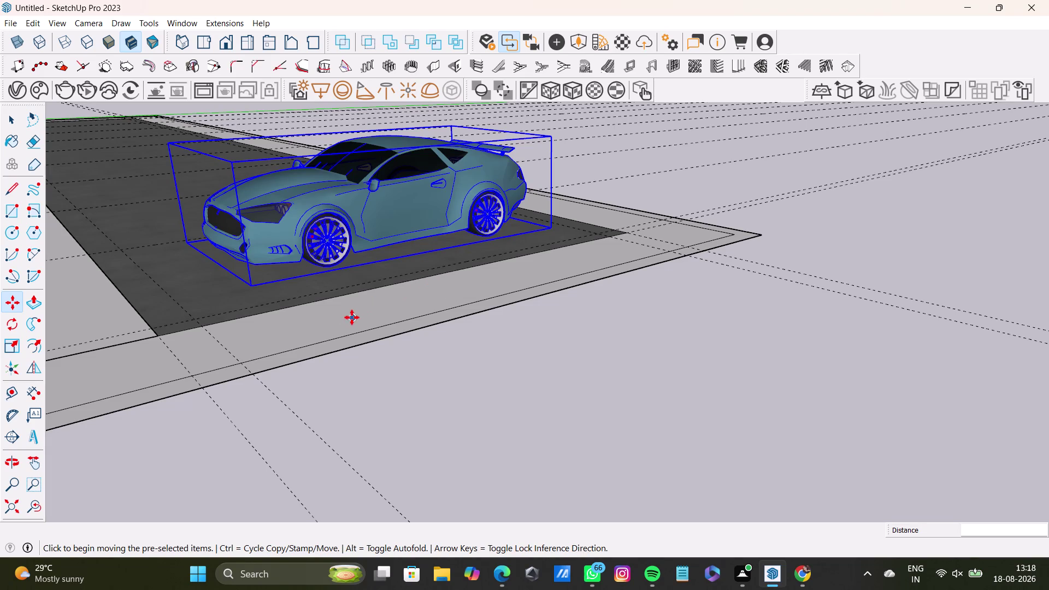
middle_drag(335, 318, 330, 474)
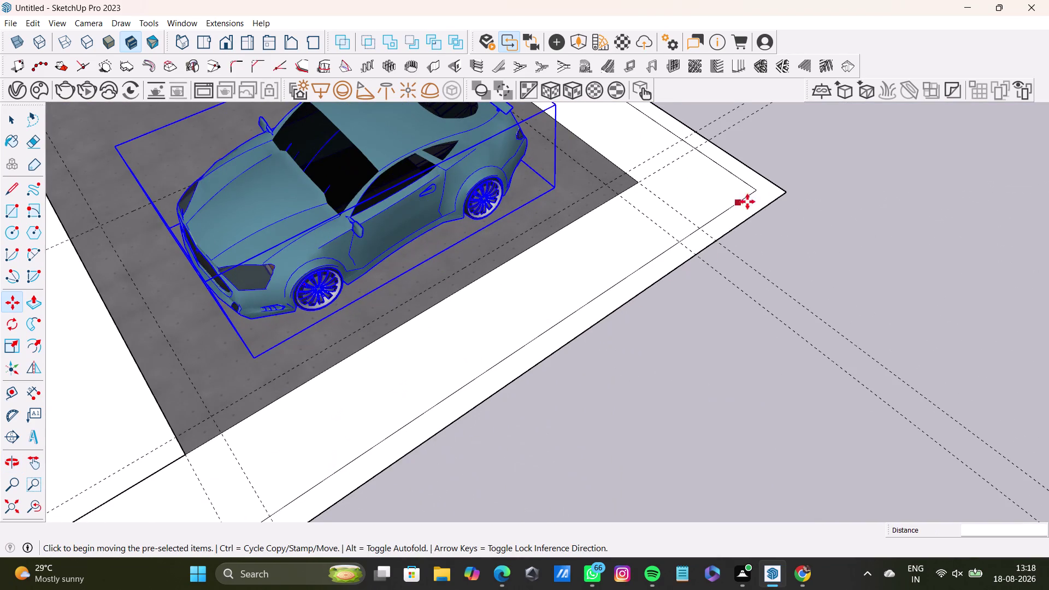
Nudge the blue car's position within the bay and check it from ground level.
click(810, 199)
click(773, 200)
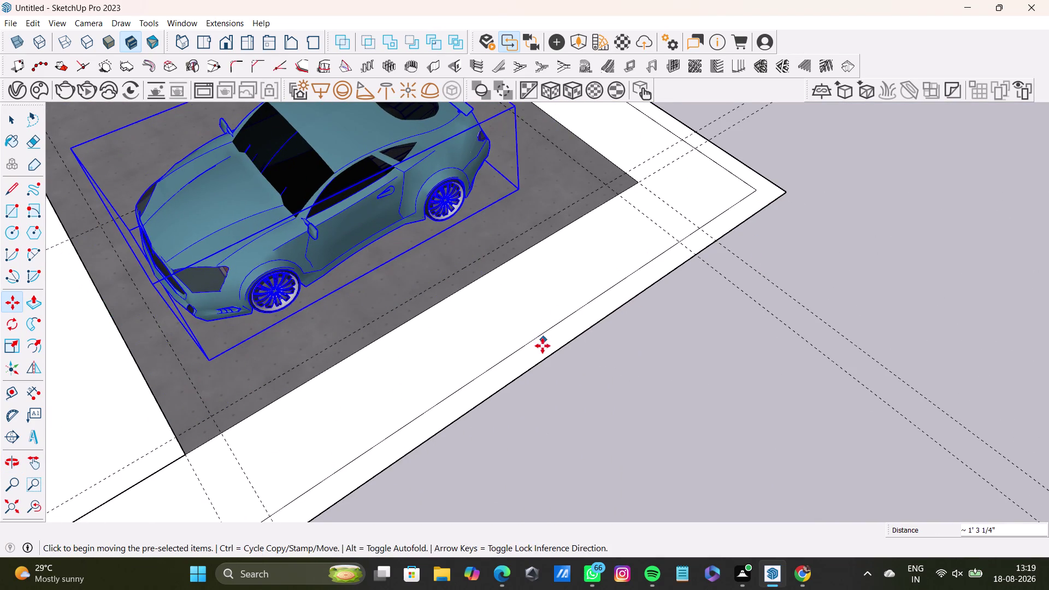
middle_drag(517, 348, 440, 267)
scroll(down, 3)
middle_drag(437, 256, 423, 171)
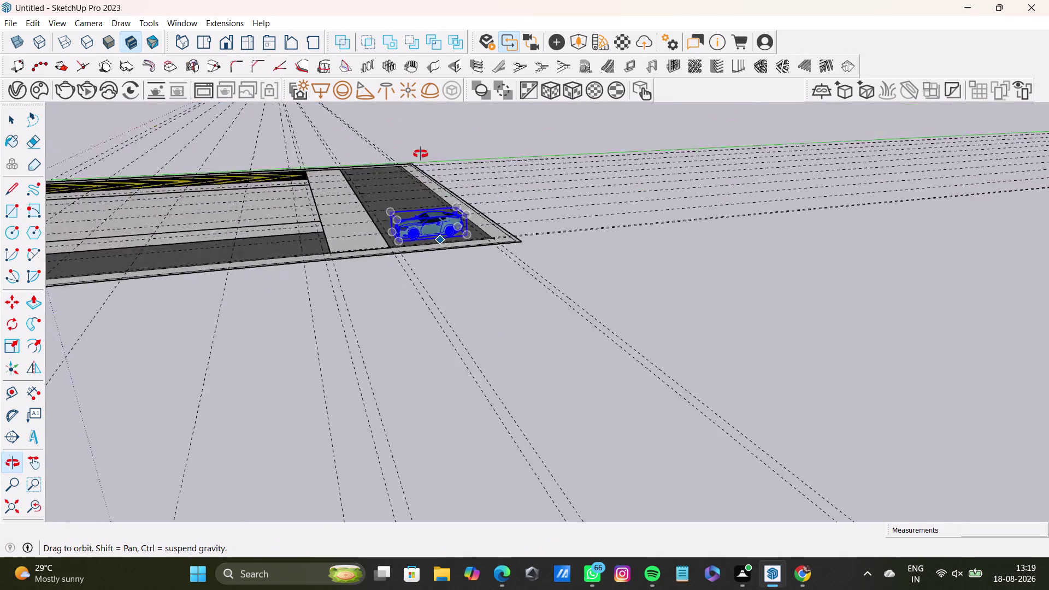
middle_drag(423, 171, 417, 137)
Slide the blue car into its final spot in the bay and exit Move.
scroll(up, 3)
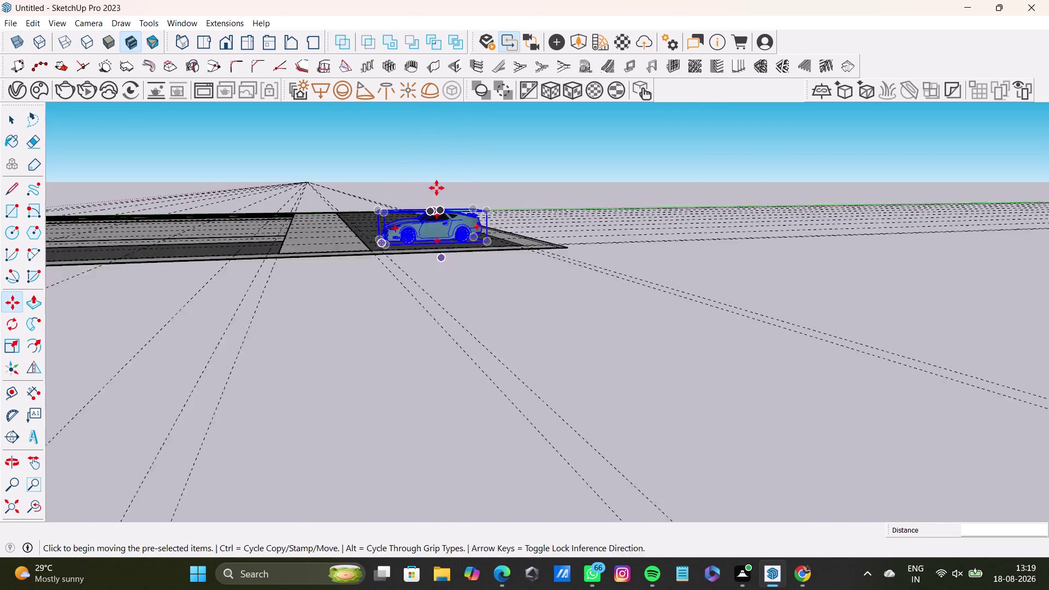
scroll(up, 3)
scroll(down, 3)
middle_drag(442, 311, 631, 305)
scroll(up, 3)
middle_drag(597, 323, 528, 418)
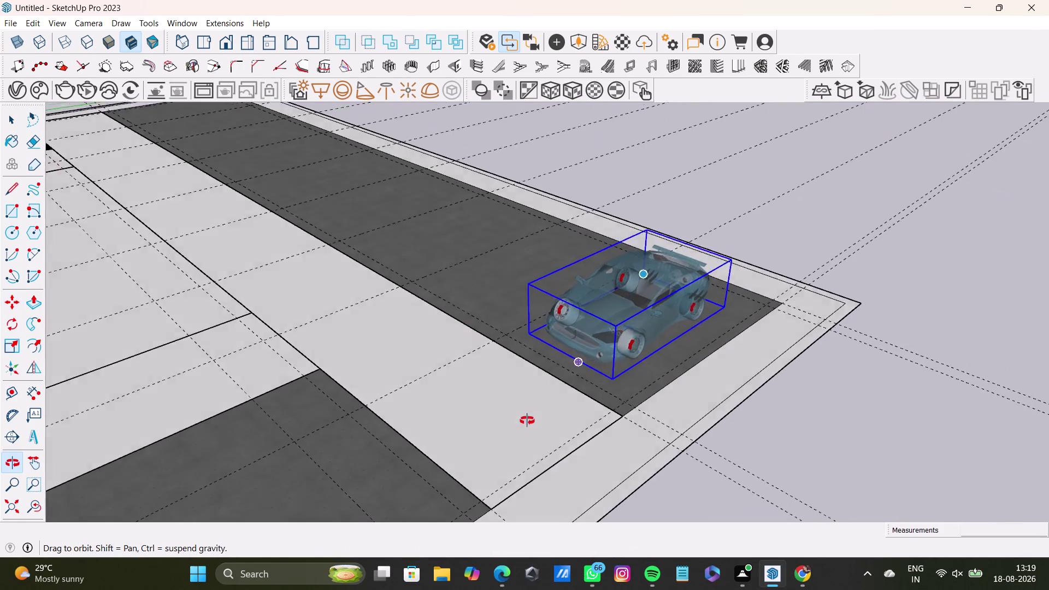
middle_drag(529, 418, 526, 422)
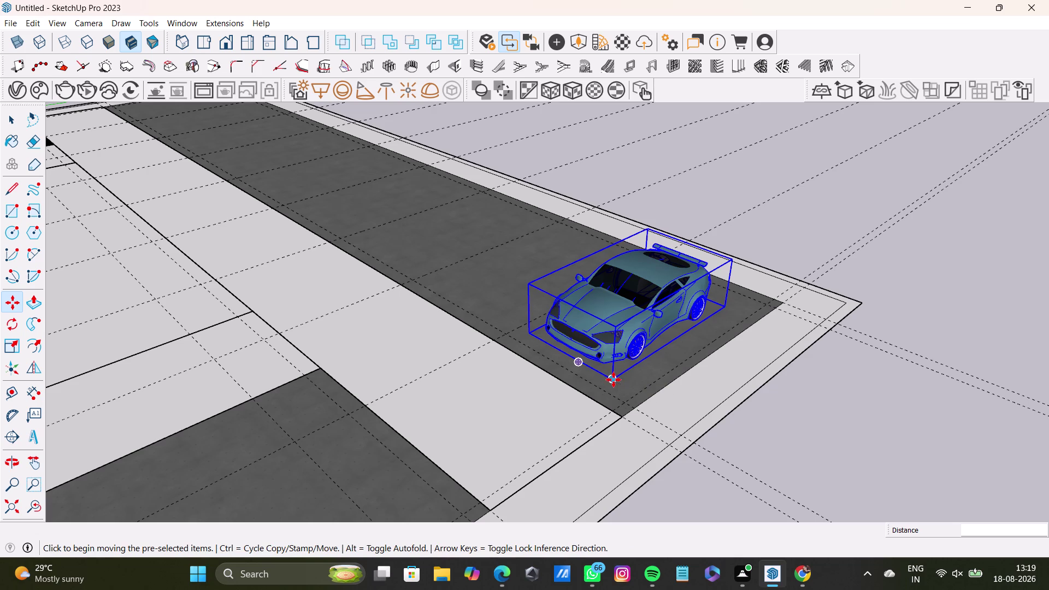
drag(614, 380, 619, 391)
click(830, 233)
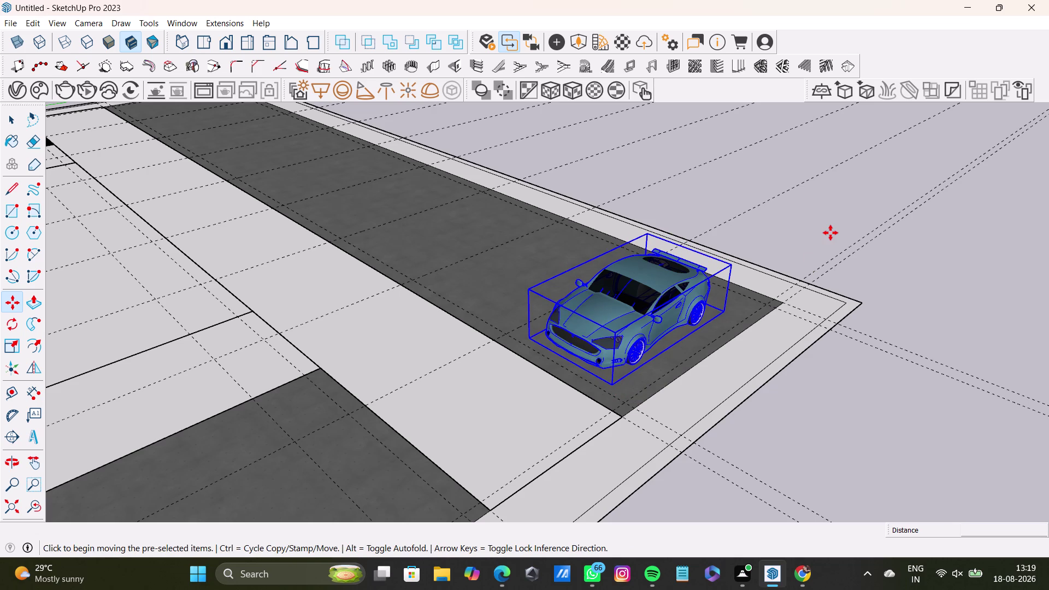
key(space)
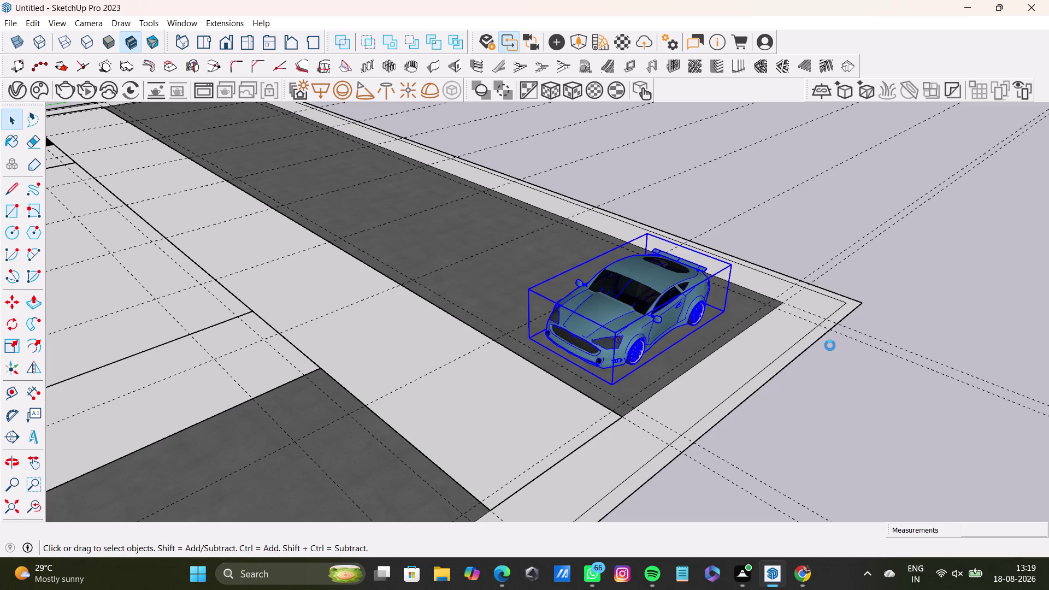
middle_drag(824, 347, 768, 346)
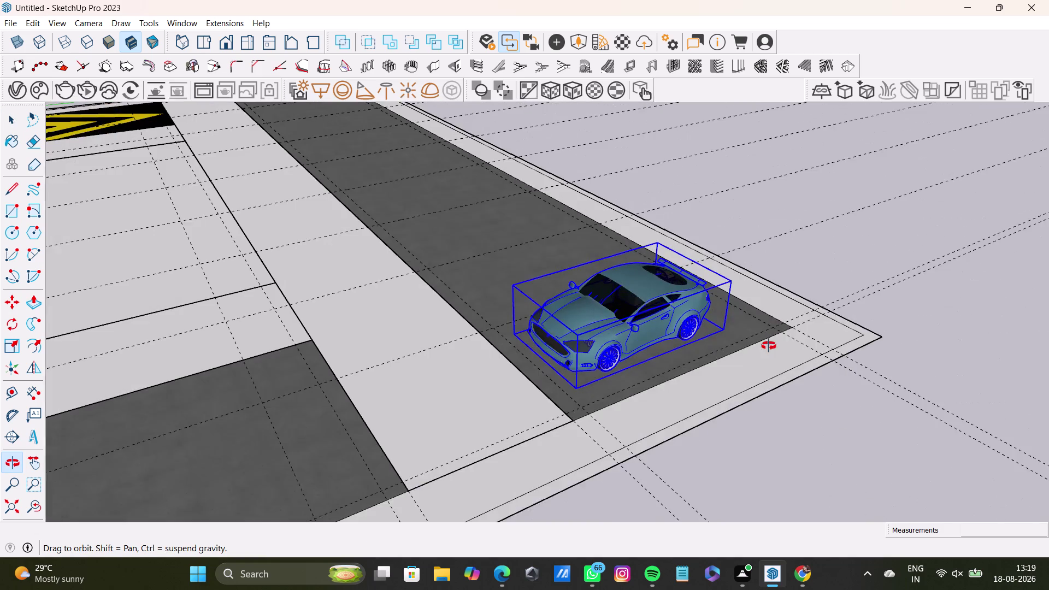
From a side view, stretch the blue car lengthwise by about 1.19.
middle_drag(768, 346, 769, 350)
scroll(up, 3)
middle_drag(599, 340, 809, 294)
middle_drag(591, 310, 596, 326)
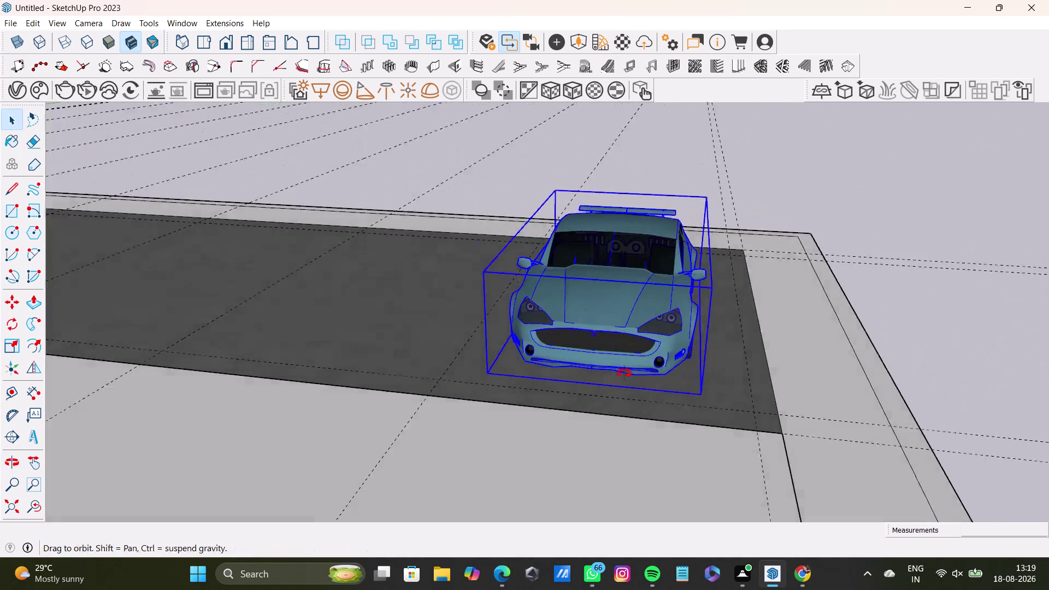
middle_drag(596, 326, 945, 392)
middle_drag(653, 389, 853, 351)
scroll(up, 3)
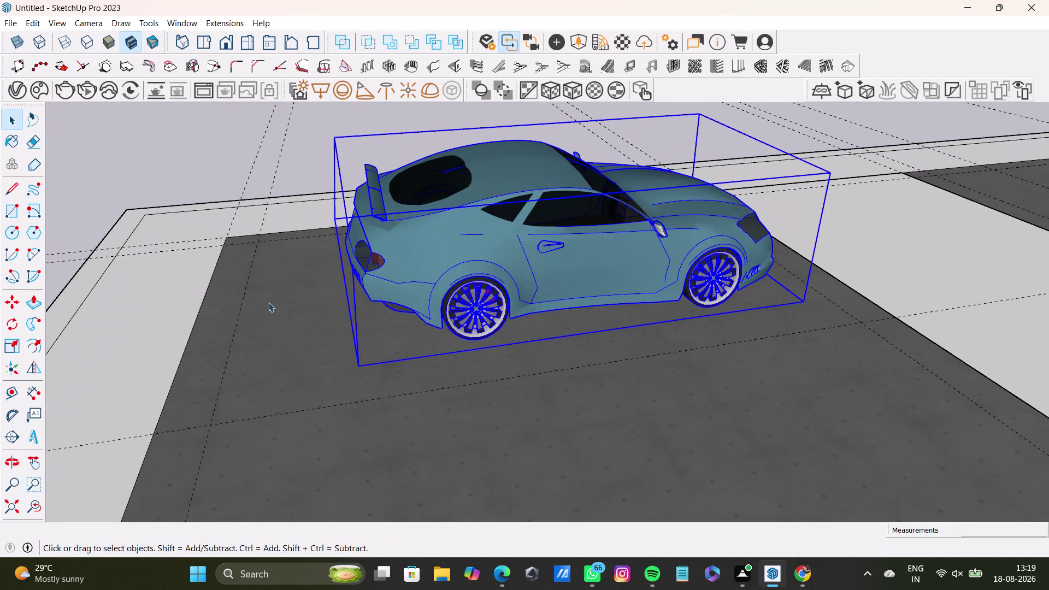
key(s)
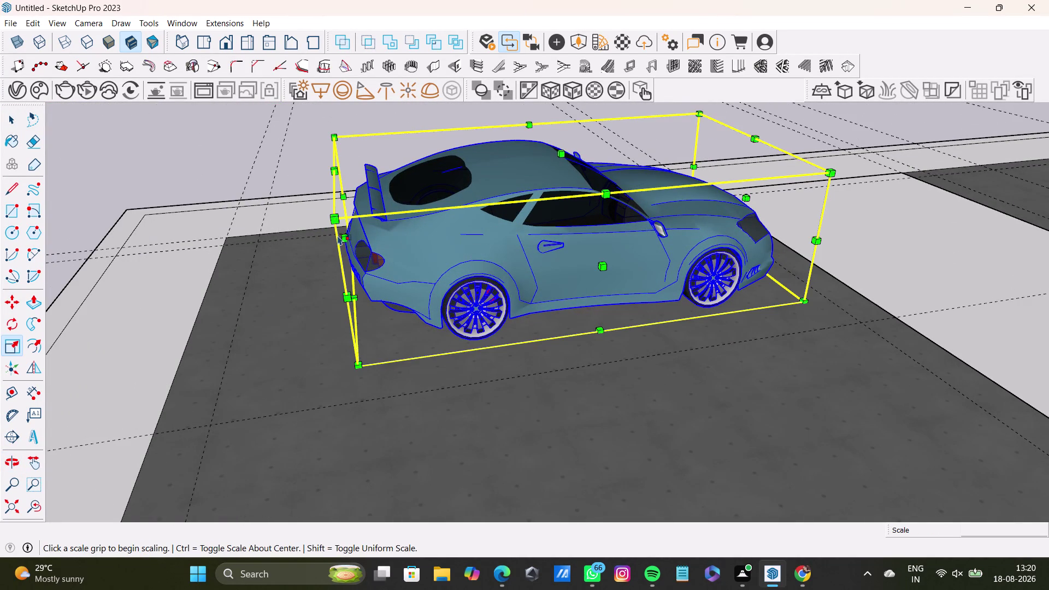
drag(343, 237, 256, 246)
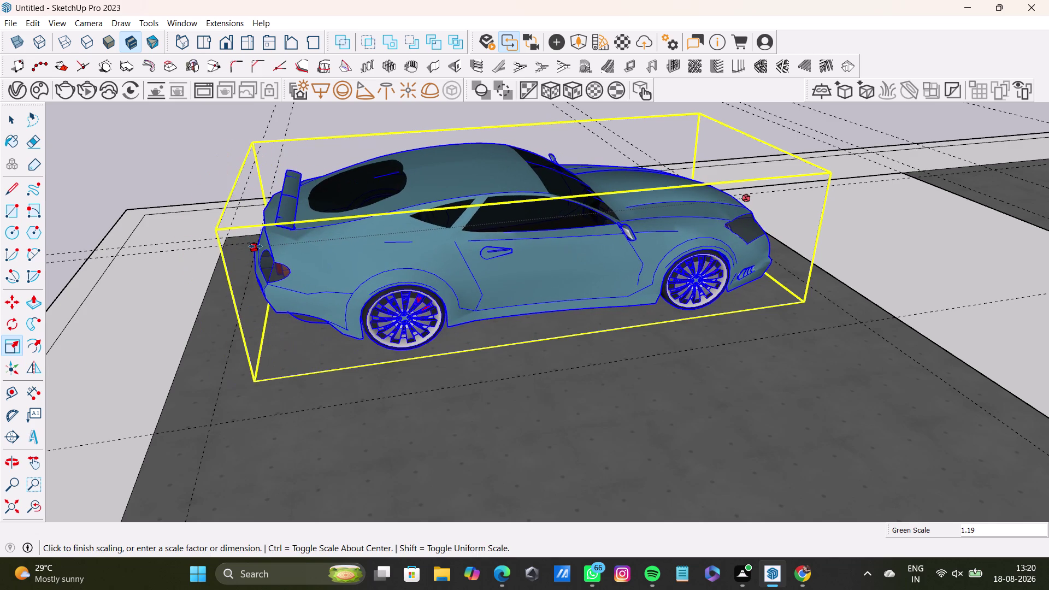
Raise the blue car's height to a Blue Scale of about 1.18, then deselect it.
drag(256, 246, 257, 247)
drag(523, 152, 517, 137)
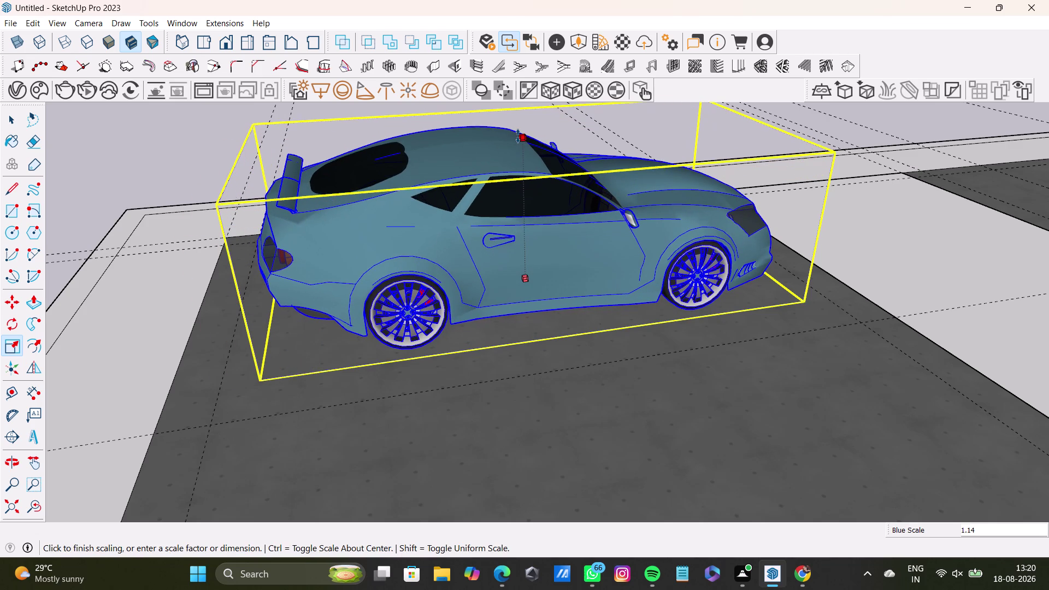
drag(518, 137, 518, 132)
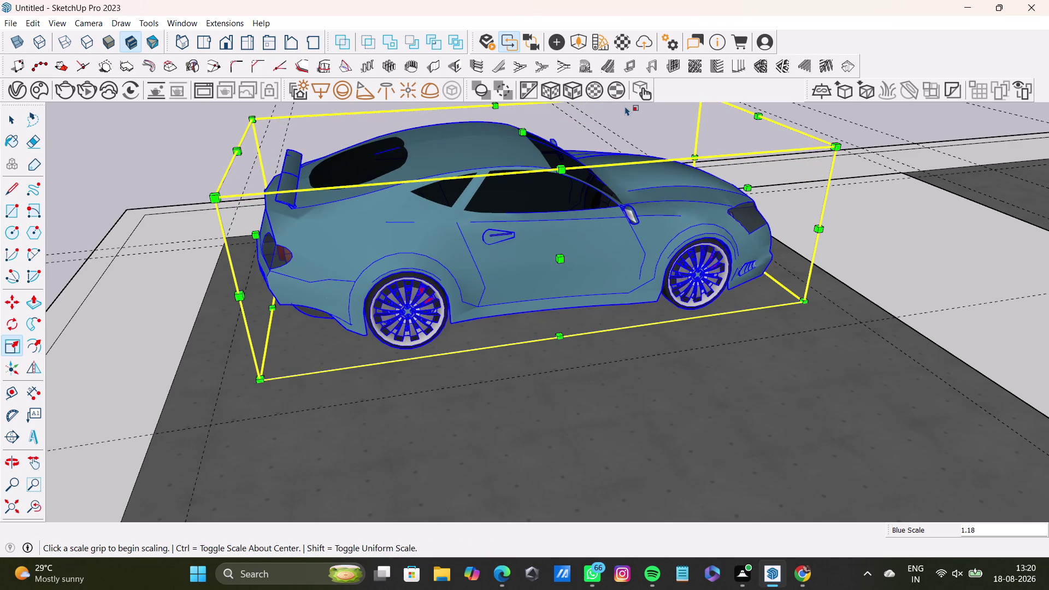
key(space)
click(629, 129)
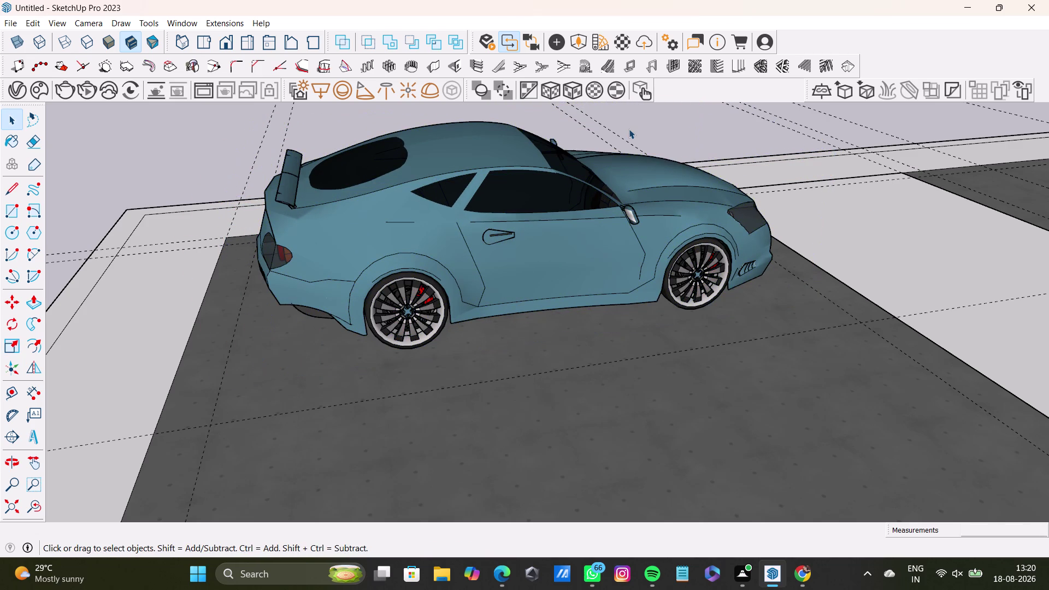
middle_drag(701, 246, 237, 302)
scroll(down, 3)
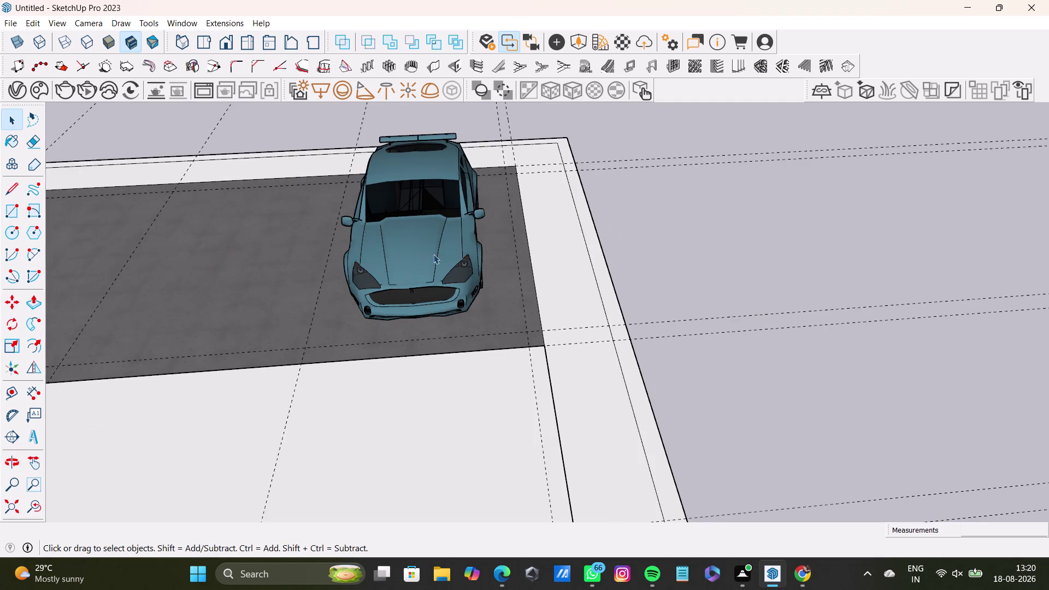
middle_drag(433, 254, 234, 272)
scroll(down, 3)
middle_drag(466, 227, 400, 257)
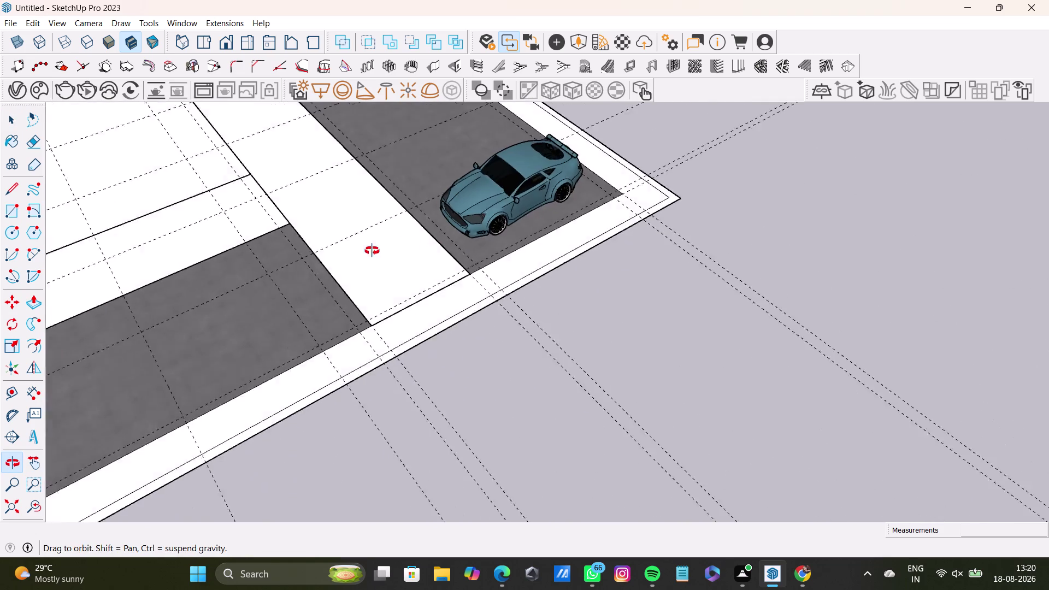
middle_drag(401, 257, 368, 180)
scroll(down, 3)
middle_drag(408, 181, 638, 312)
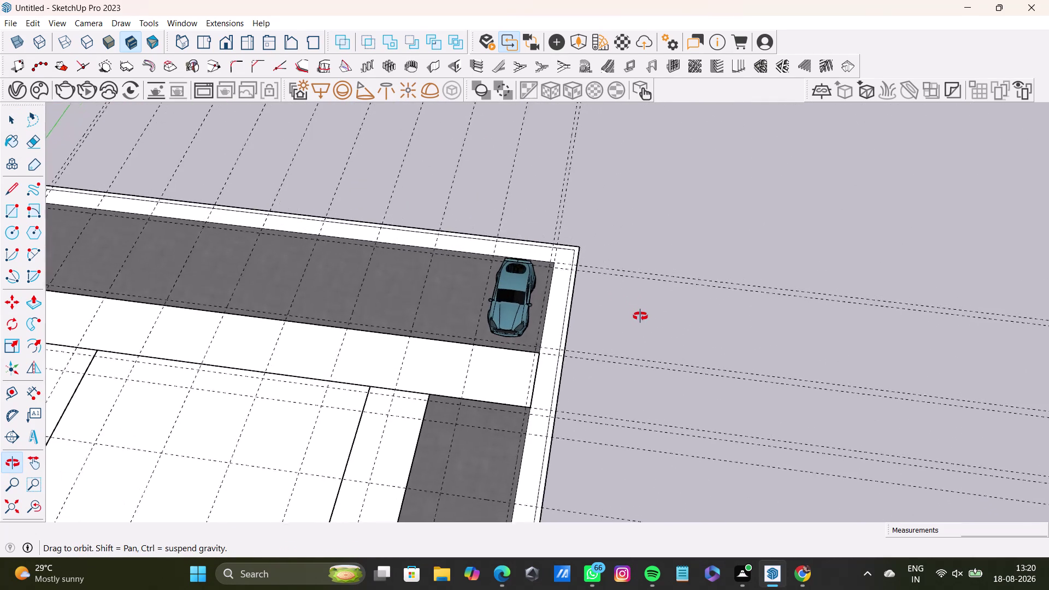
middle_drag(639, 312, 642, 326)
middle_drag(576, 308, 363, 305)
scroll(up, 3)
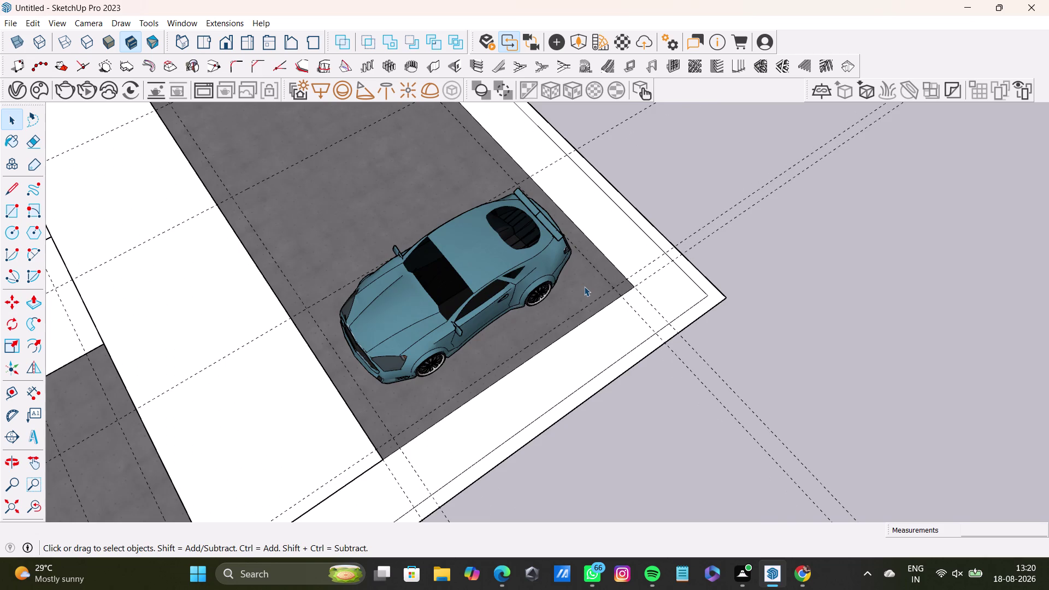
middle_drag(580, 290, 503, 210)
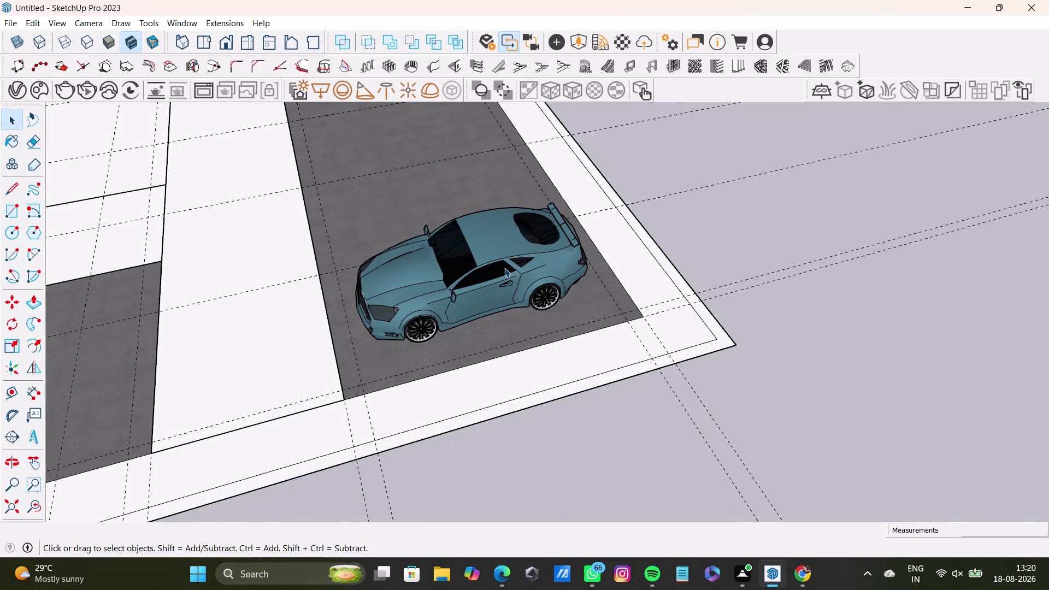
Lengthen the blue car to a Red Scale of about 1.04, then deselect it.
click(504, 267)
key(s)
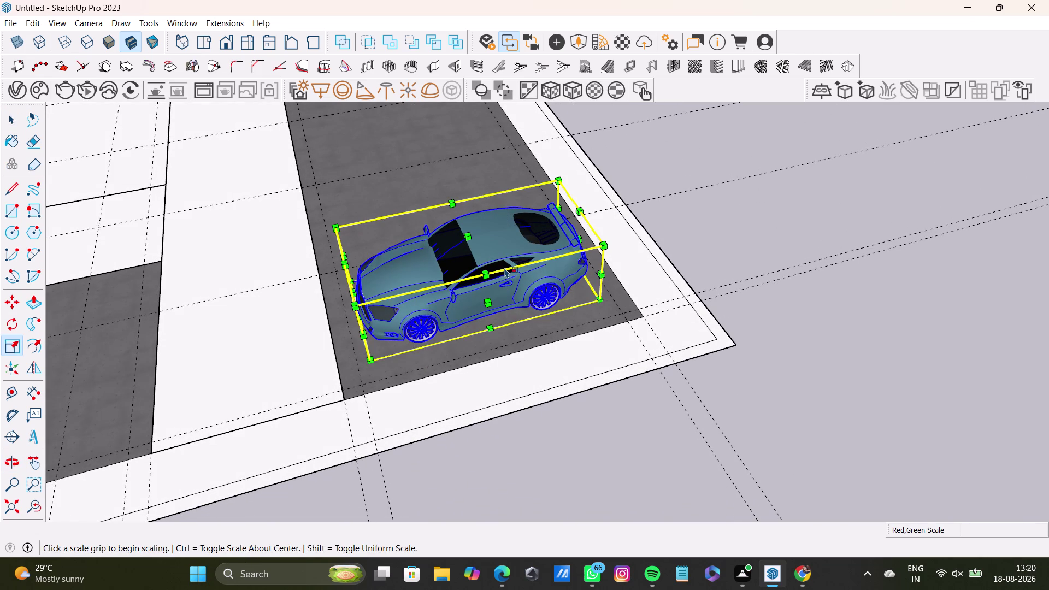
middle_drag(362, 311, 443, 297)
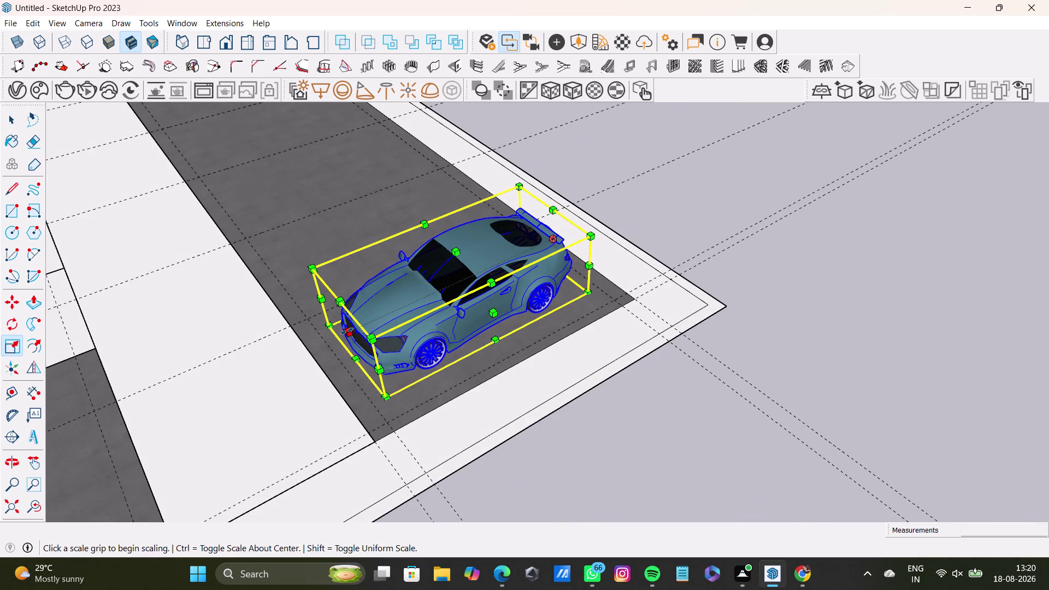
drag(347, 331, 329, 336)
drag(487, 313, 491, 317)
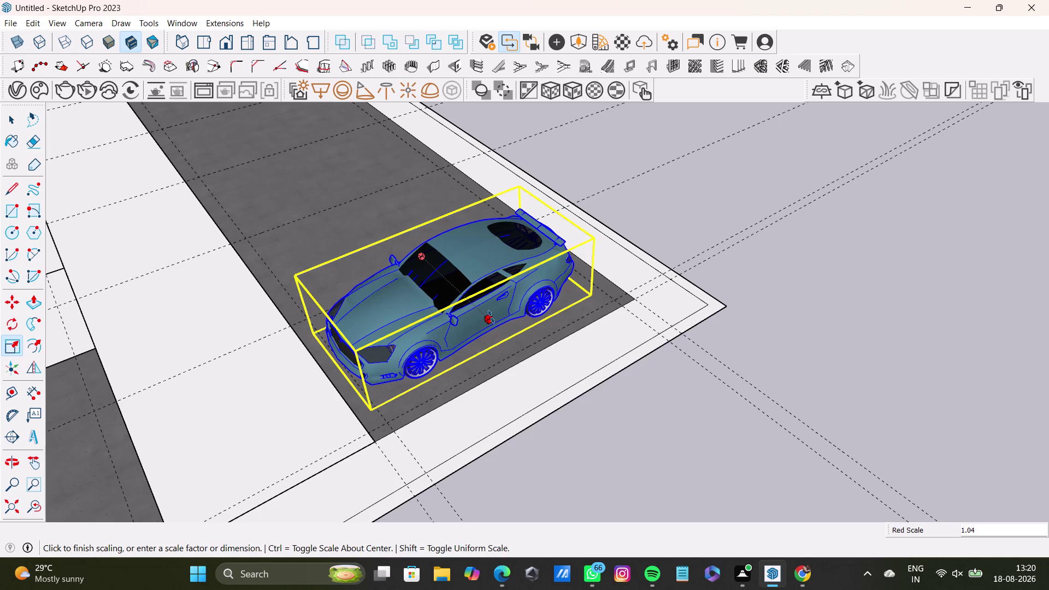
drag(491, 317, 494, 318)
click(674, 216)
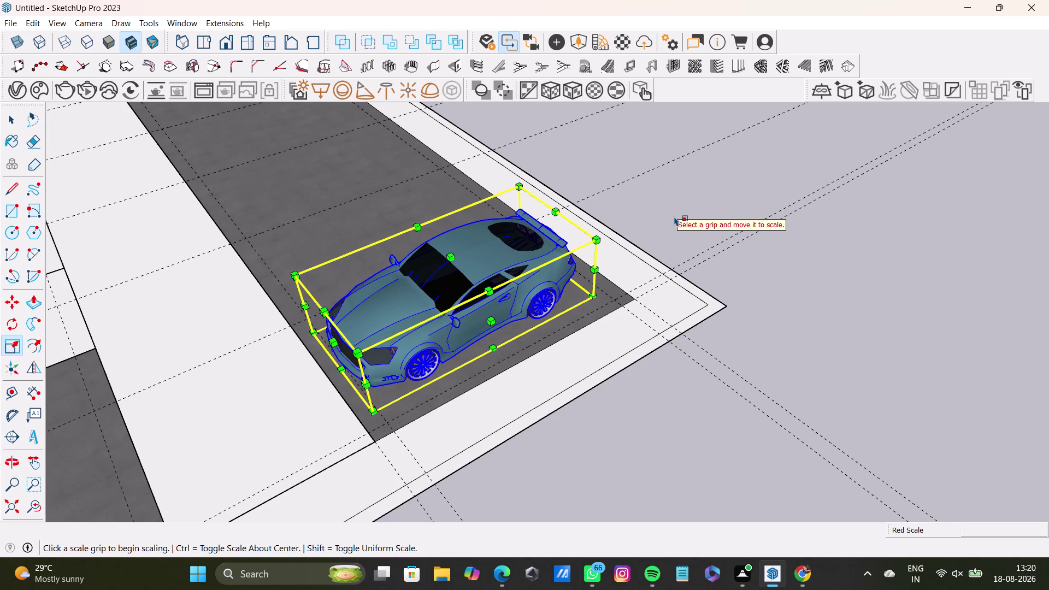
key(space)
key(space)
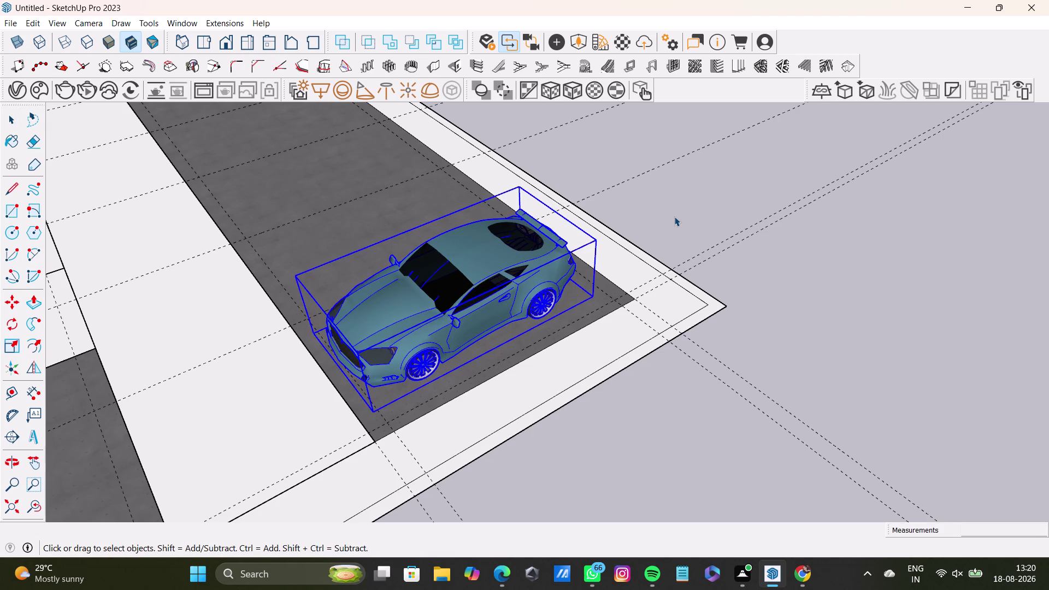
click(659, 199)
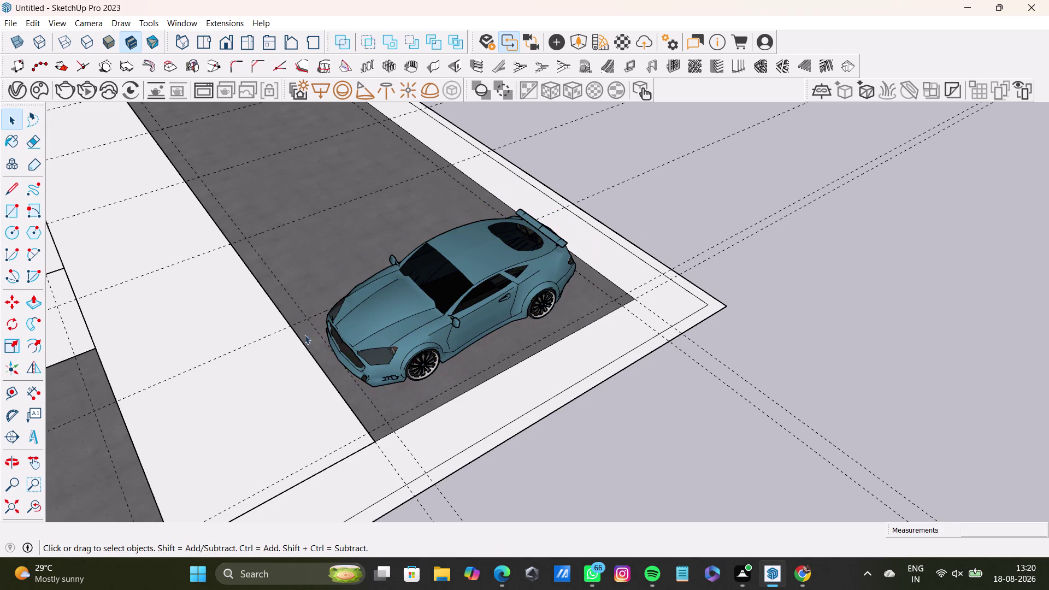
Reselect the blue car from the side and view it from behind.
middle_drag(416, 323, 765, 277)
scroll(down, 3)
middle_drag(543, 374, 321, 414)
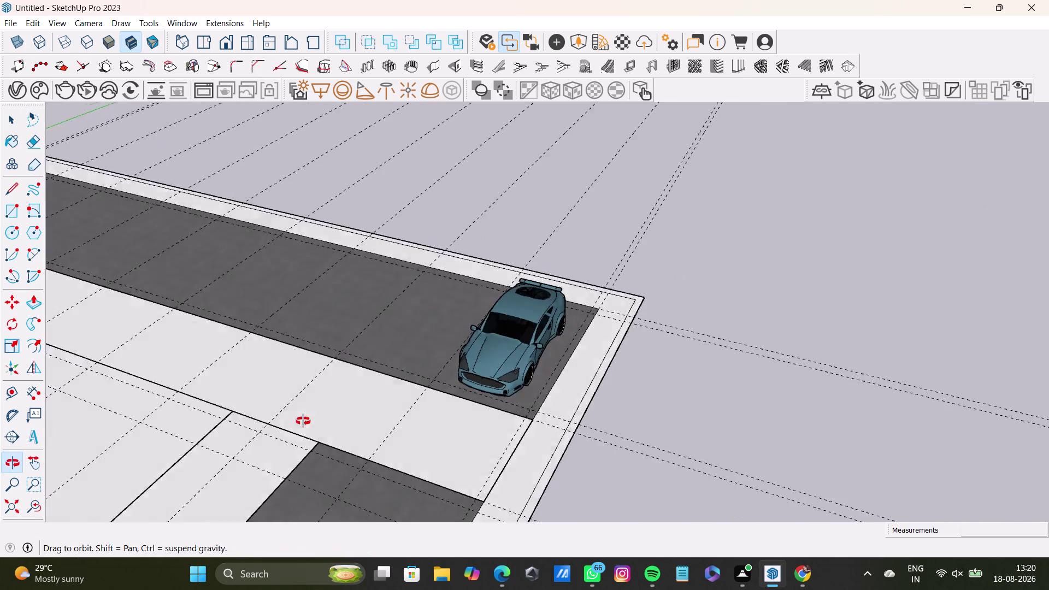
middle_drag(321, 414, 290, 427)
scroll(up, 3)
scroll(down, 3)
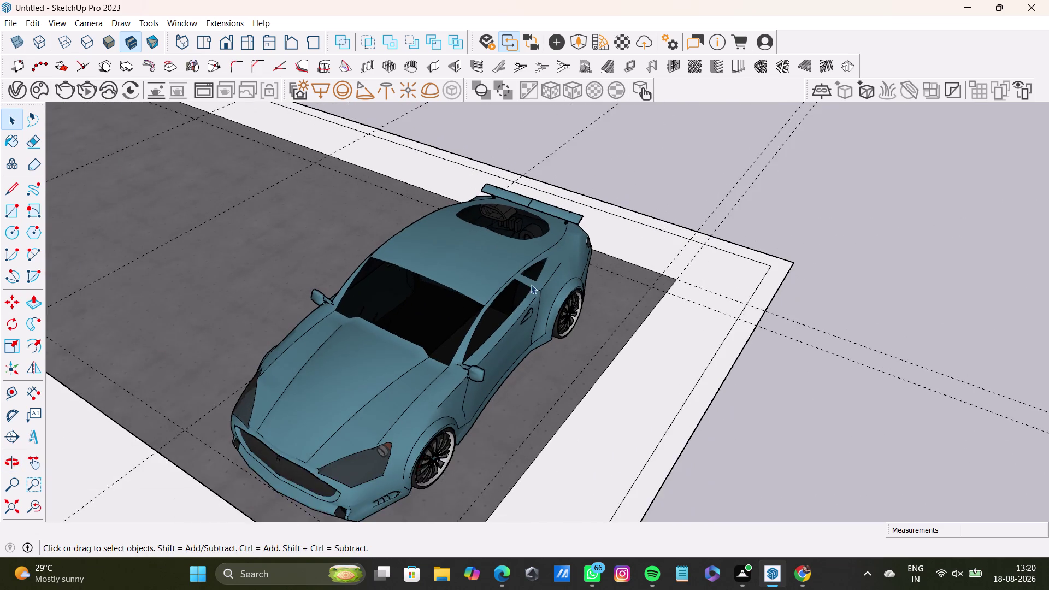
scroll(down, 3)
middle_drag(551, 286, 376, 285)
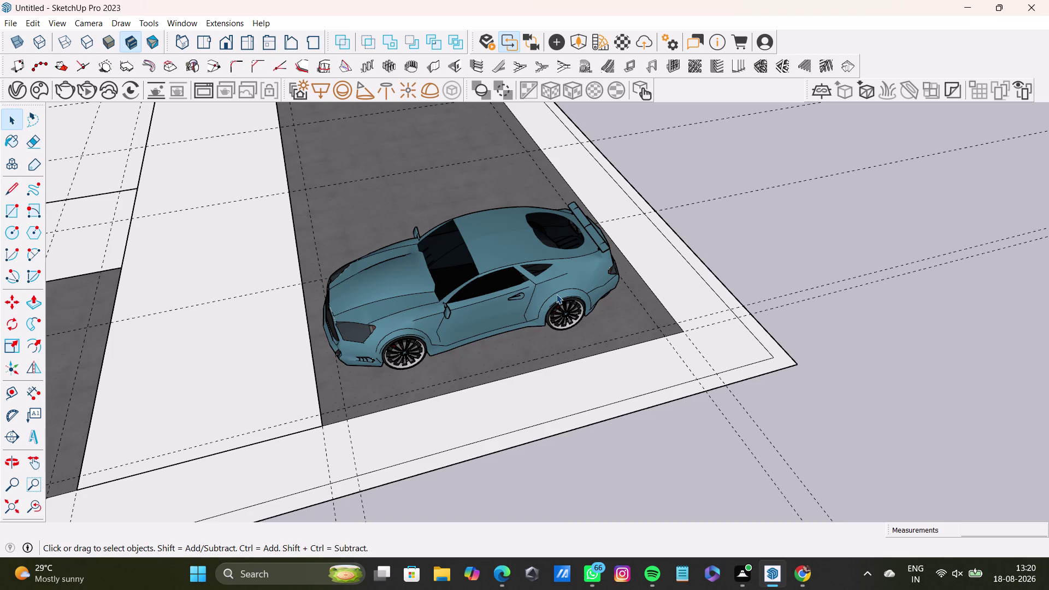
click(560, 277)
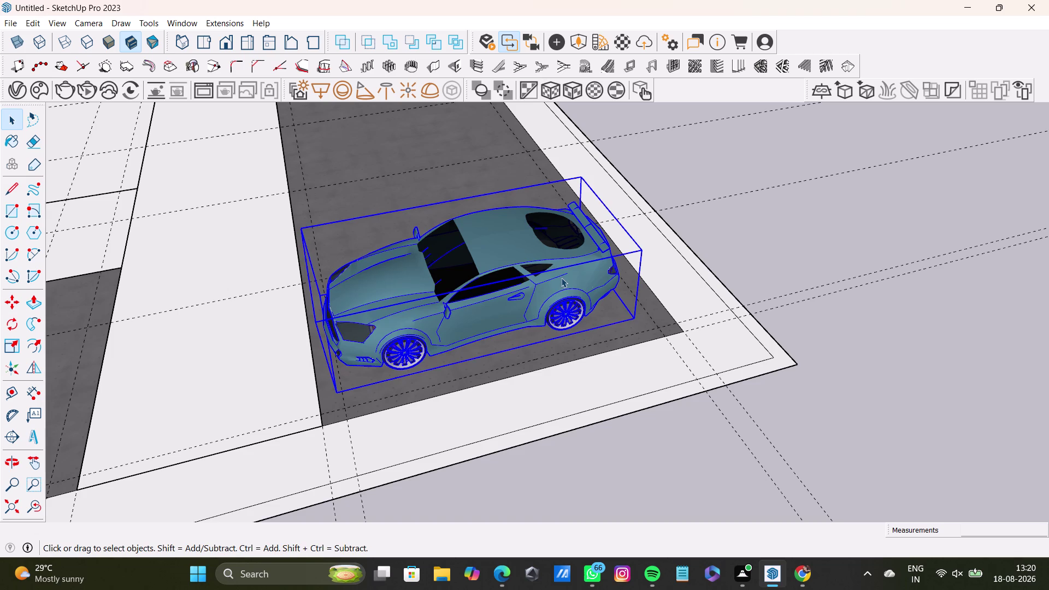
middle_drag(687, 322, 354, 357)
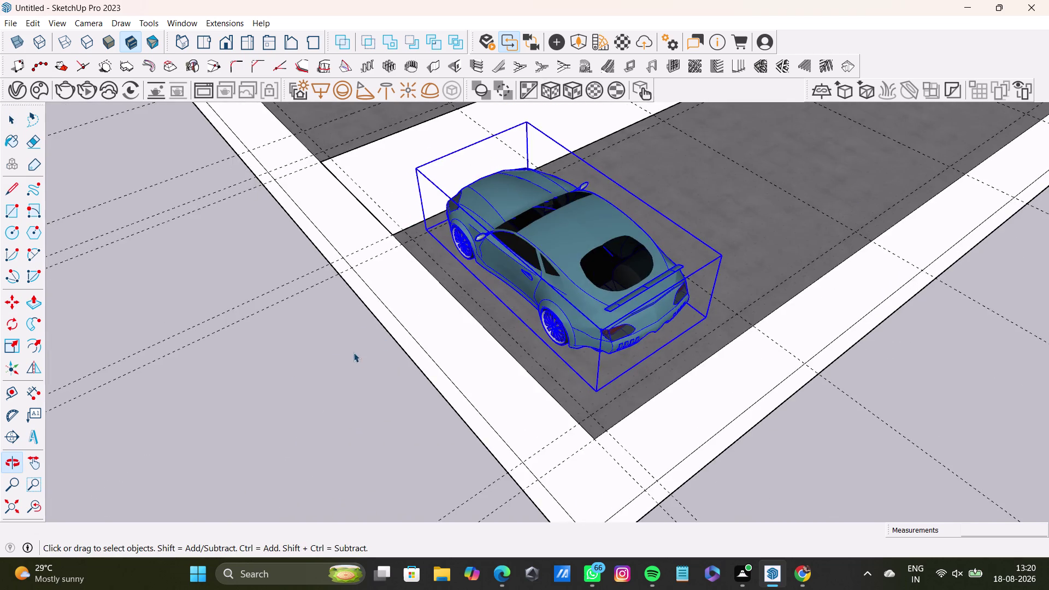
scroll(down, 3)
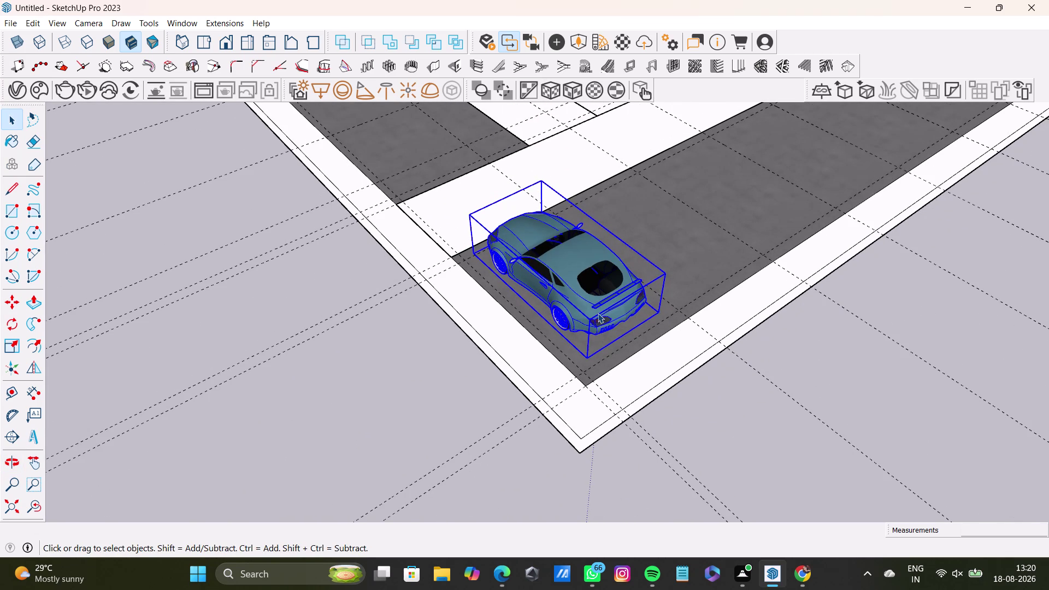
Widen the blue car to Green Scale 1.12 and lengthen it to Red Scale 1.10.
key(s)
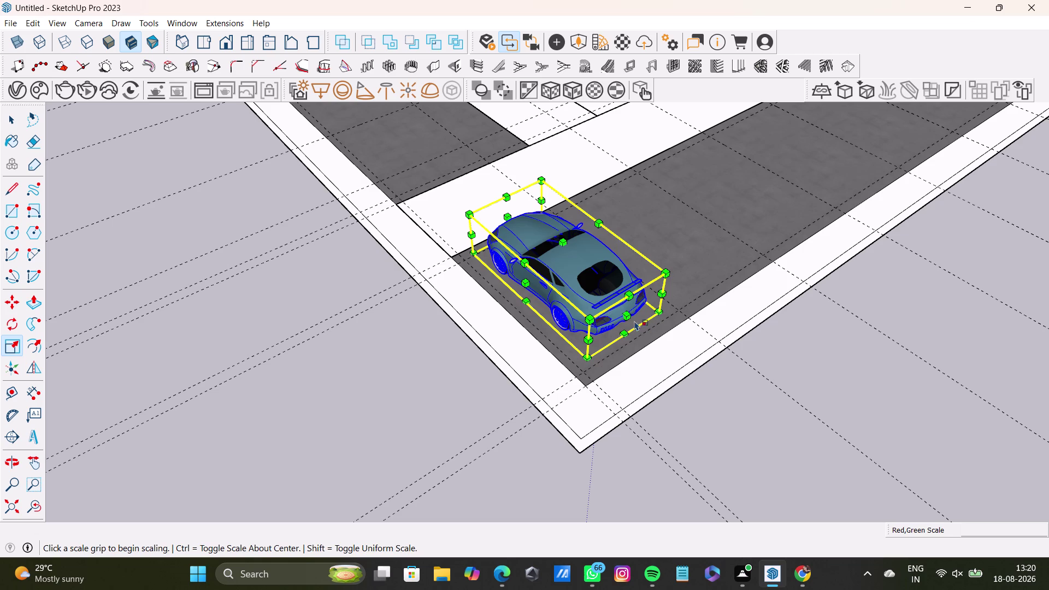
drag(631, 319, 644, 328)
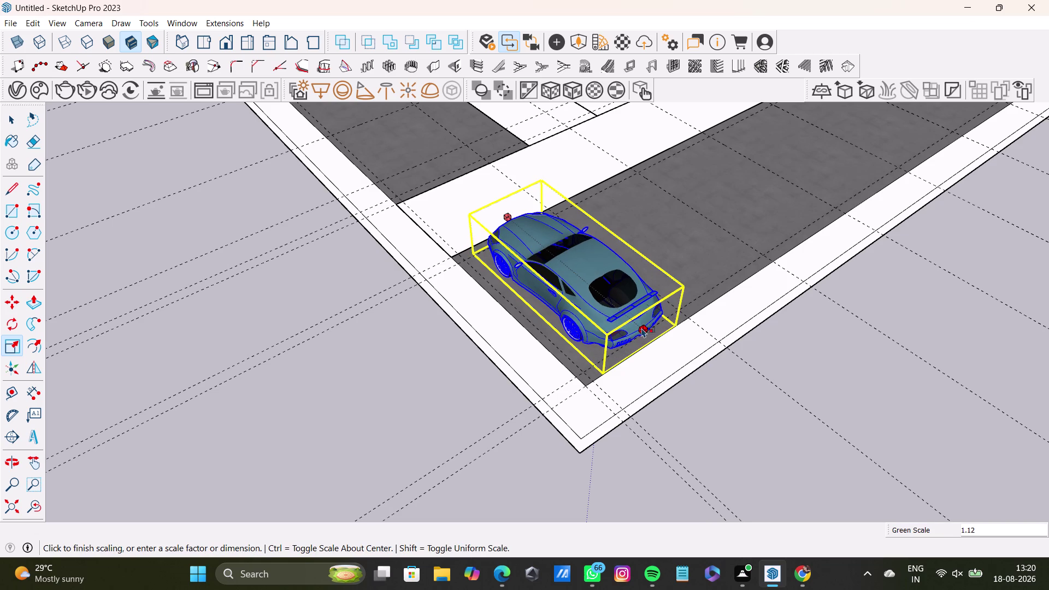
drag(530, 294, 525, 294)
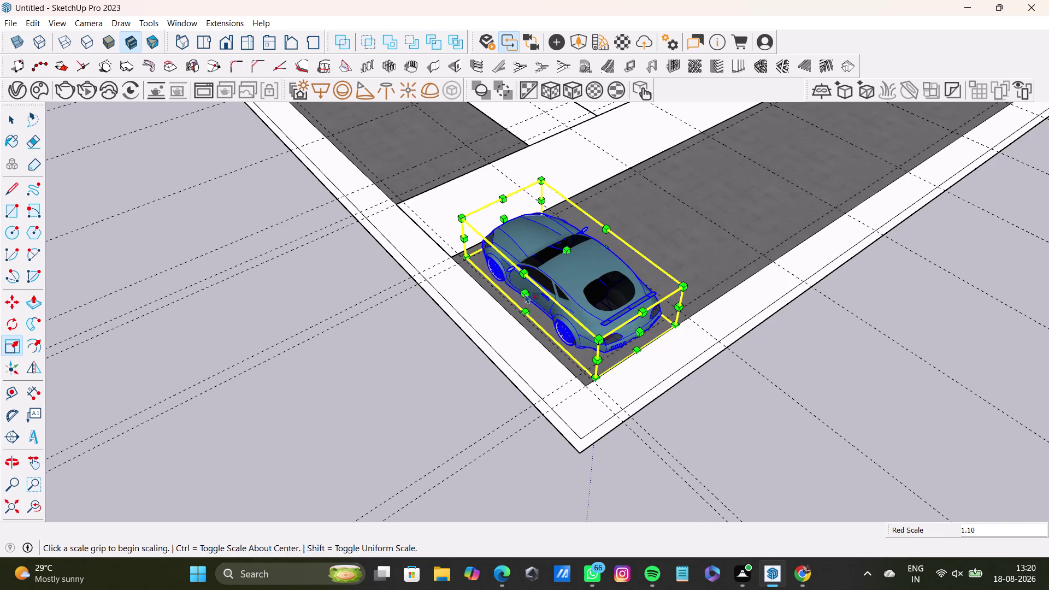
key(space)
middle_drag(322, 373, 459, 378)
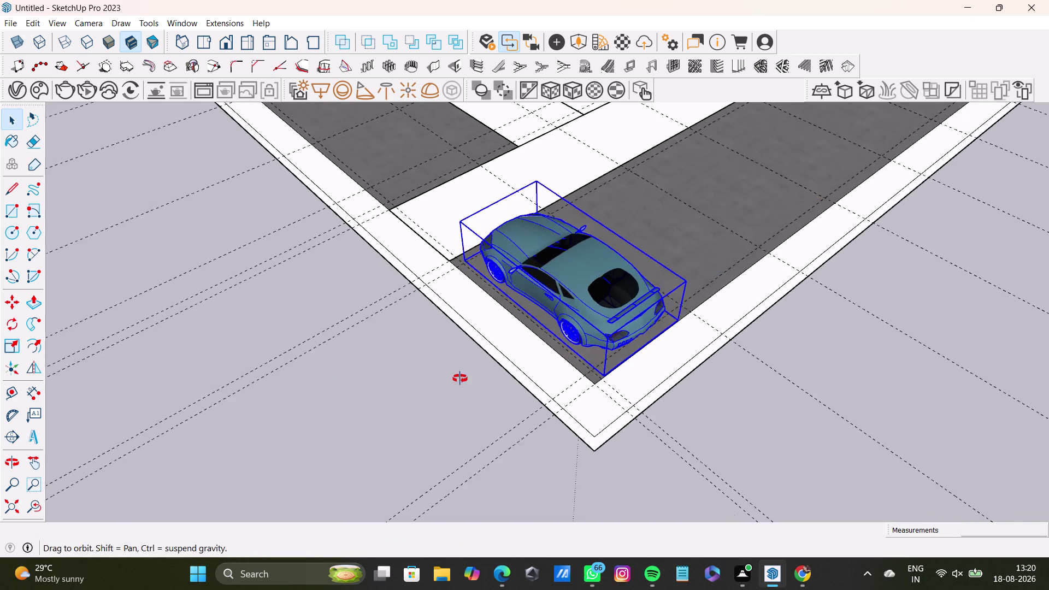
Select the white car and move it beside the blue car.
middle_drag(460, 378, 824, 348)
scroll(down, 3)
middle_drag(372, 284, 577, 441)
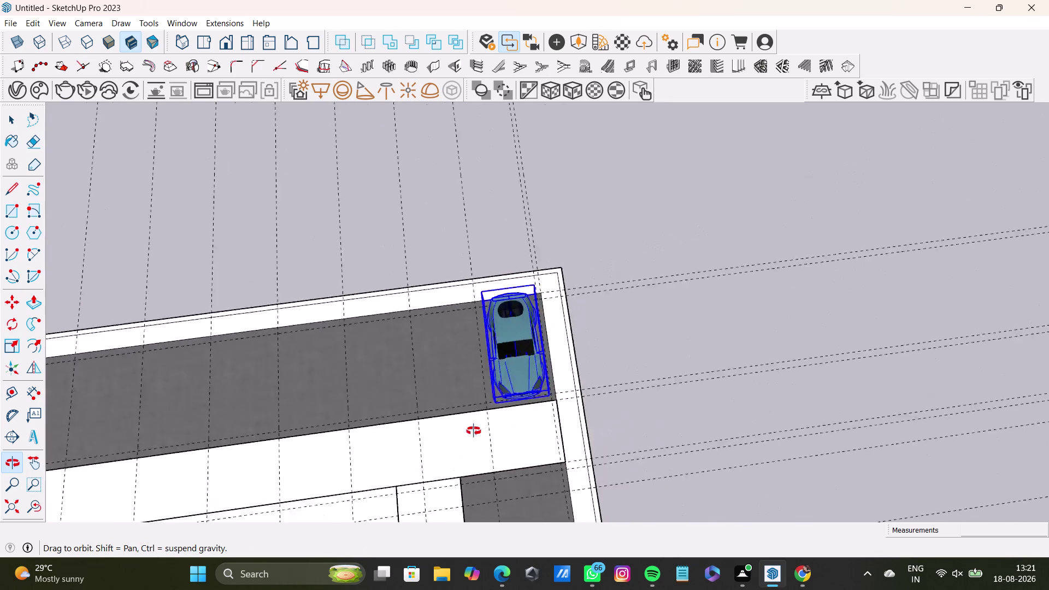
middle_drag(577, 441, 313, 299)
scroll(down, 3)
middle_drag(422, 253, 667, 237)
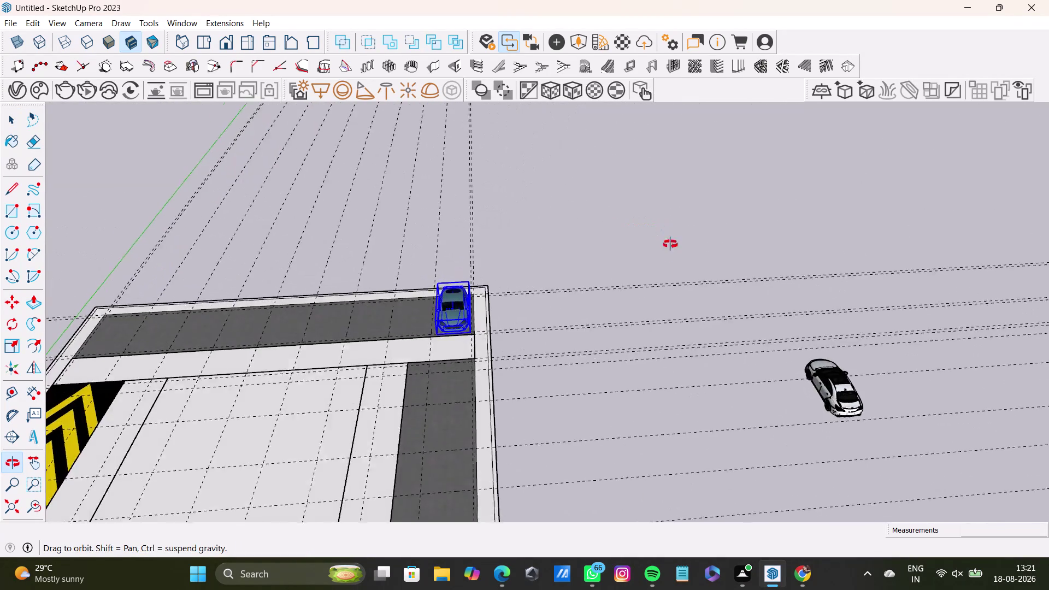
middle_drag(668, 237, 671, 272)
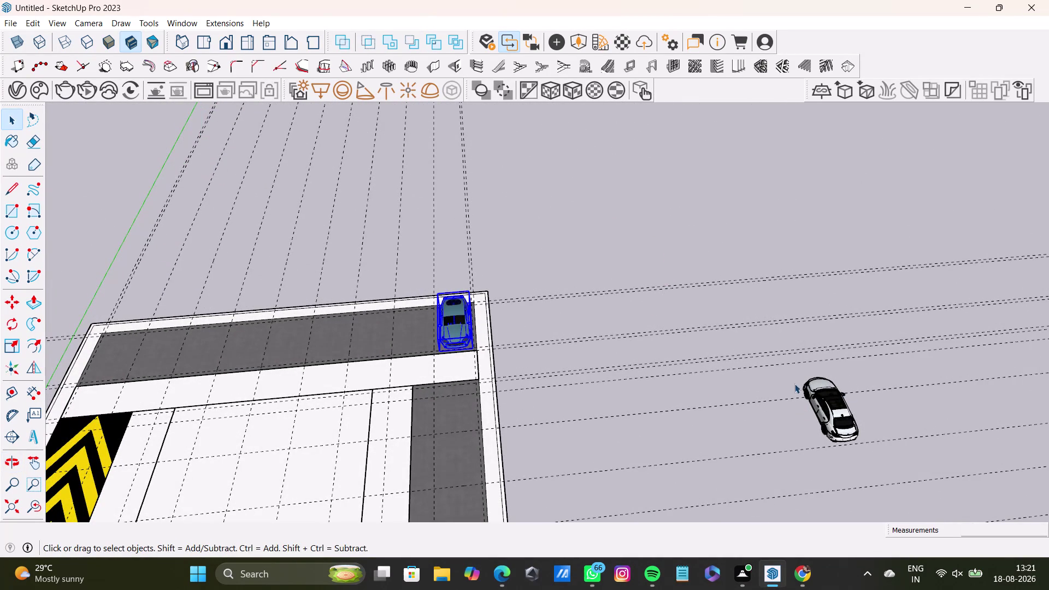
drag(777, 343, 902, 482)
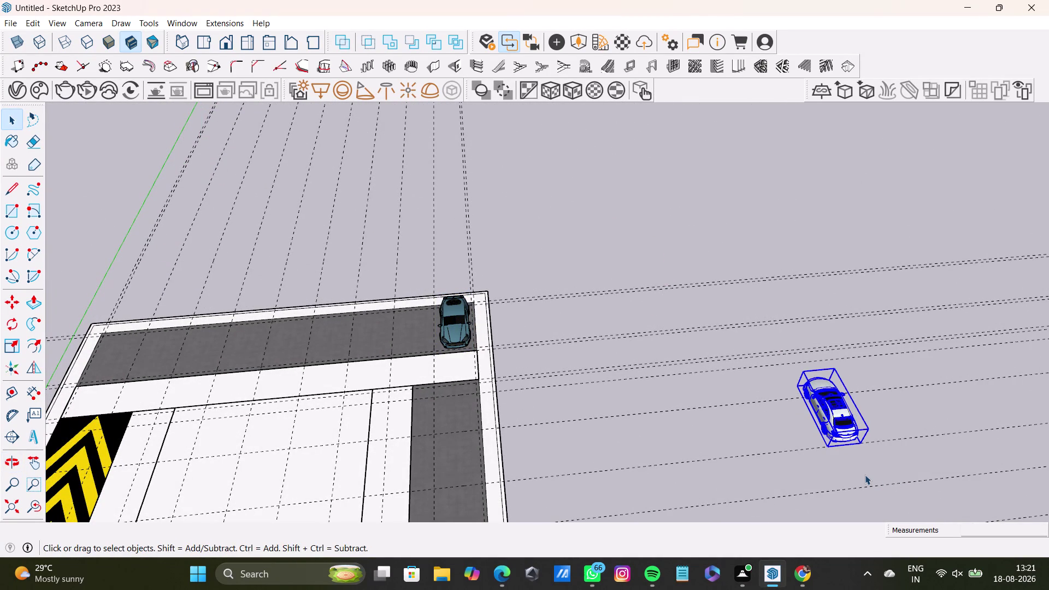
key(m)
click(826, 443)
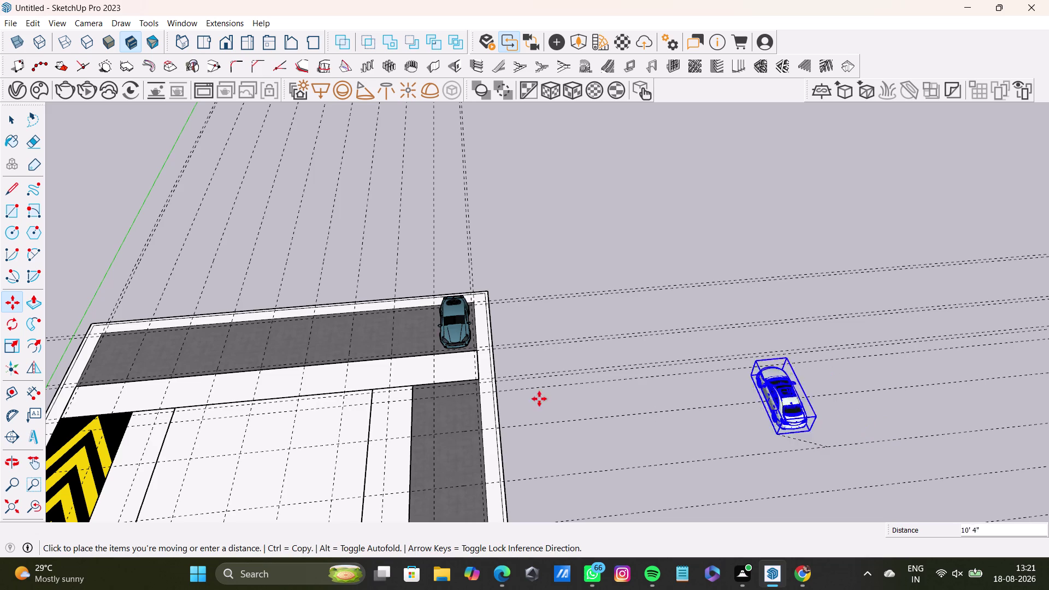
click(399, 352)
Refine the white car's position next to the blue car, then deselect it.
middle_drag(317, 415, 636, 379)
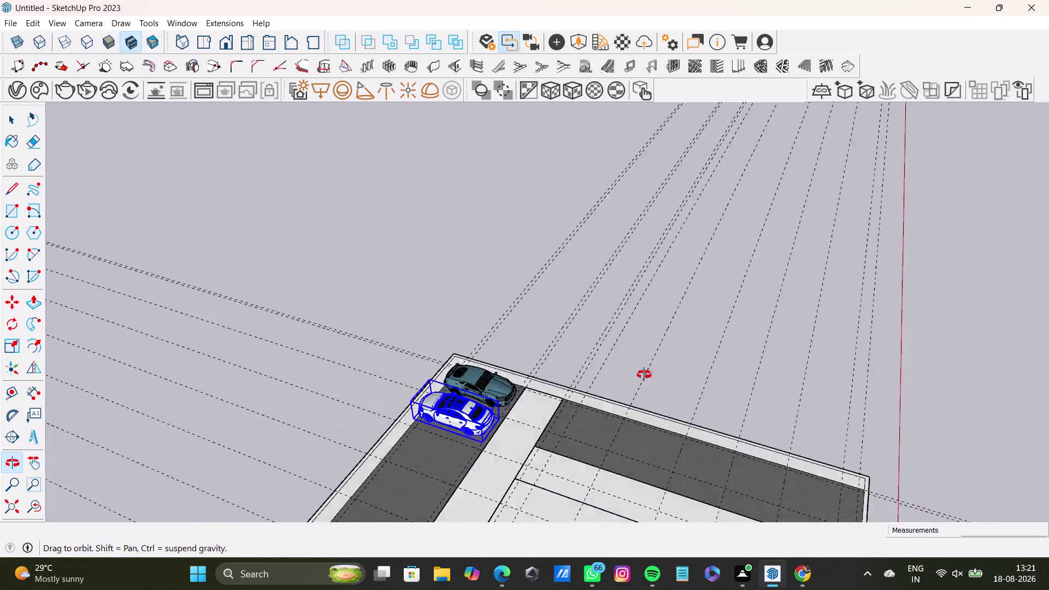
middle_drag(637, 379, 649, 374)
scroll(up, 3)
middle_drag(469, 452, 532, 387)
scroll(up, 3)
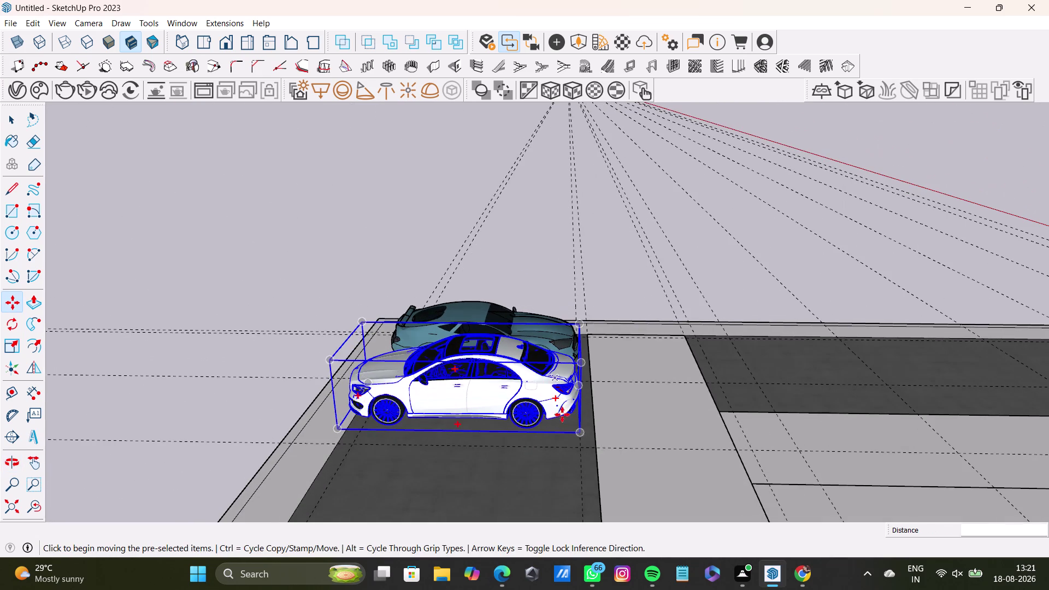
click(538, 420)
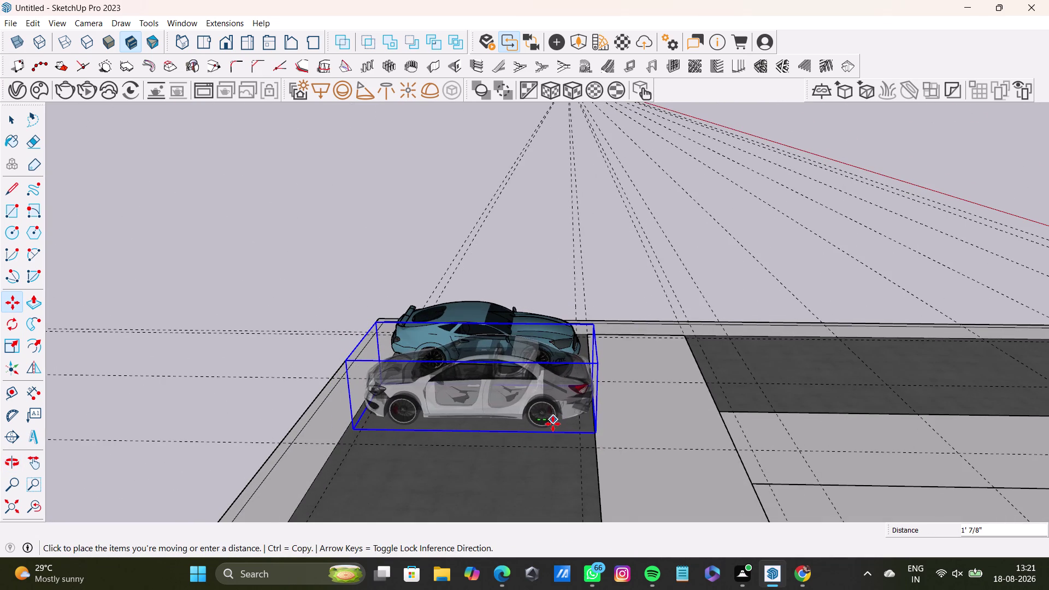
click(553, 424)
middle_drag(571, 423, 242, 517)
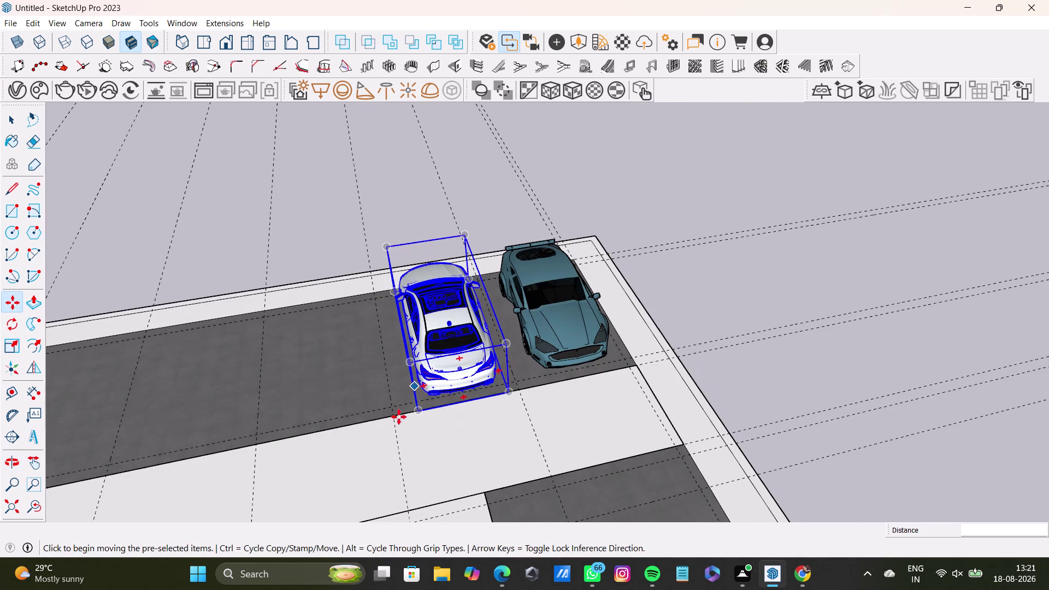
click(861, 299)
key(space)
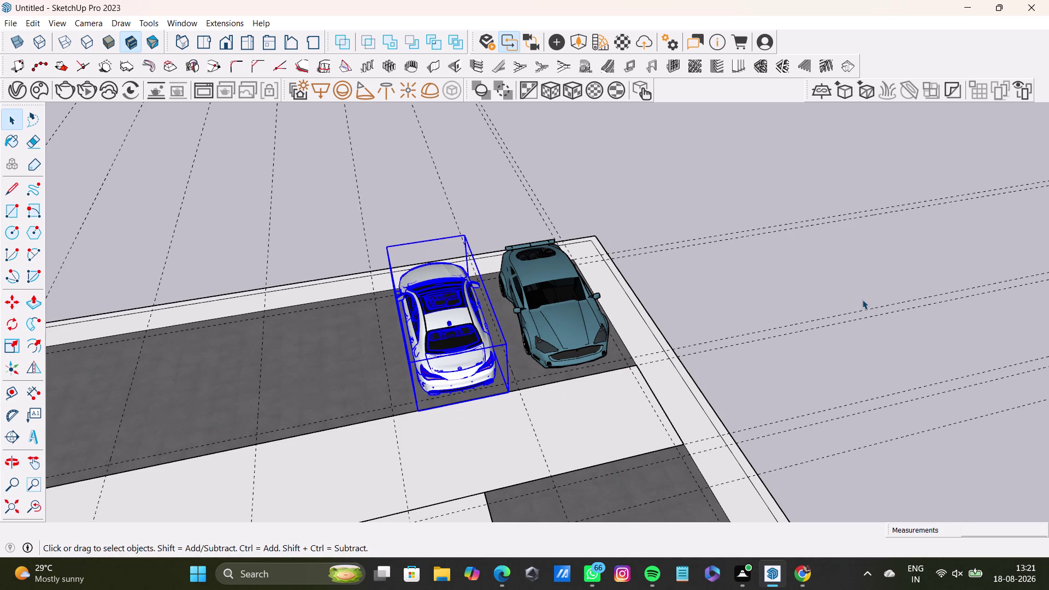
click(861, 300)
Orbit and zoom around both parked cars to check their placement on the strip.
middle_drag(213, 363, 753, 498)
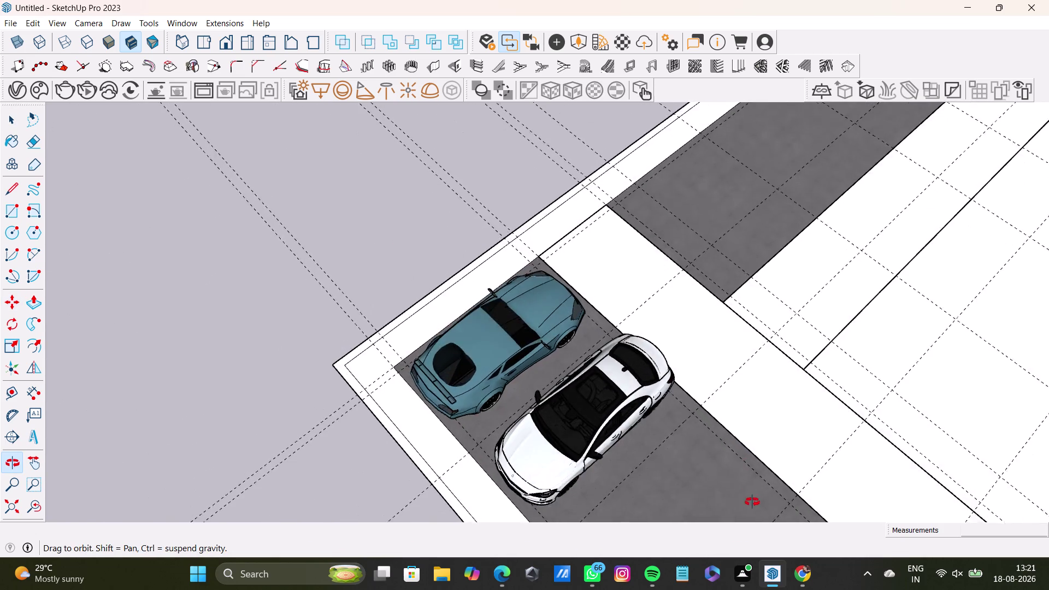
middle_drag(753, 498, 240, 356)
scroll(down, 3)
middle_drag(330, 347, 625, 357)
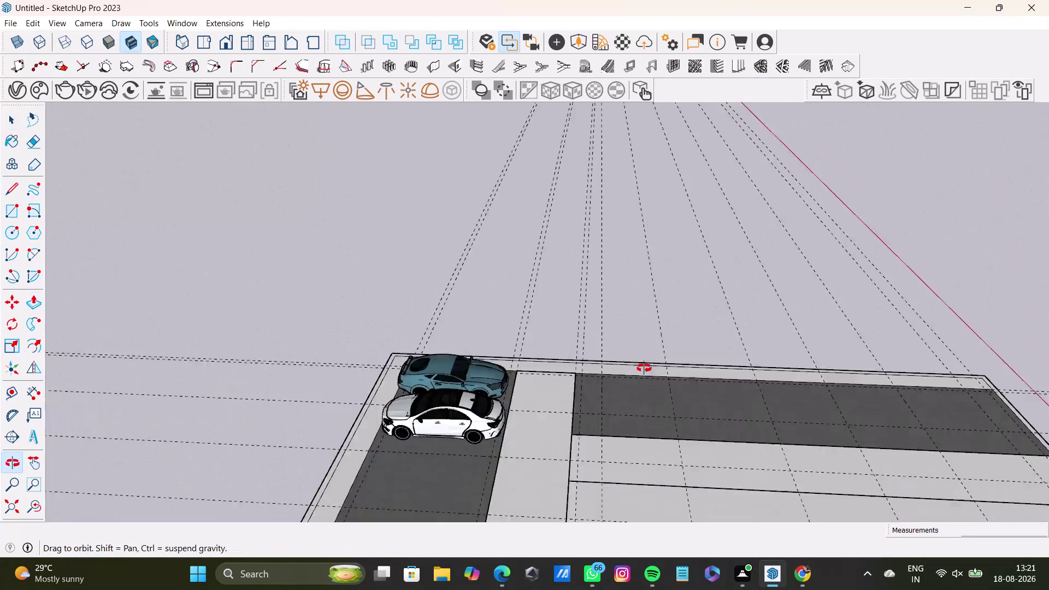
middle_drag(625, 357, 228, 384)
scroll(down, 3)
scroll(up, 3)
scroll(down, 3)
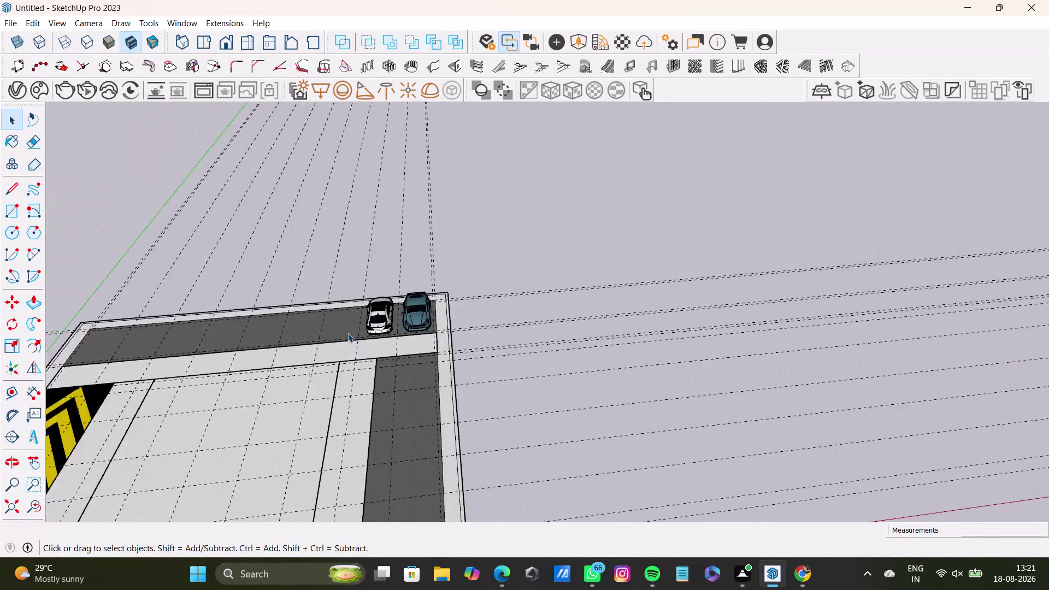
scroll(up, 3)
middle_drag(351, 331, 656, 287)
scroll(up, 3)
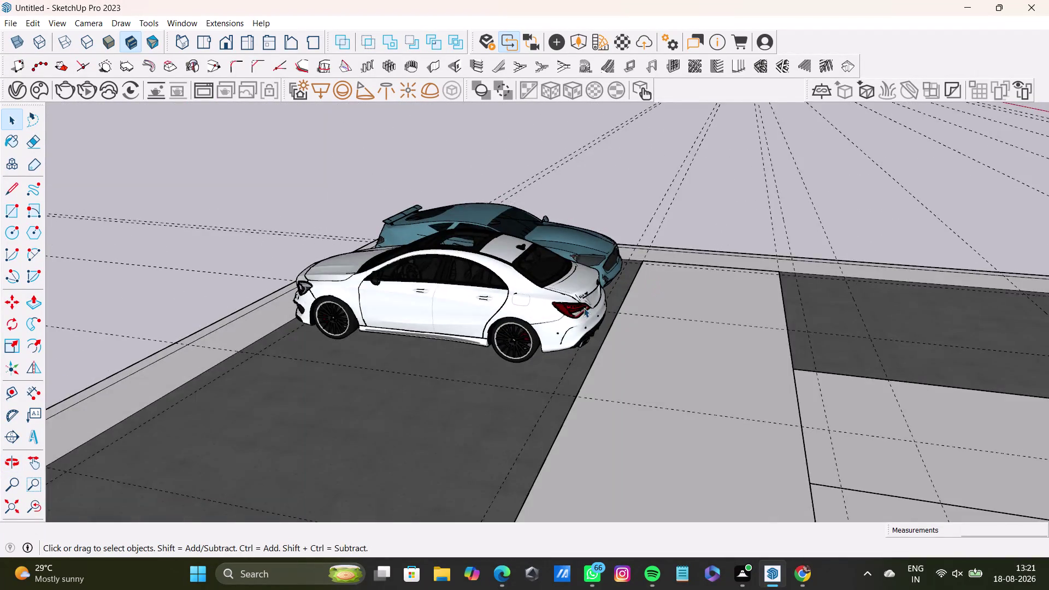
scroll(up, 3)
middle_drag(583, 308, 324, 402)
scroll(down, 3)
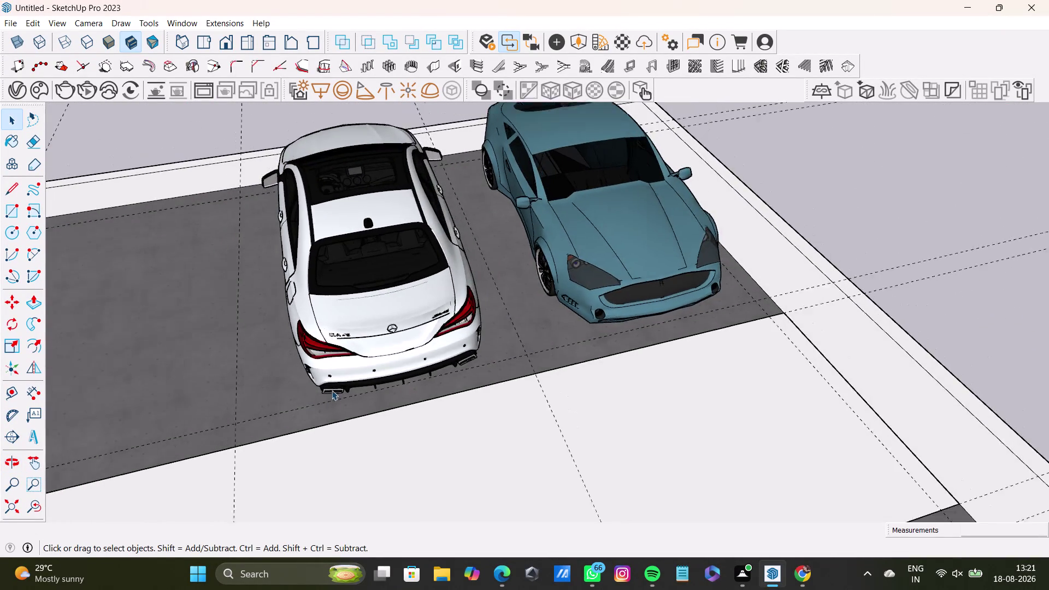
scroll(down, 3)
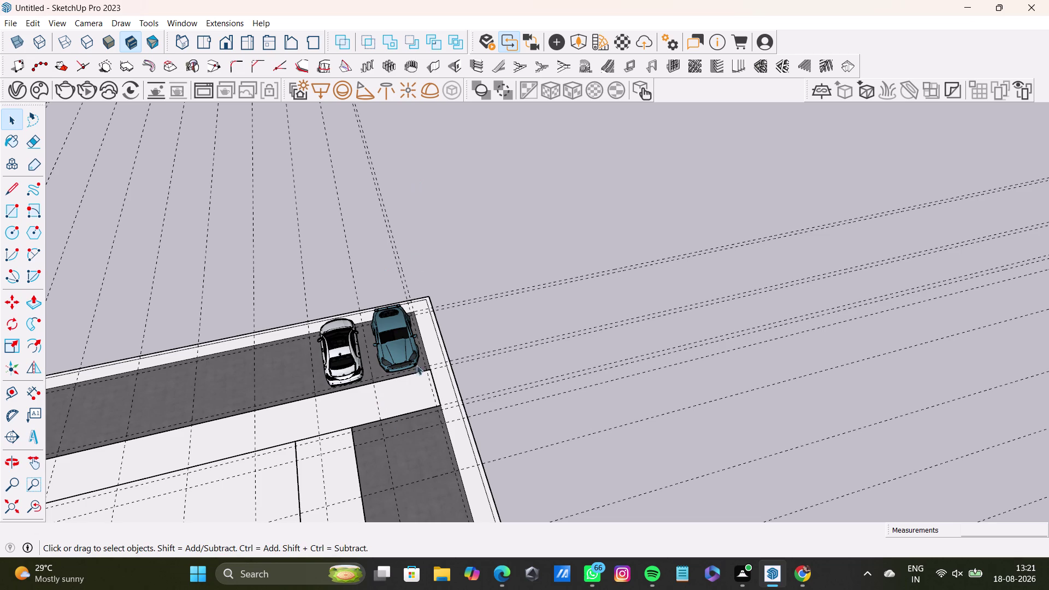
Select the blue car and activate Move, cancelling a false first attempt.
click(412, 351)
key(m)
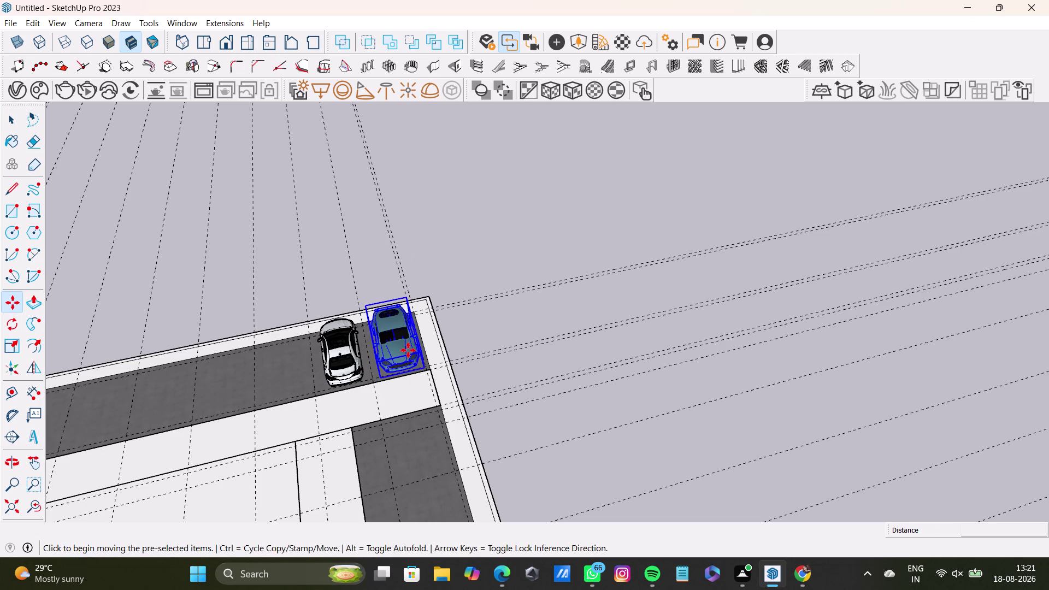
click(420, 363)
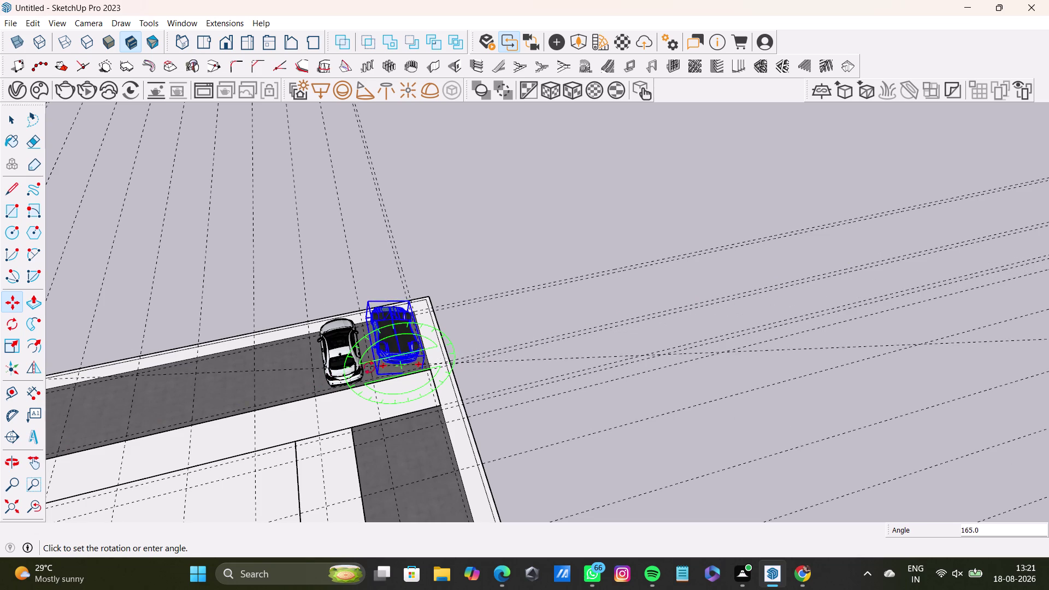
key(space)
click(404, 350)
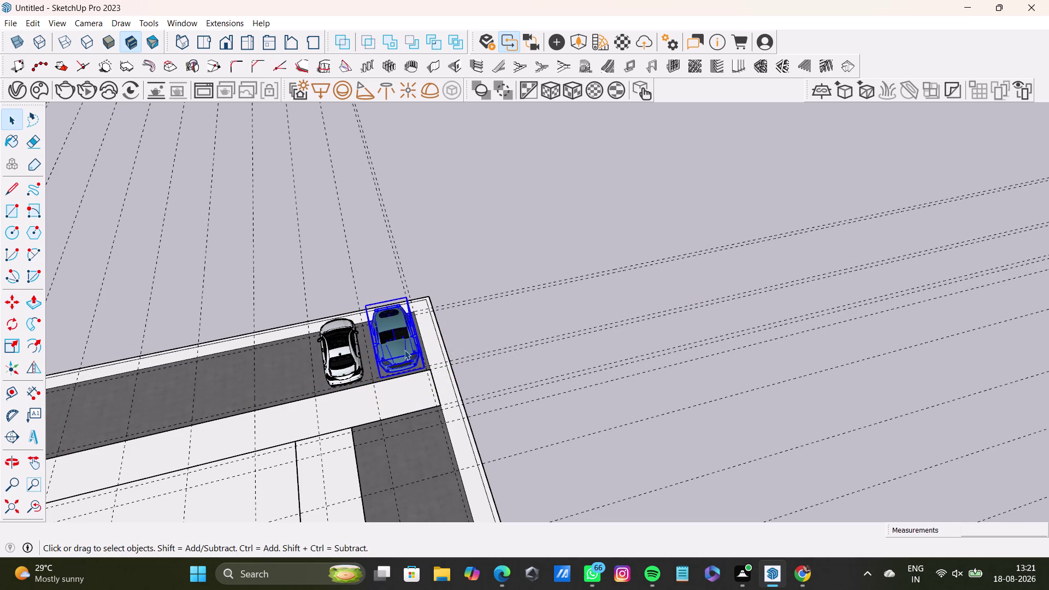
key(m)
Copy the blue car into the next bay and the far left bay, starting another copy.
click(406, 371)
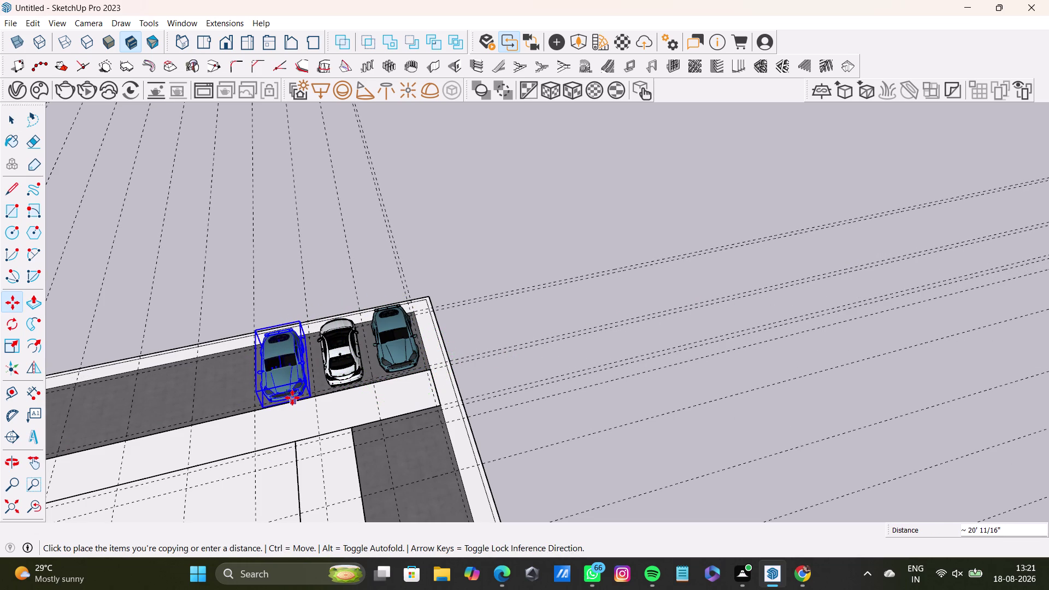
click(292, 397)
click(290, 399)
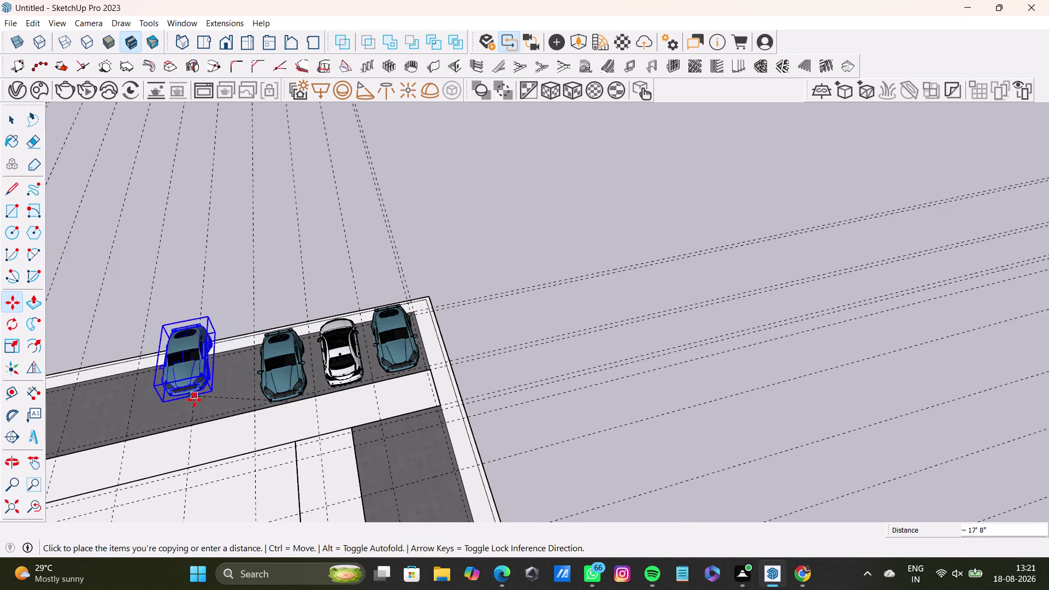
scroll(down, 3)
middle_drag(194, 399, 490, 358)
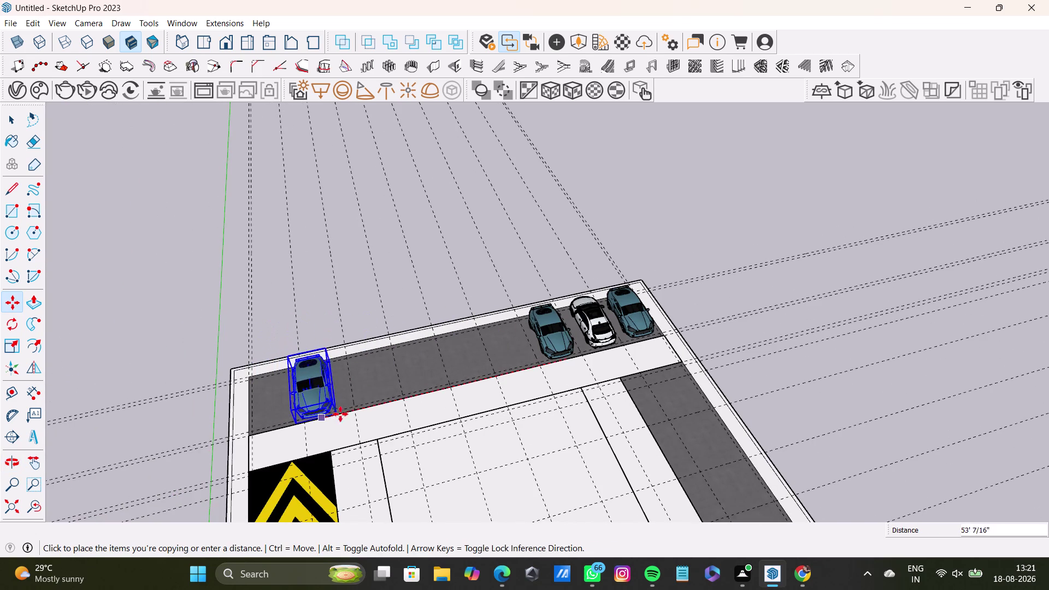
click(335, 410)
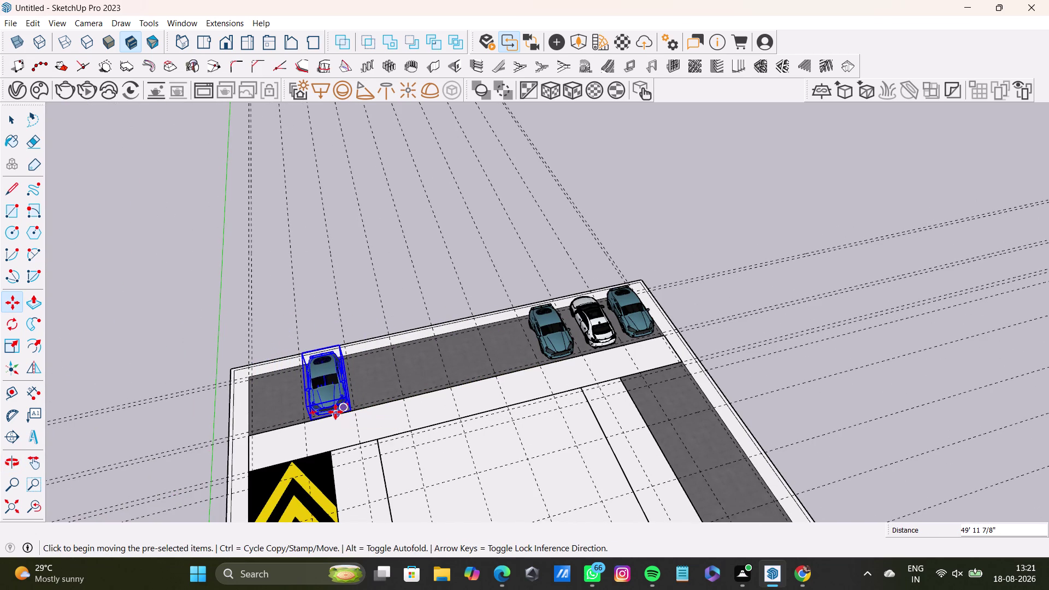
click(335, 411)
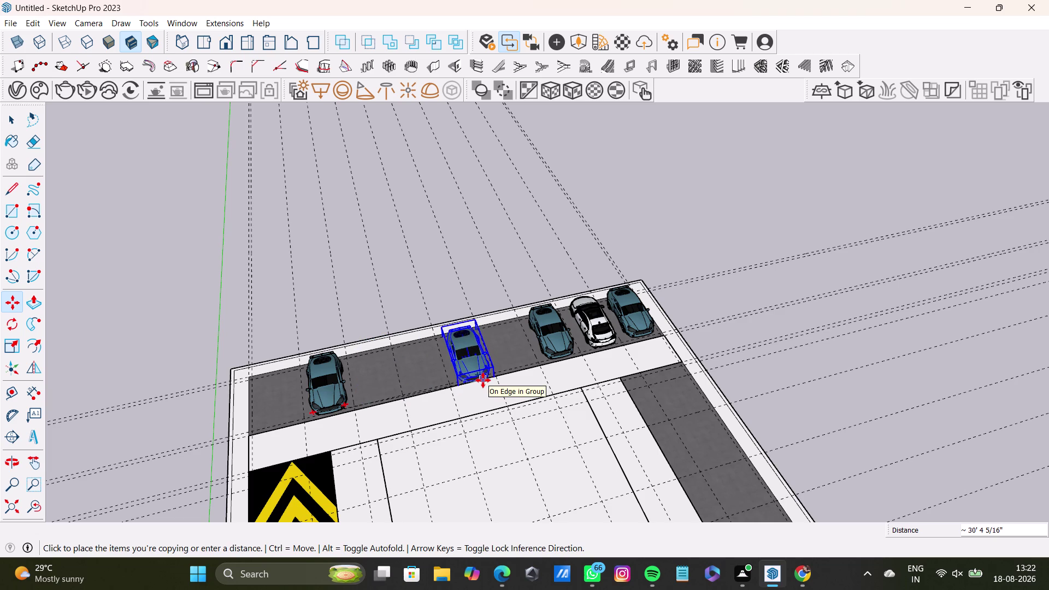
Place a blue car copy mid-strip, then copy the white car into two empty bays.
click(483, 380)
key(space)
click(605, 327)
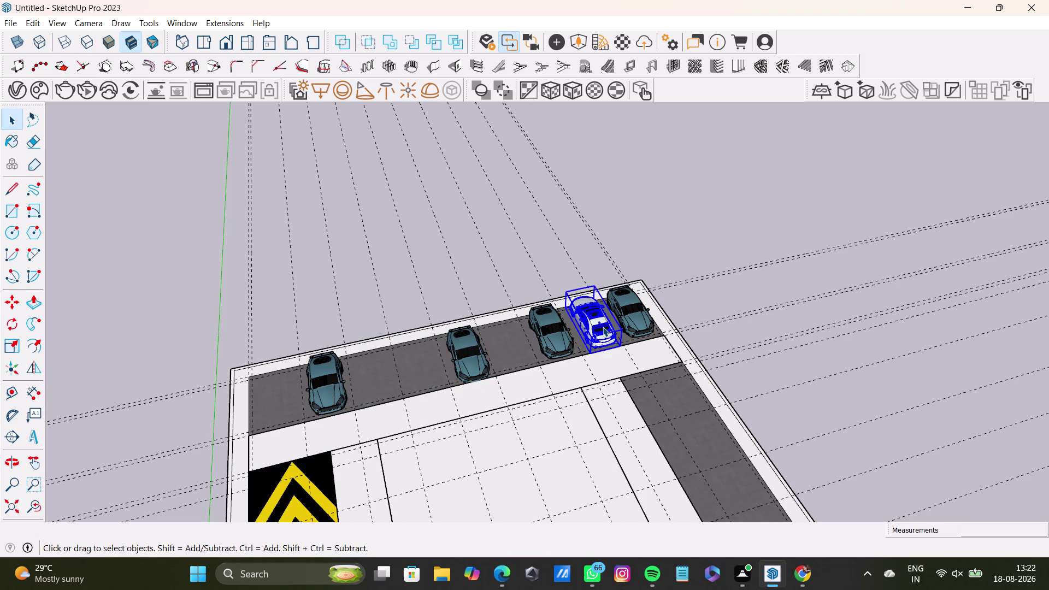
key(m)
click(604, 332)
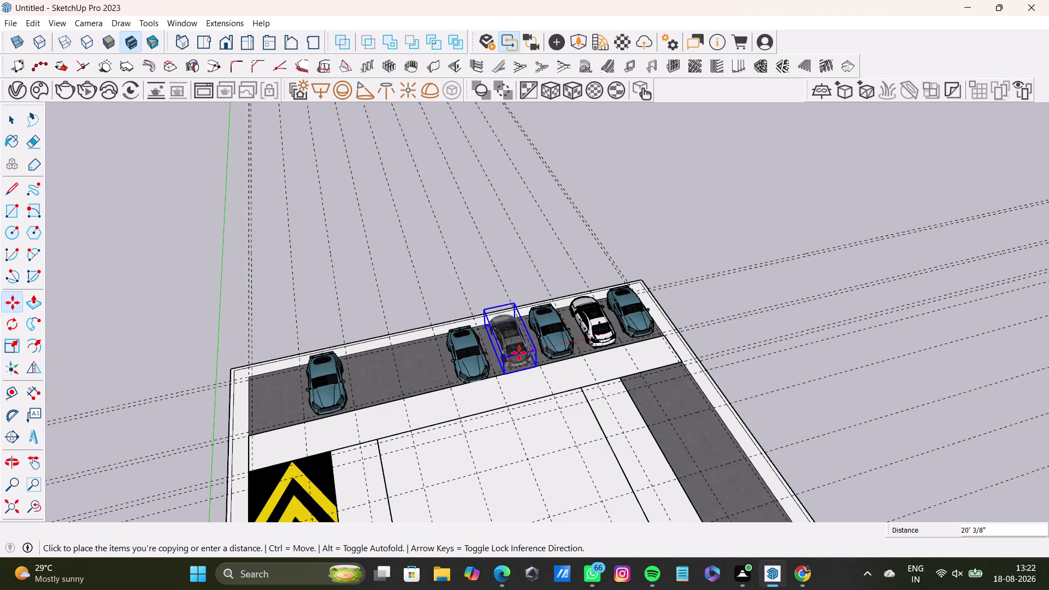
click(519, 352)
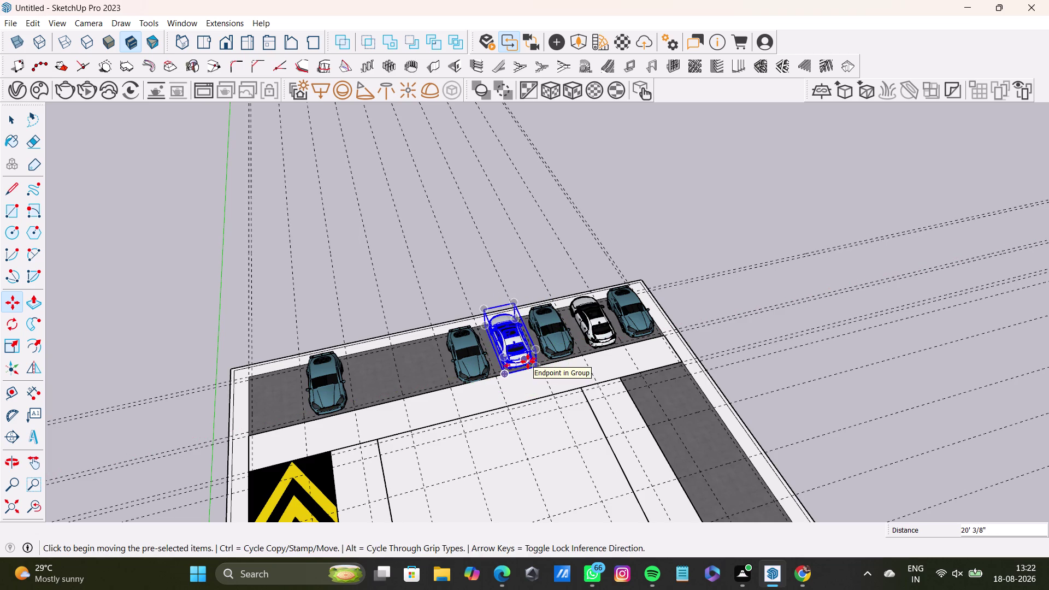
click(527, 361)
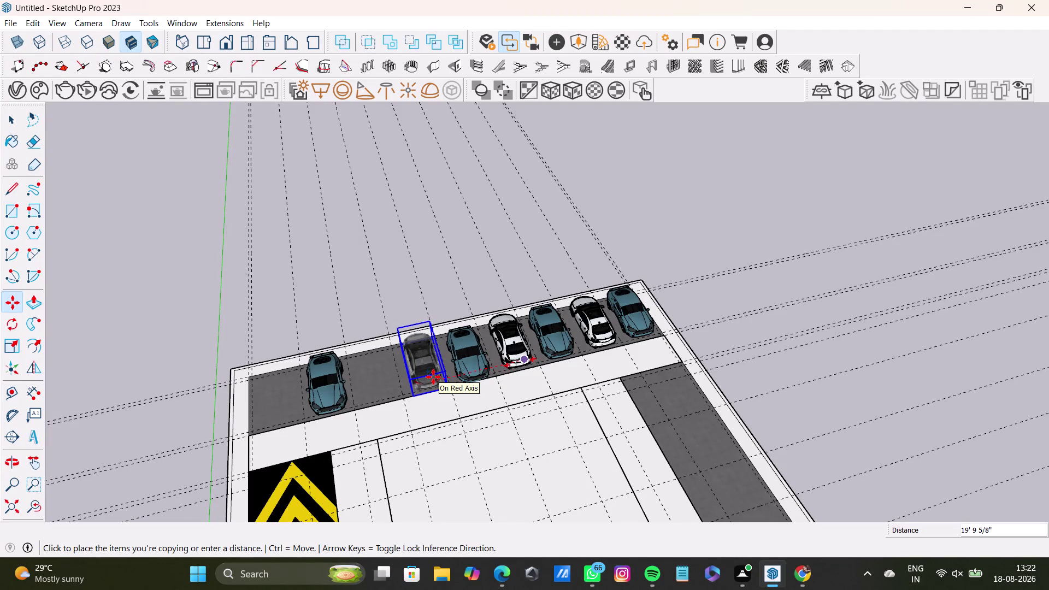
click(433, 378)
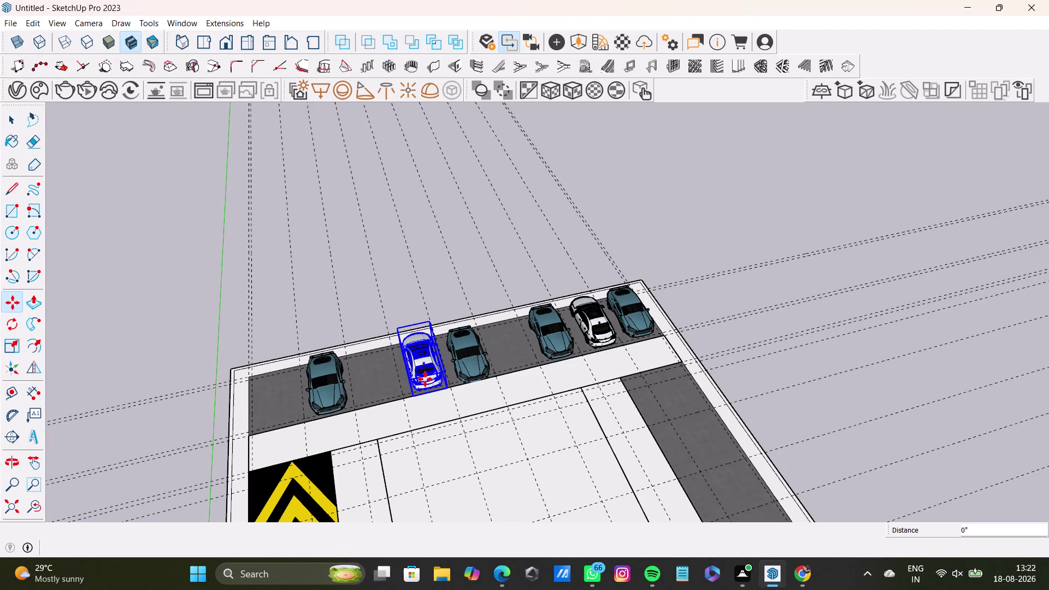
Copy the white car into the last three empty bays, alternating with the blue cars.
click(428, 381)
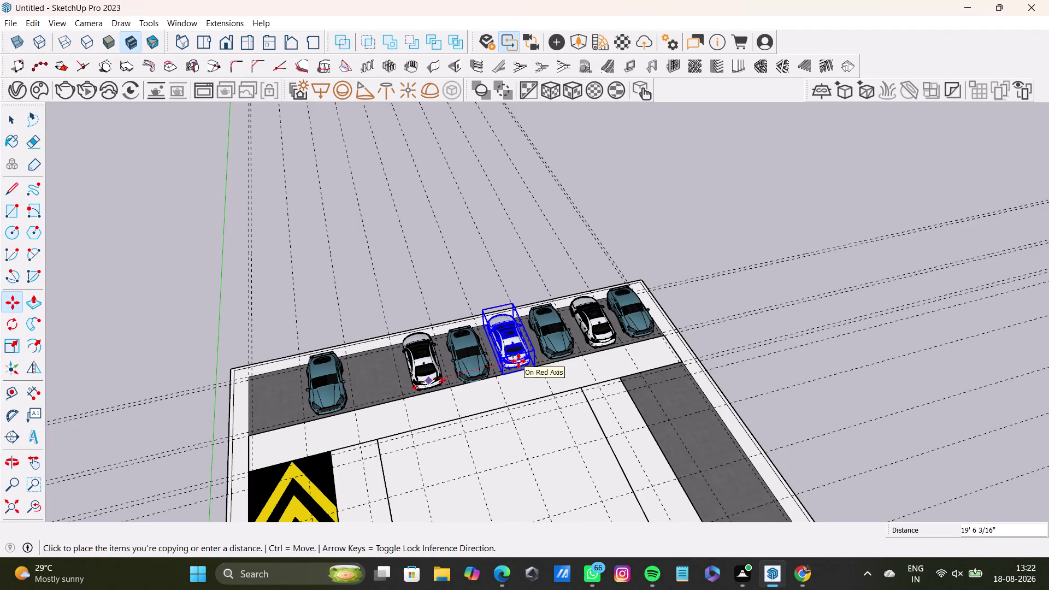
click(518, 361)
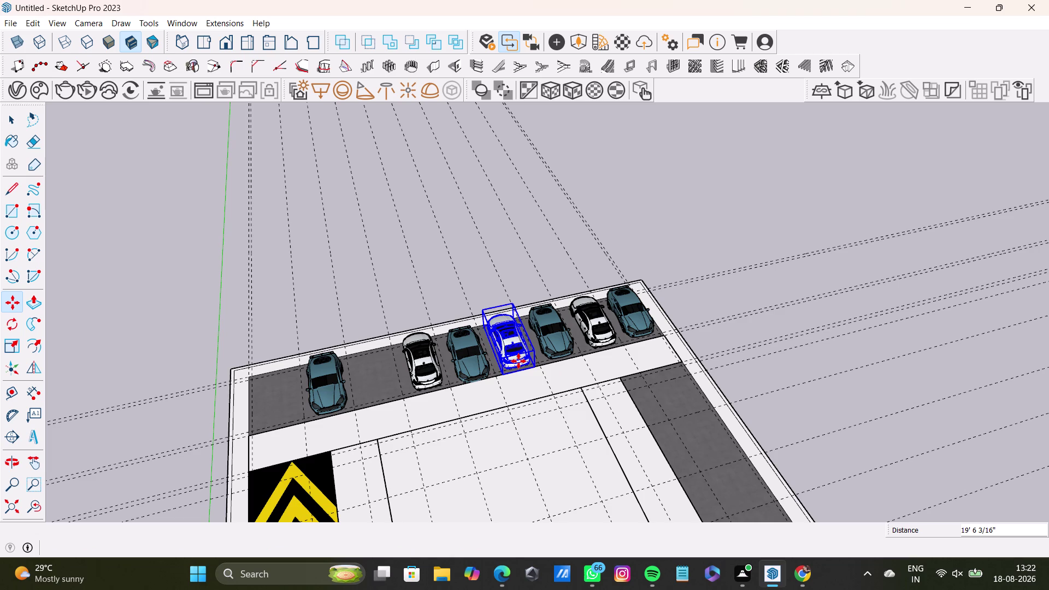
click(519, 360)
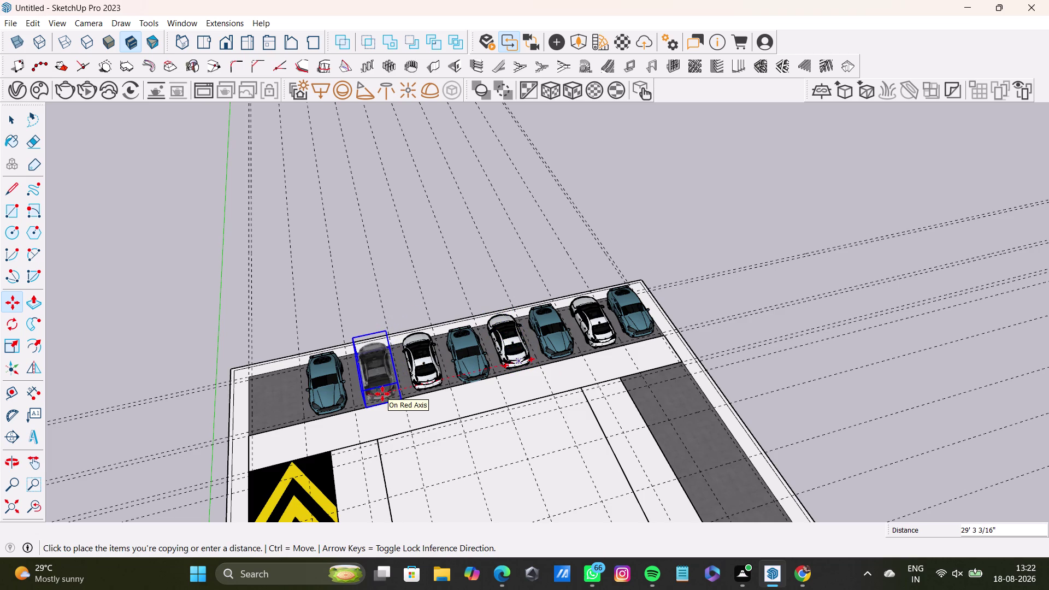
click(382, 393)
click(383, 396)
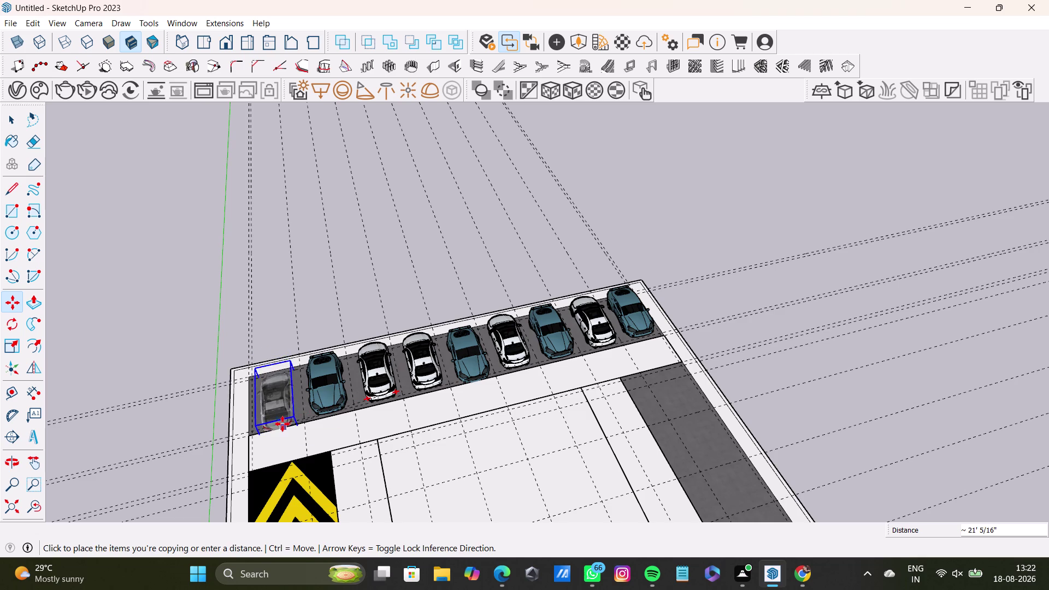
click(283, 419)
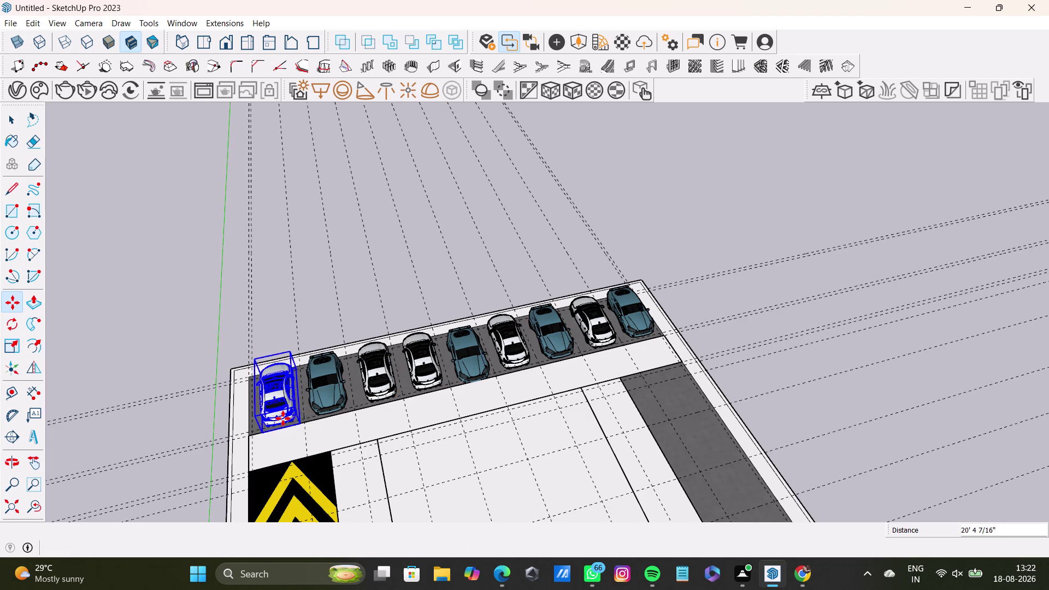
key(space)
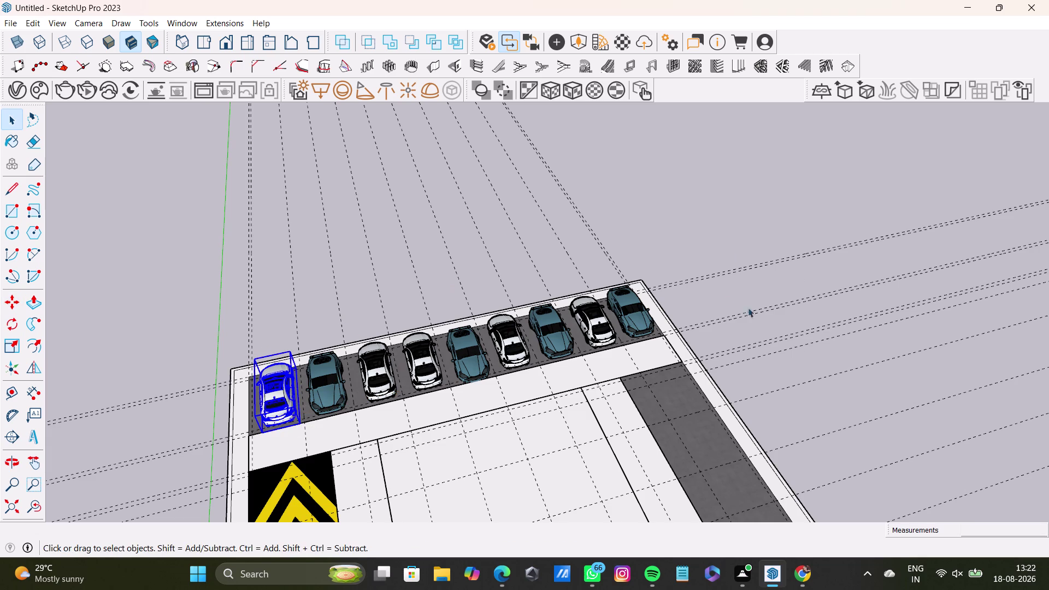
Orbit around the parking lot to review the filled row beside the chevron strip.
key(space)
click(776, 199)
middle_drag(689, 346, 408, 423)
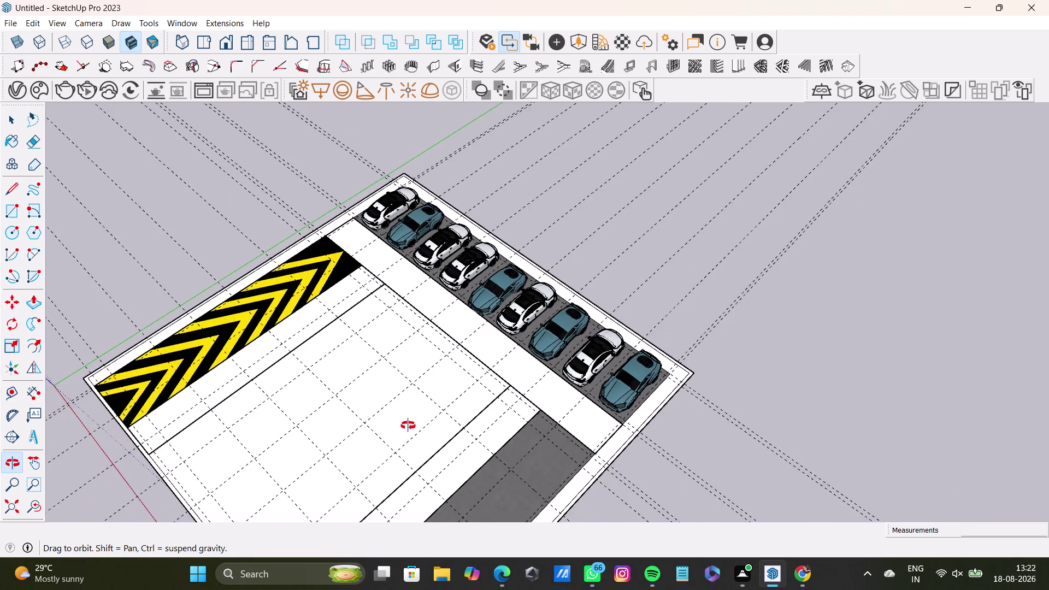
middle_drag(408, 423, 530, 315)
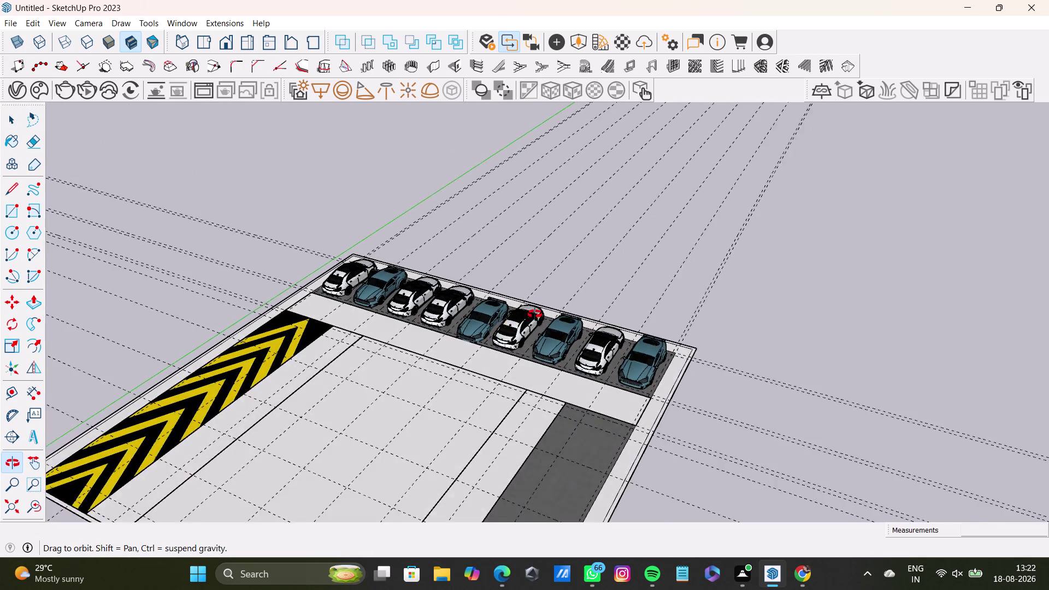
middle_drag(530, 316, 647, 499)
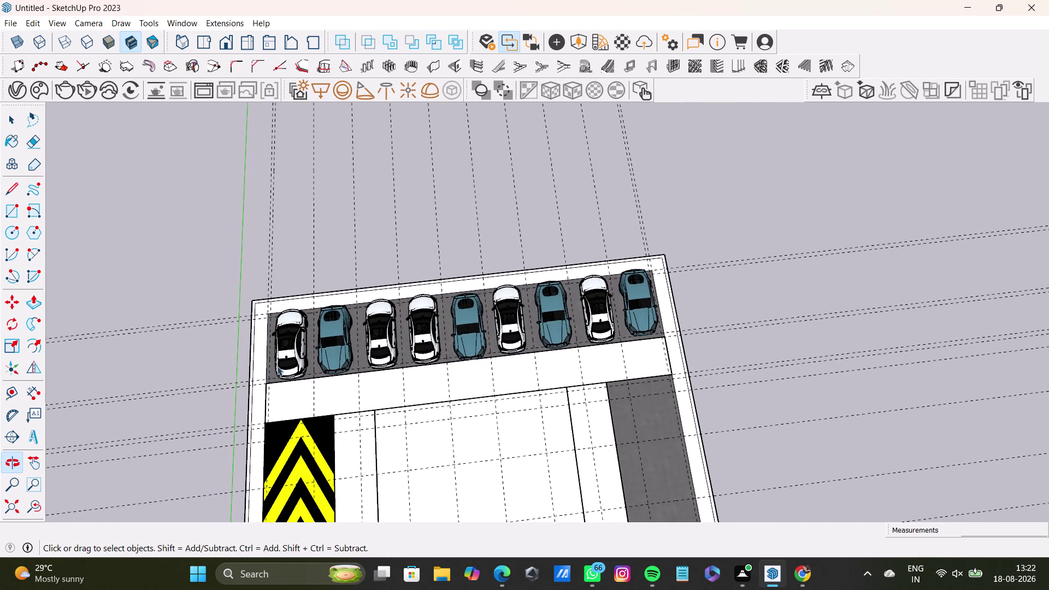
Zoom in low beside the car row and select the blue car between the white sedans.
scroll(up, 3)
scroll(up, 3)
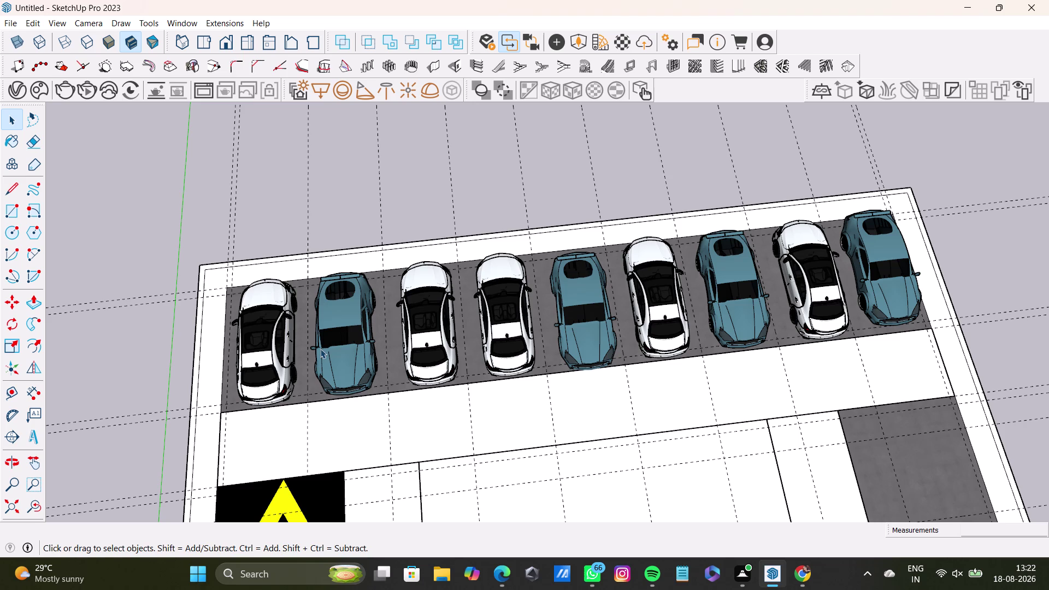
scroll(down, 3)
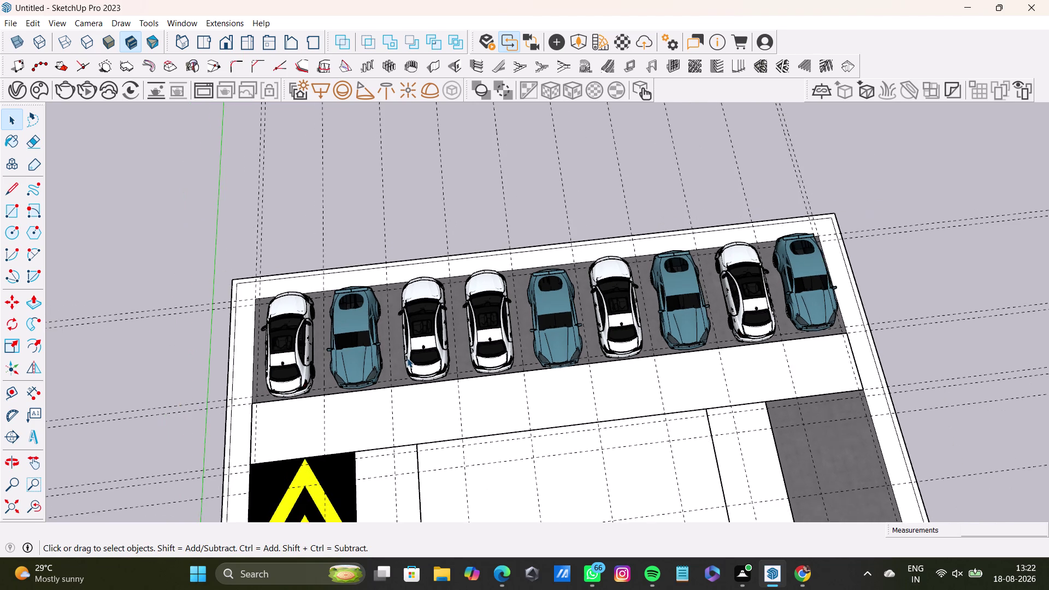
scroll(down, 3)
middle_drag(574, 371, 381, 380)
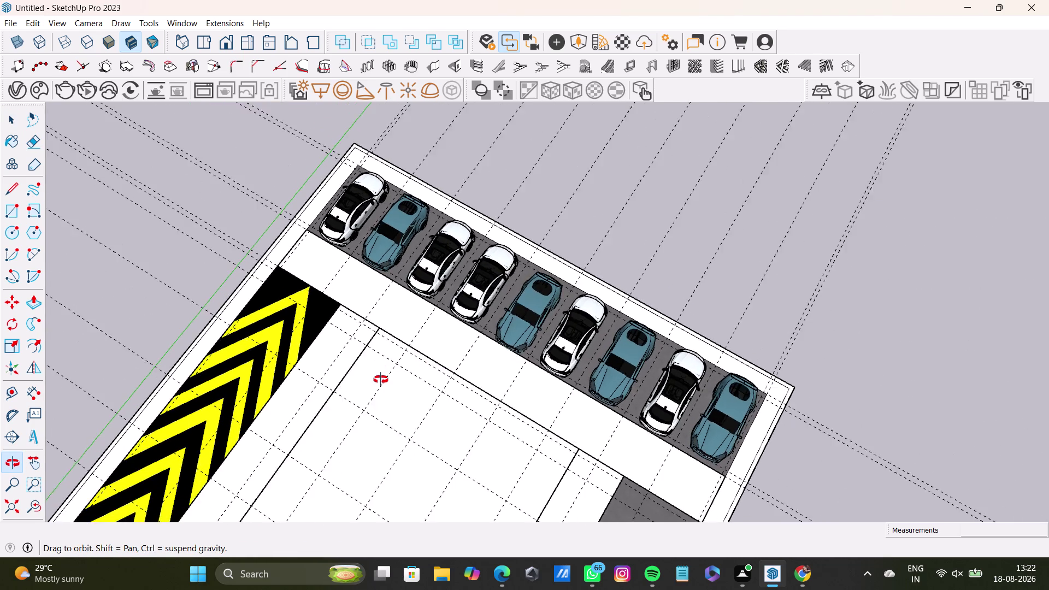
middle_drag(381, 379, 372, 412)
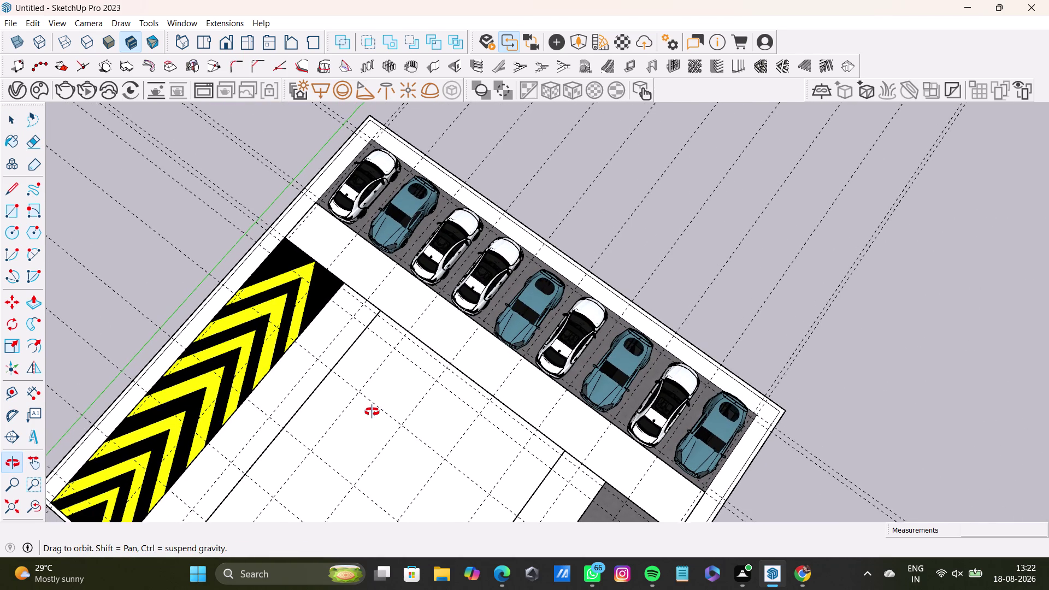
middle_drag(372, 412, 372, 417)
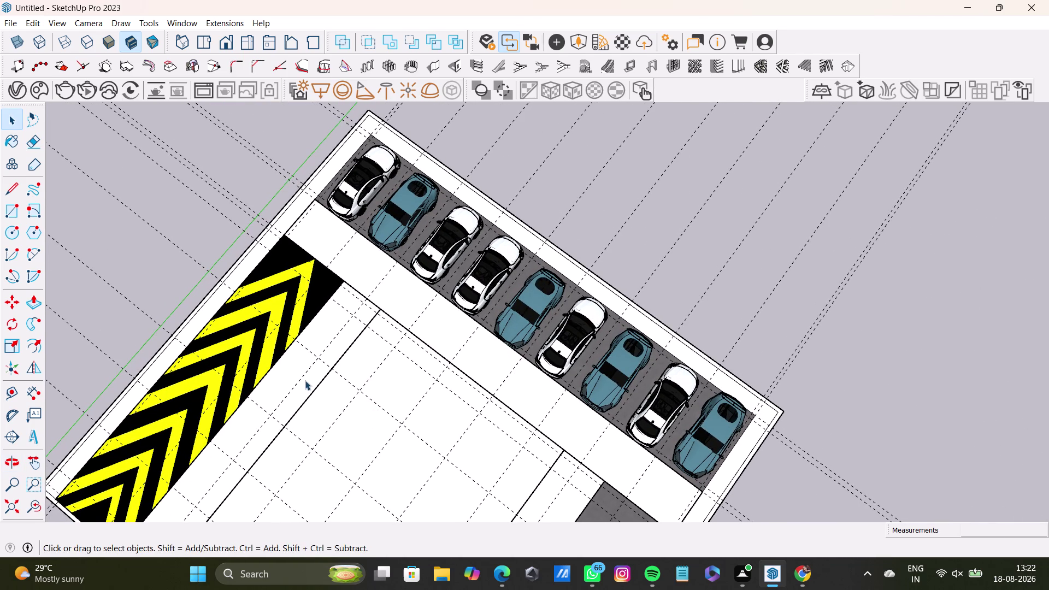
scroll(up, 3)
middle_drag(413, 423, 519, 280)
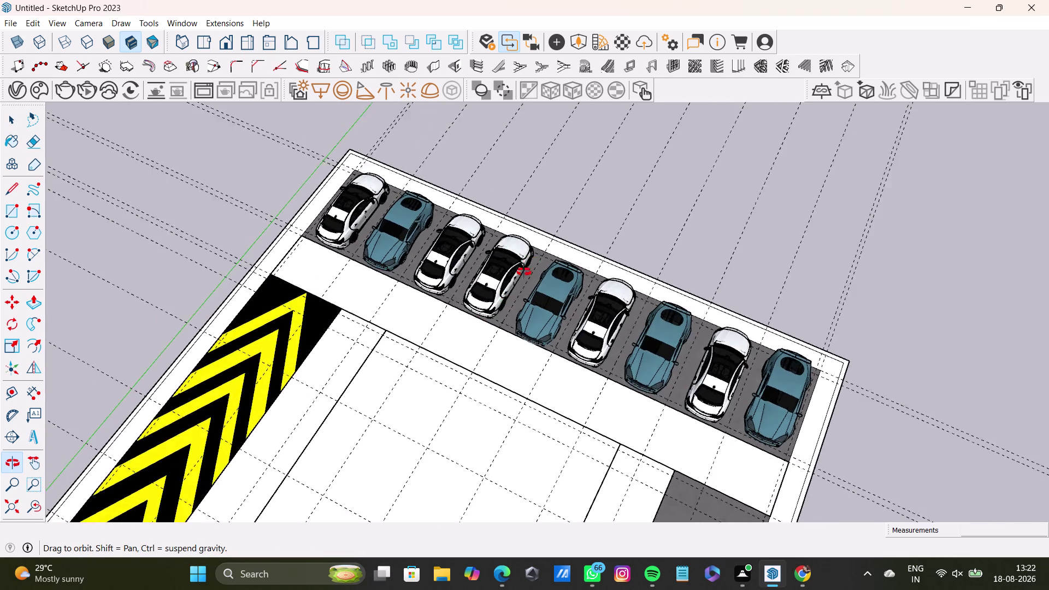
middle_drag(518, 281, 771, 208)
scroll(up, 3)
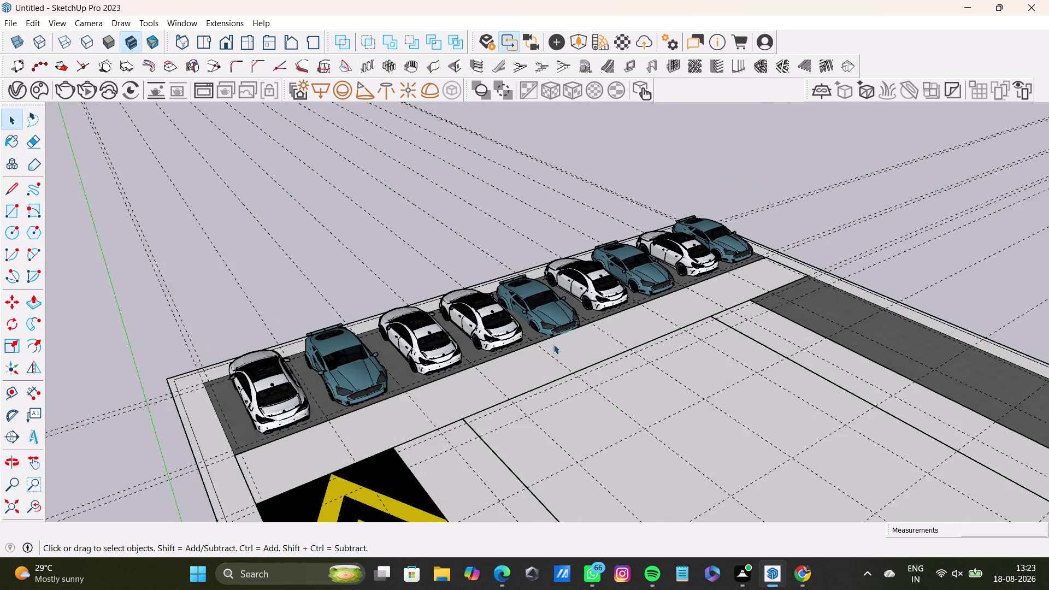
scroll(up, 3)
scroll(up, 3)
middle_drag(550, 339, 526, 334)
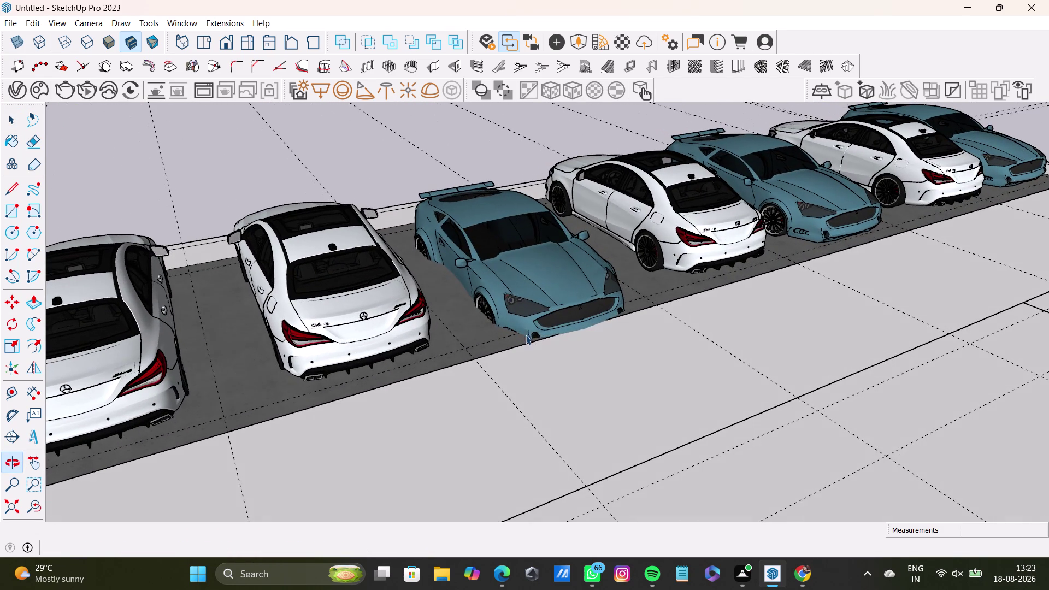
click(557, 289)
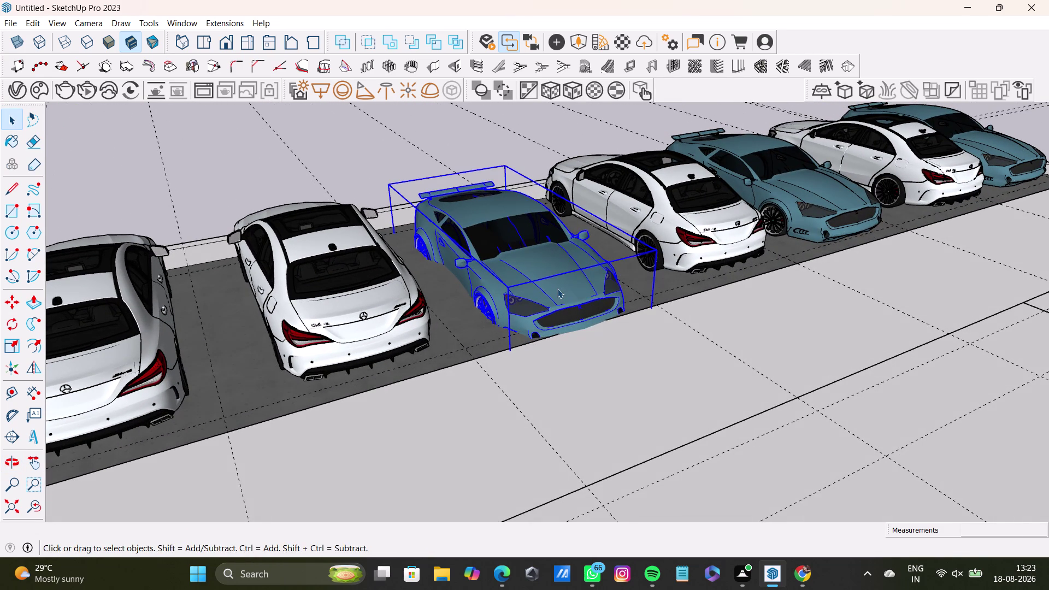
Move the selected blue car slightly forward in its bay and deselect it.
key(m)
click(510, 289)
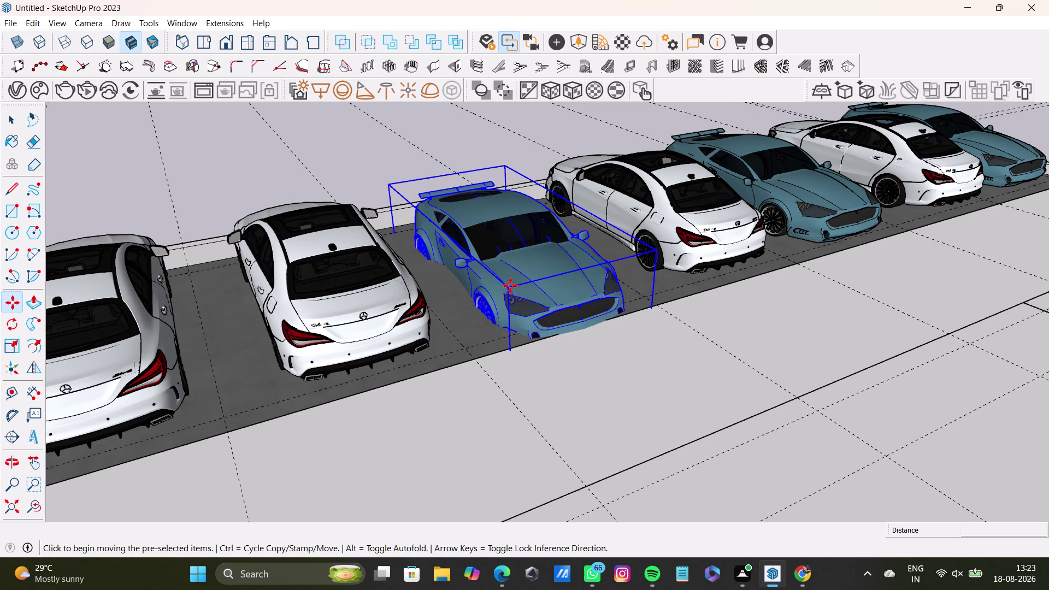
click(506, 270)
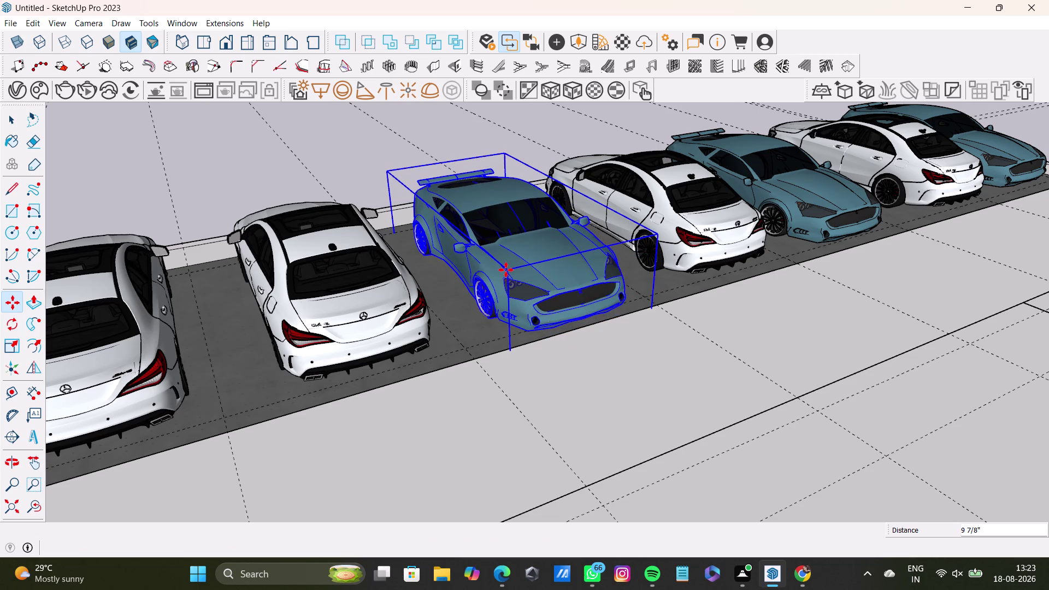
key(space)
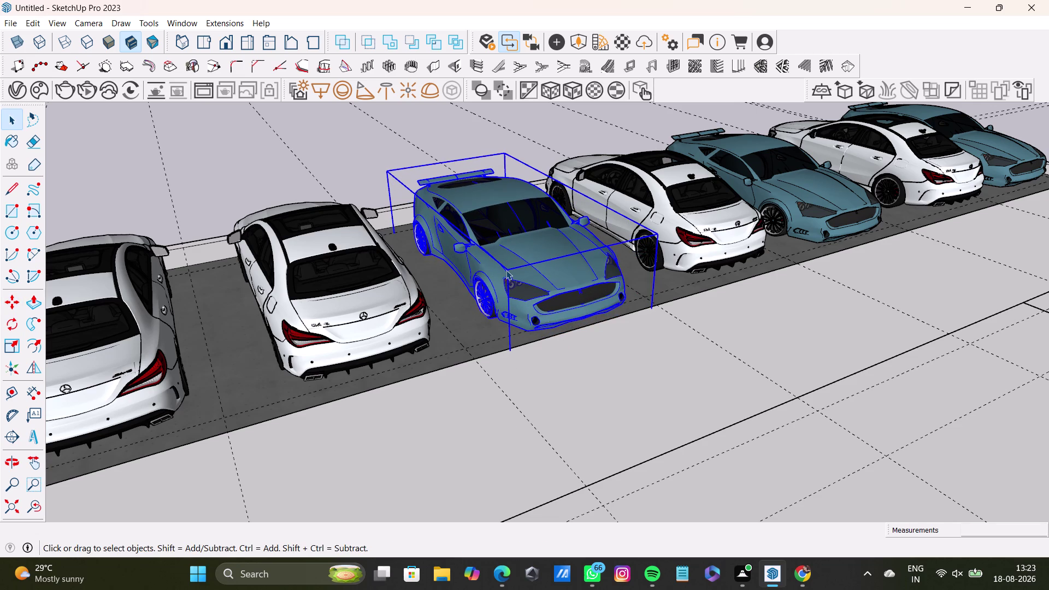
click(273, 138)
Orbit out above the row of bays and select the white car in the third bay.
middle_drag(505, 262, 399, 279)
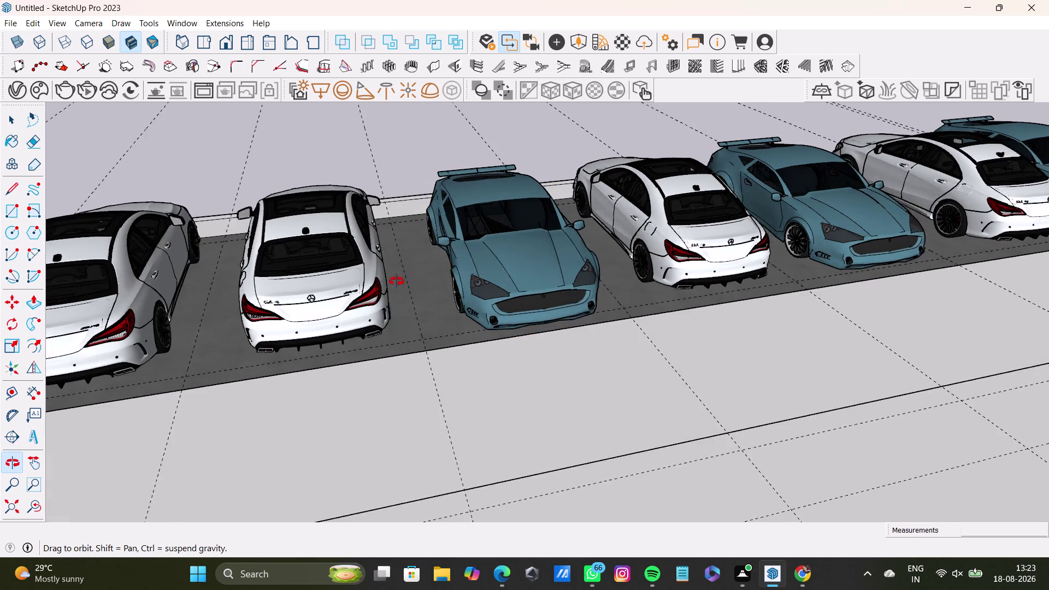
middle_drag(400, 279, 653, 285)
scroll(down, 3)
scroll(up, 3)
scroll(down, 3)
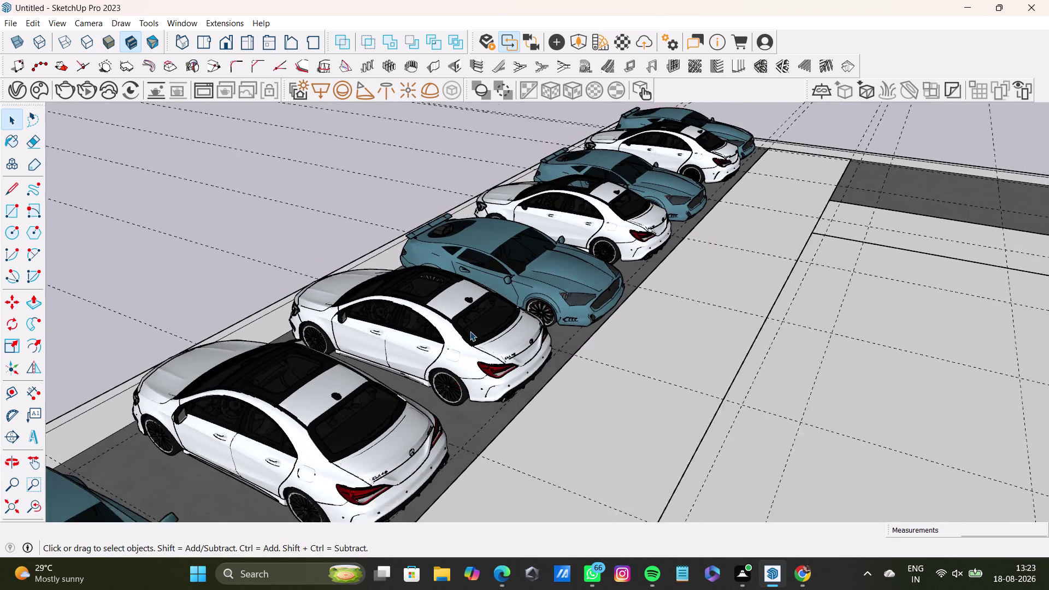
scroll(down, 3)
middle_drag(437, 409, 428, 284)
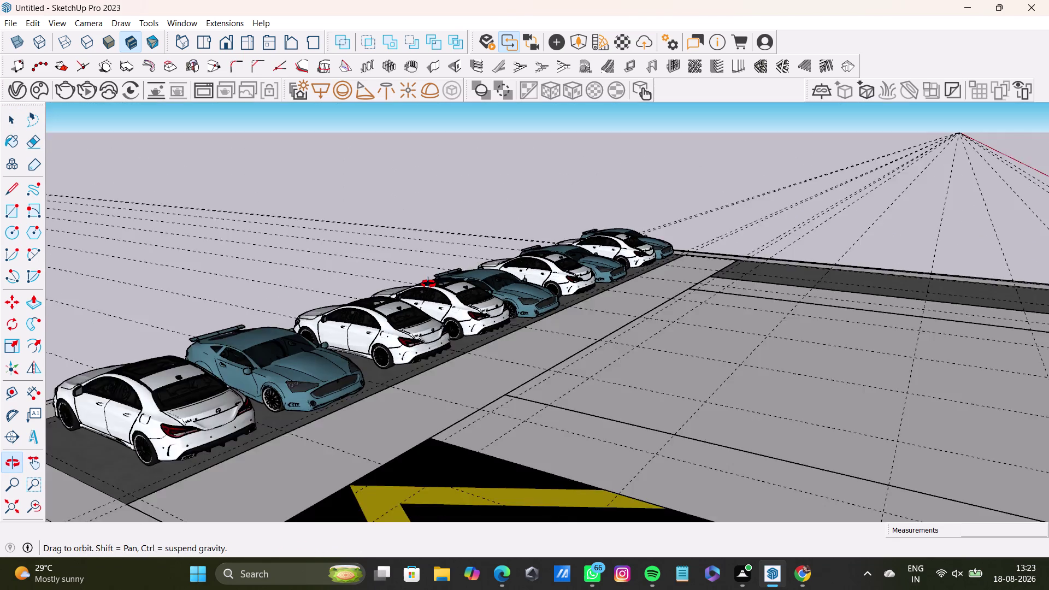
middle_drag(429, 283, 279, 409)
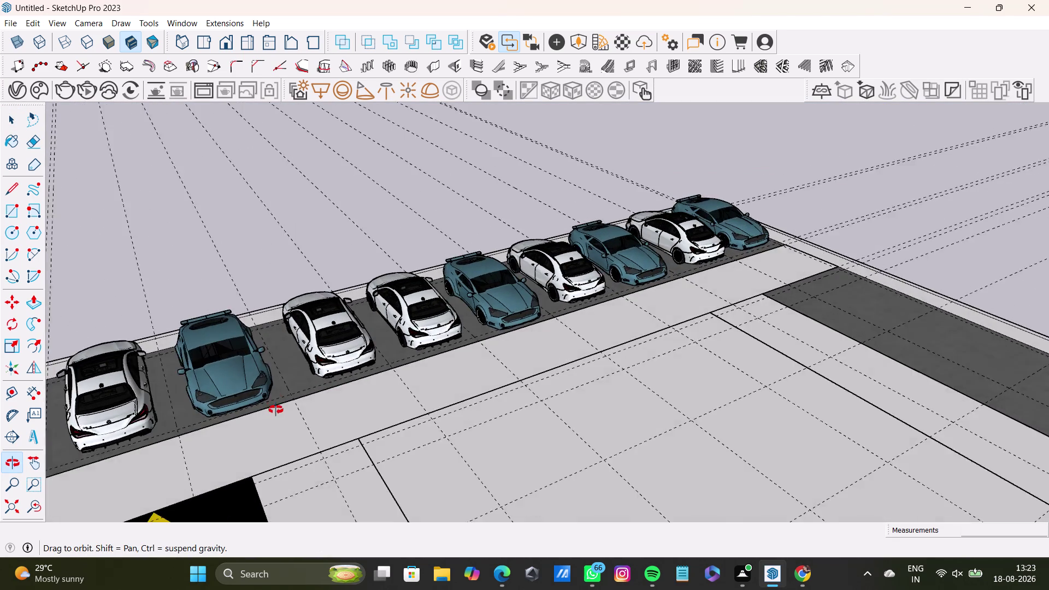
middle_drag(279, 410, 271, 410)
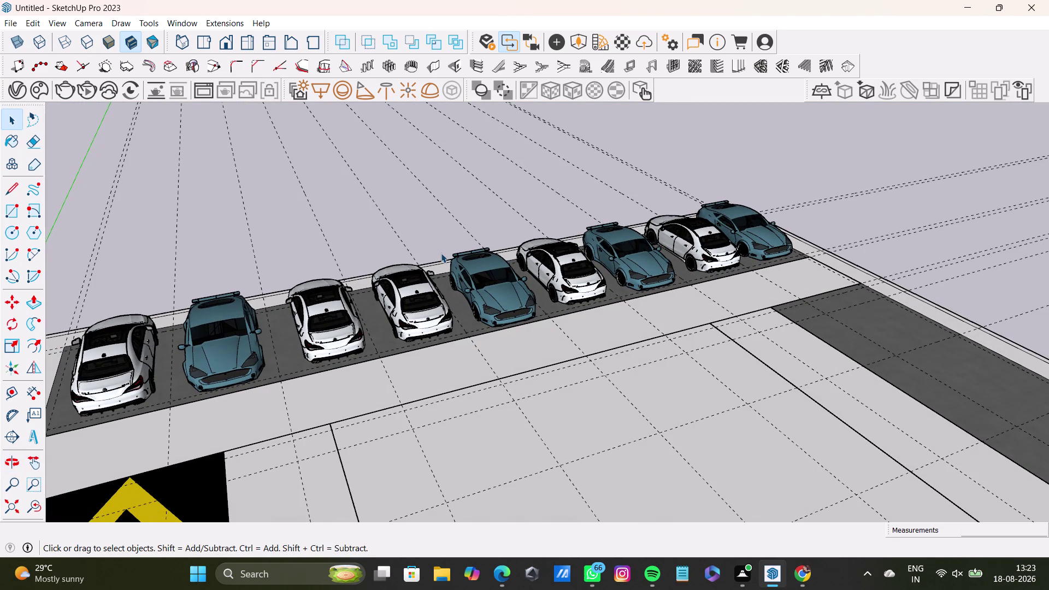
click(335, 341)
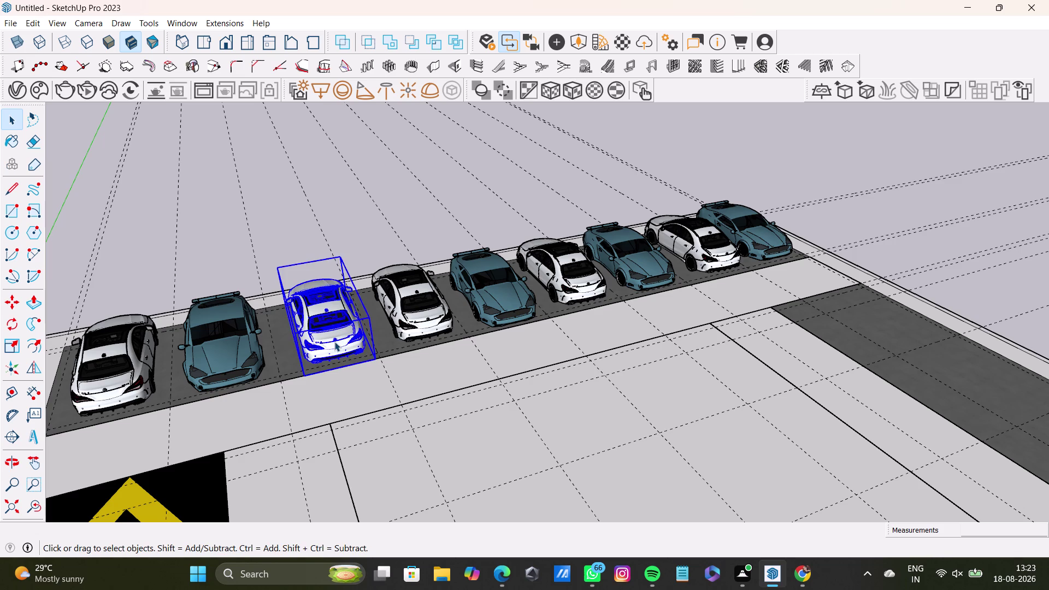
Move the third-bay white car slightly forward after cancelling an accidental rotation, then deselect it.
key(m)
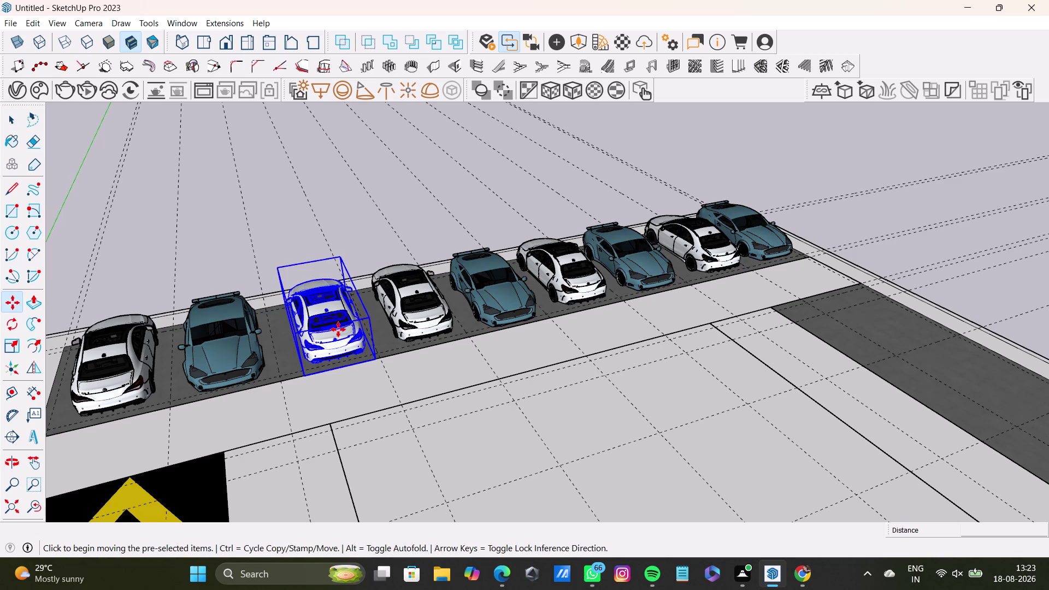
click(331, 329)
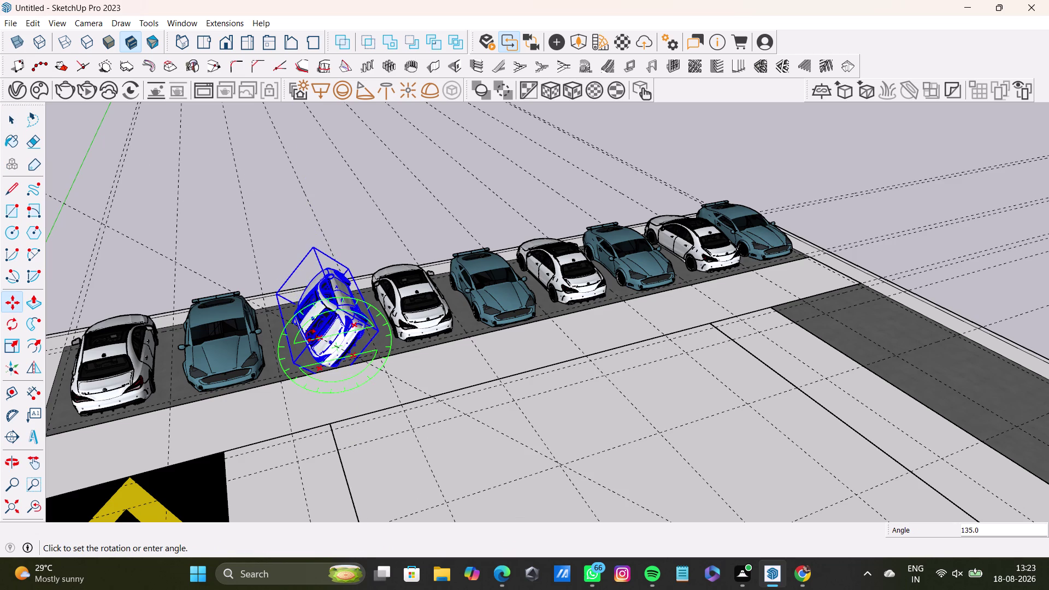
key(space)
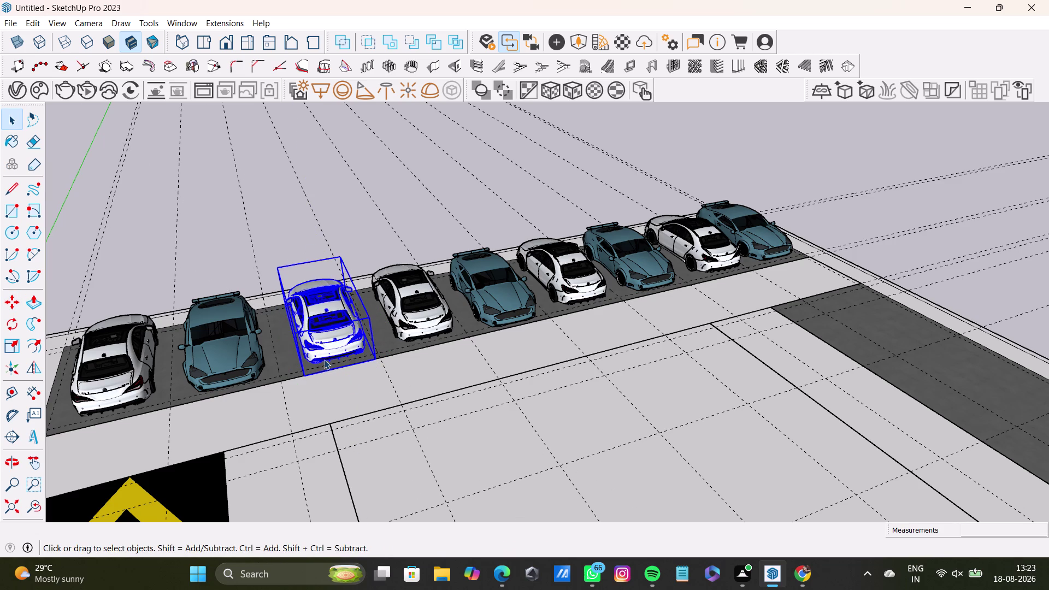
key(m)
click(304, 375)
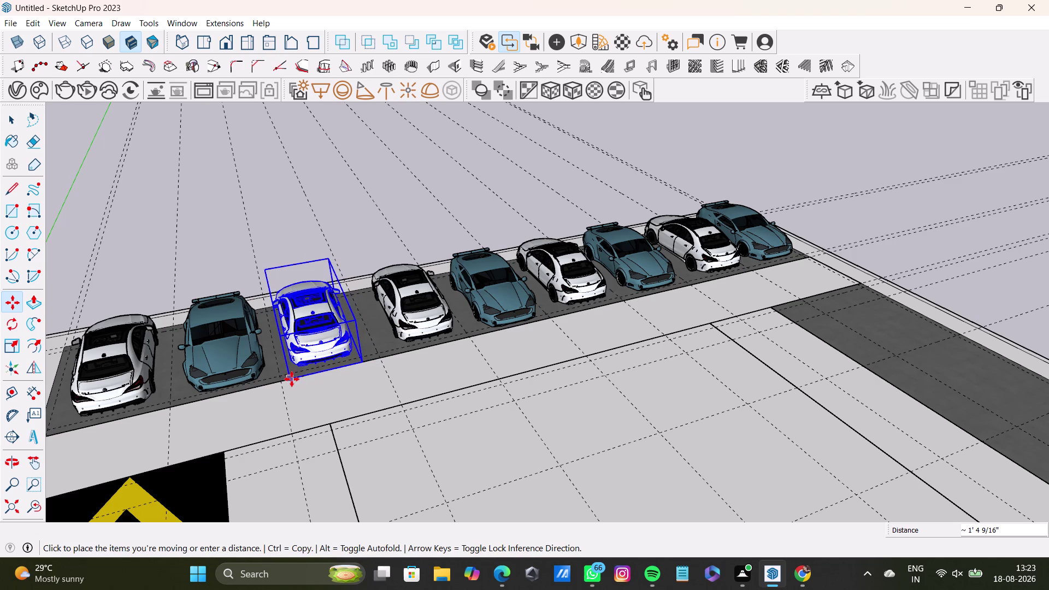
click(294, 377)
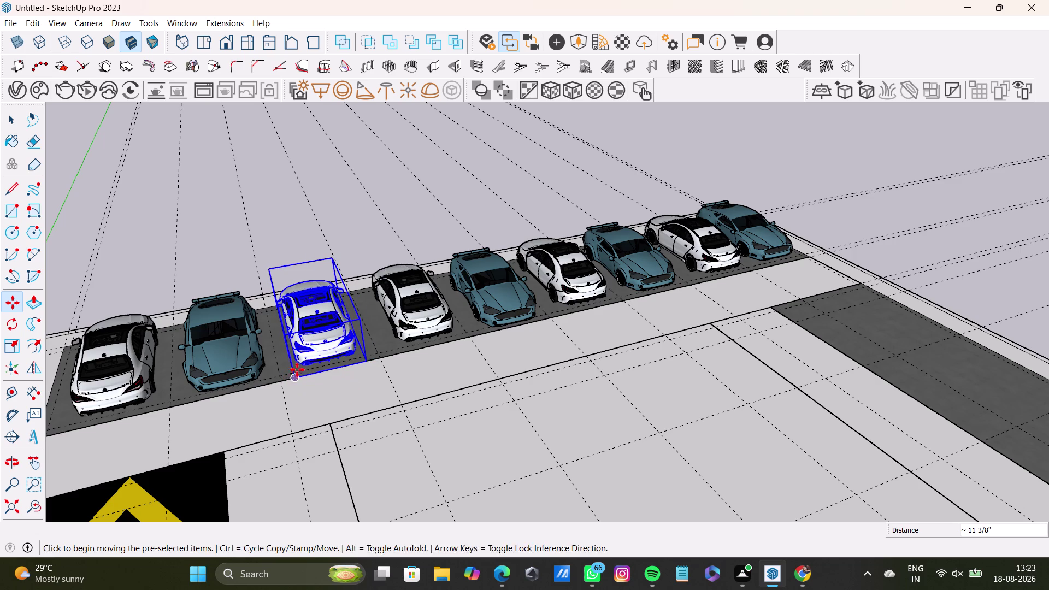
key(space)
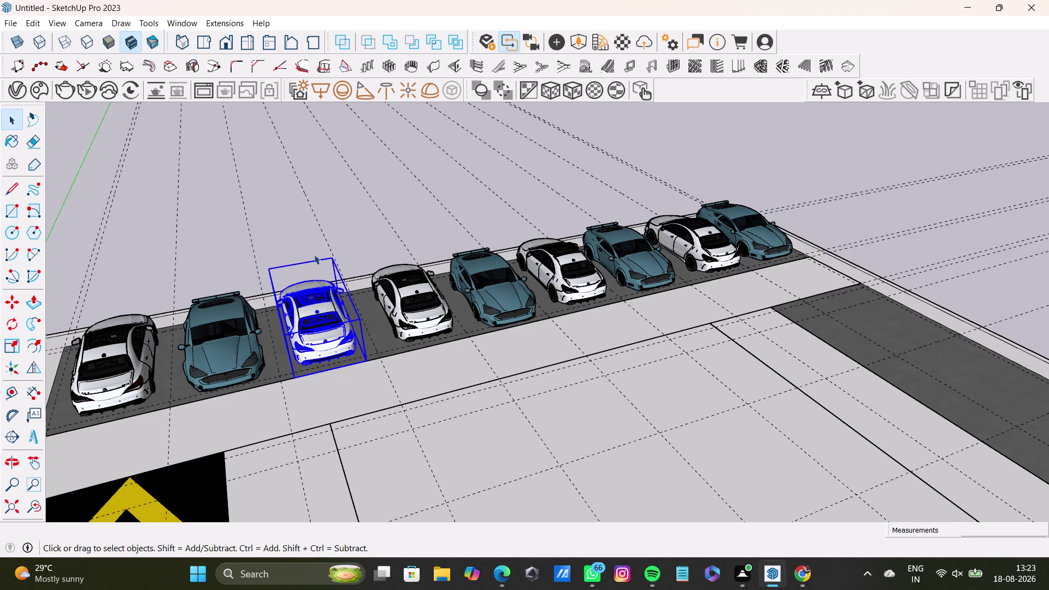
click(298, 233)
middle_drag(582, 356, 391, 354)
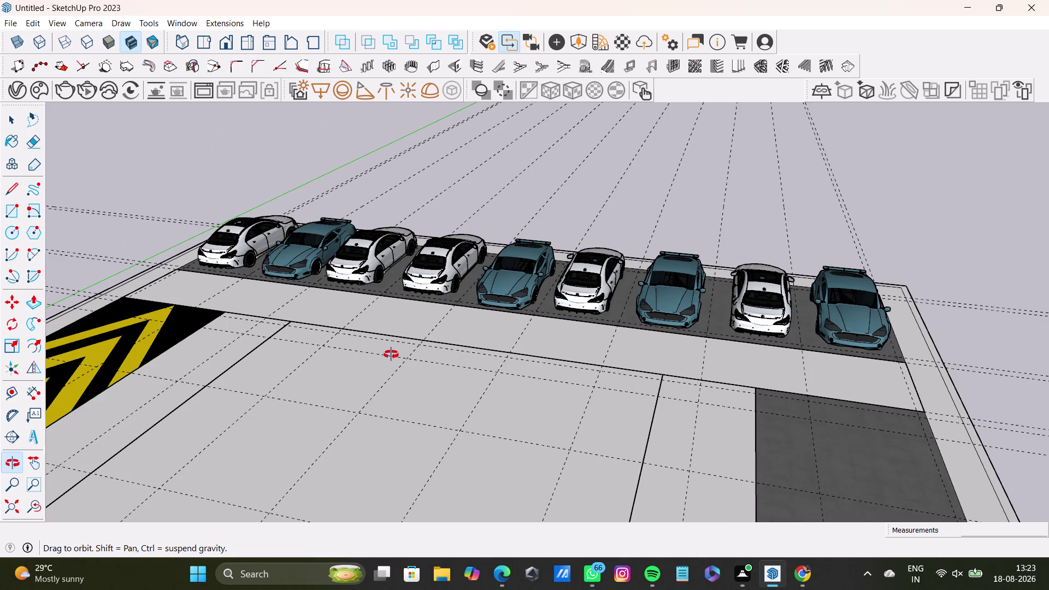
middle_drag(391, 354, 609, 371)
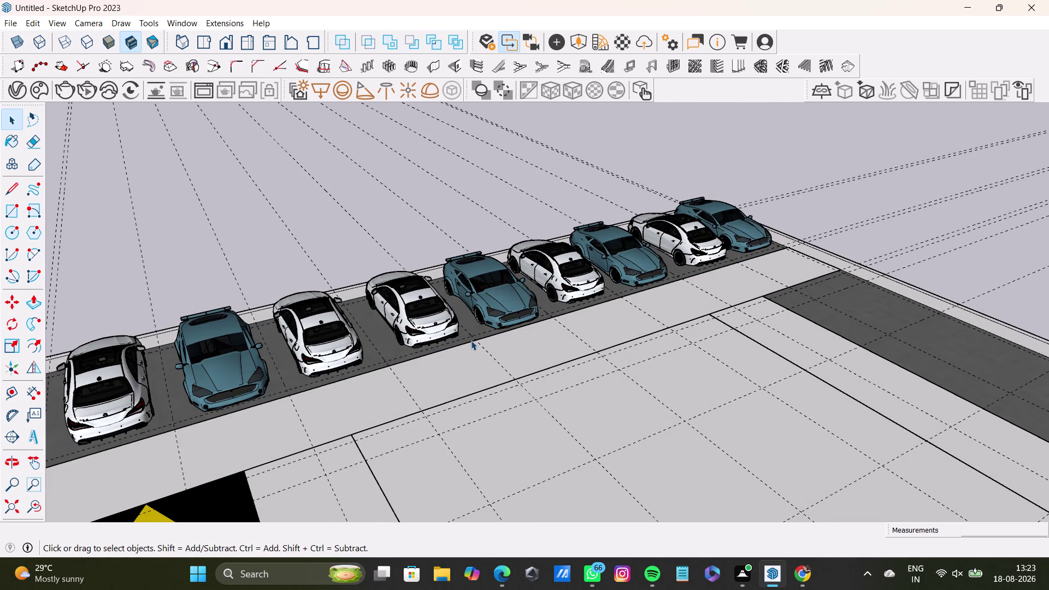
middle_drag(610, 320, 448, 344)
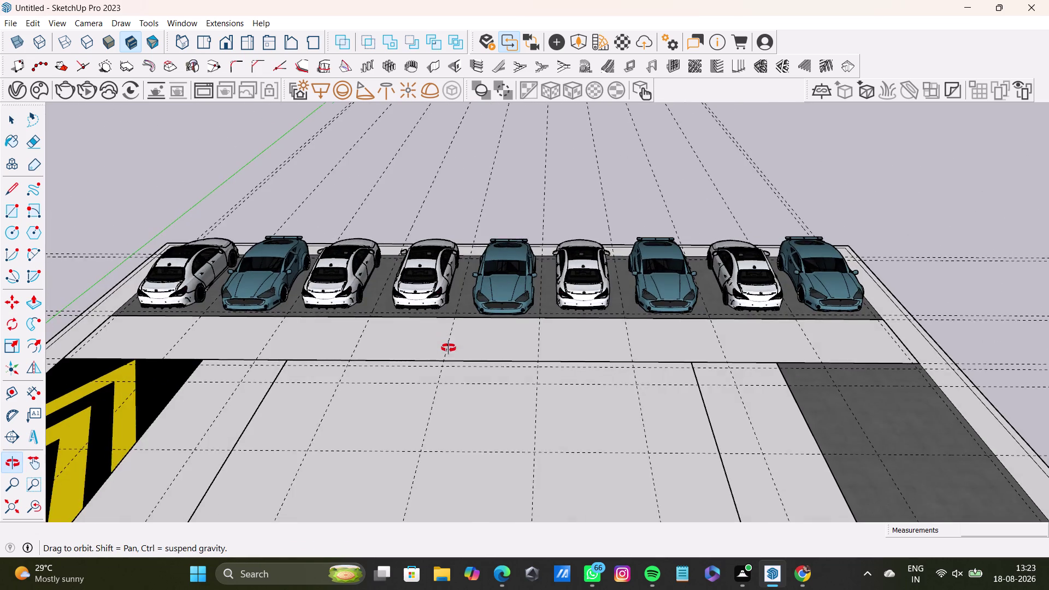
middle_drag(447, 344, 463, 458)
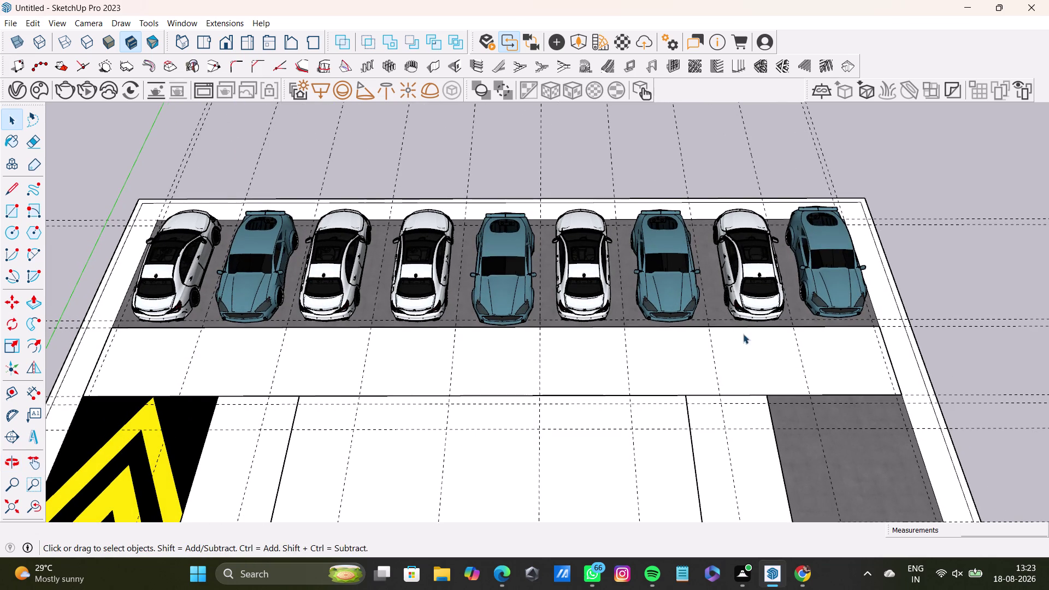
middle_drag(743, 334, 175, 337)
middle_drag(670, 400, 391, 409)
middle_drag(499, 390, 558, 297)
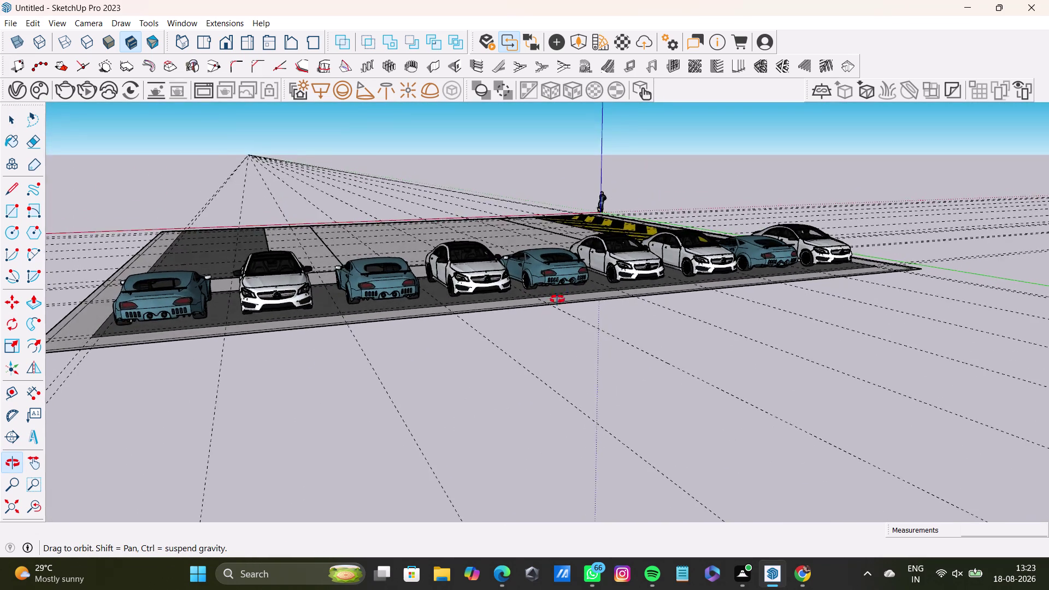
middle_drag(557, 297, 489, 409)
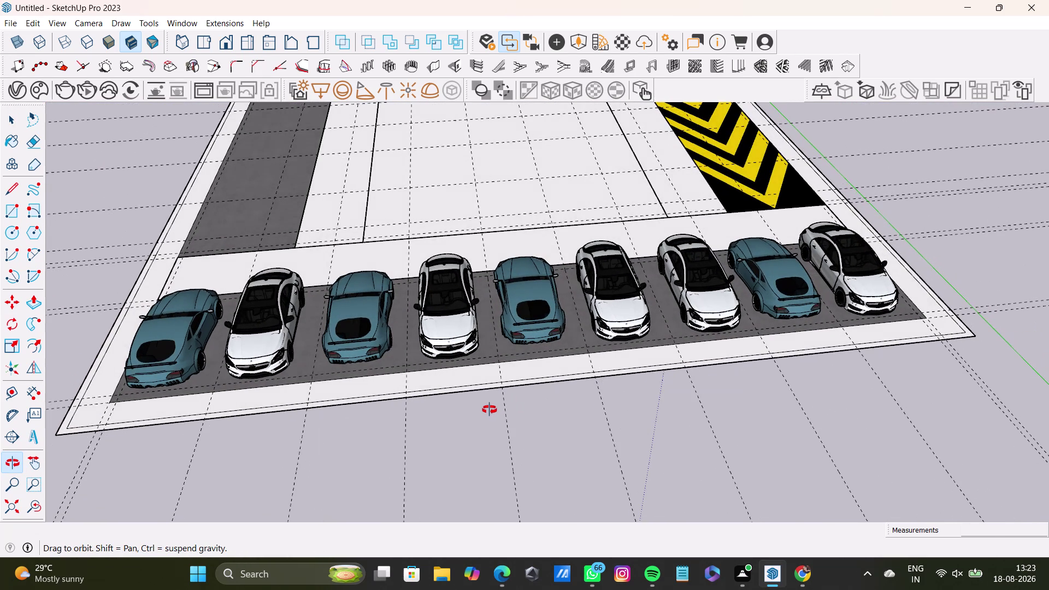
middle_drag(490, 410, 788, 330)
middle_drag(552, 407, 646, 407)
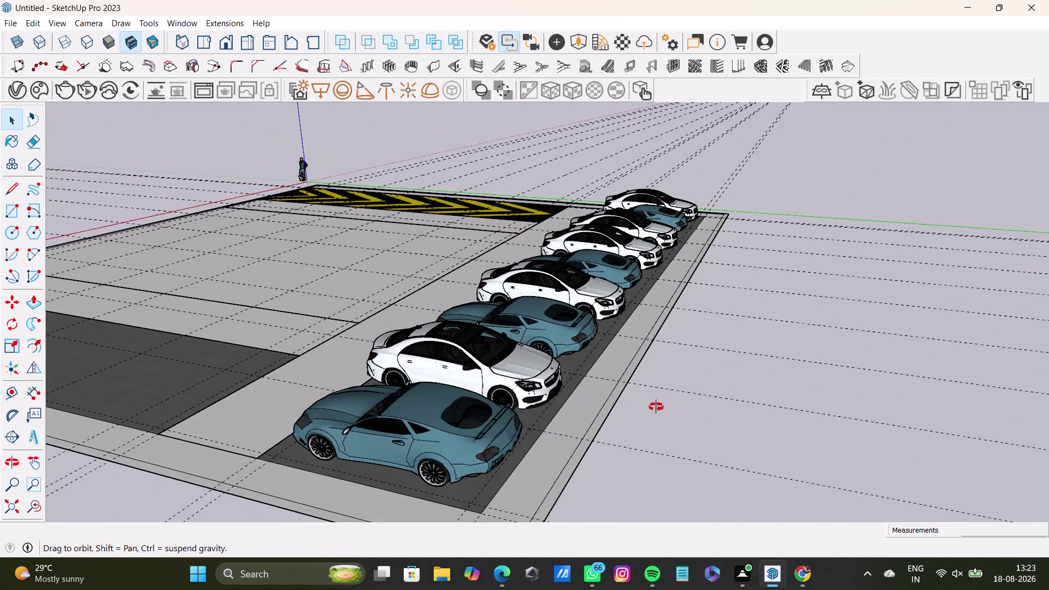
middle_drag(646, 407, 706, 516)
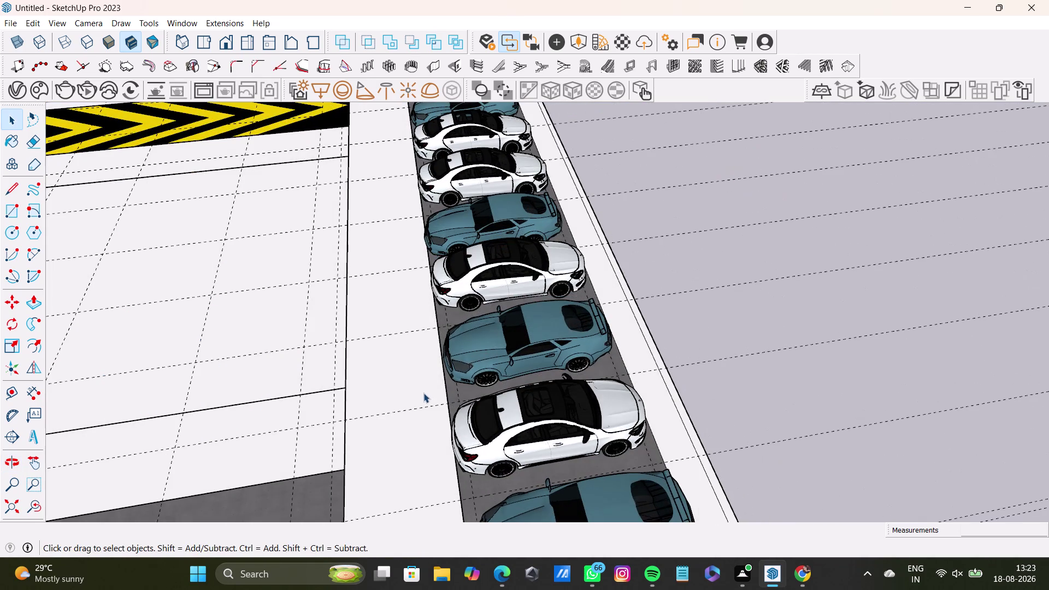
scroll(down, 3)
middle_drag(320, 417, 557, 377)
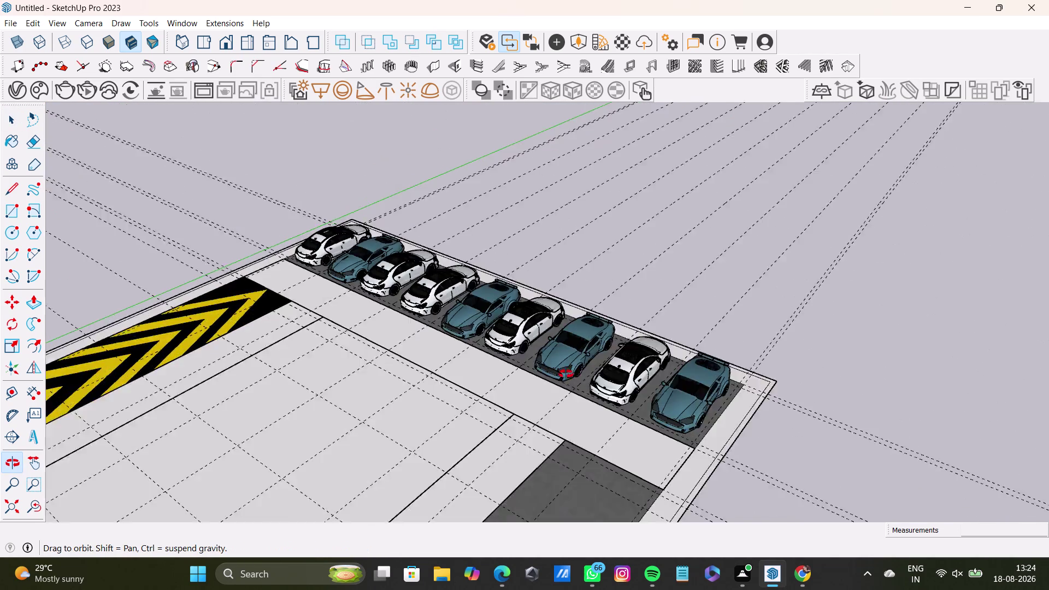
middle_drag(557, 376, 705, 493)
scroll(up, 3)
click(360, 342)
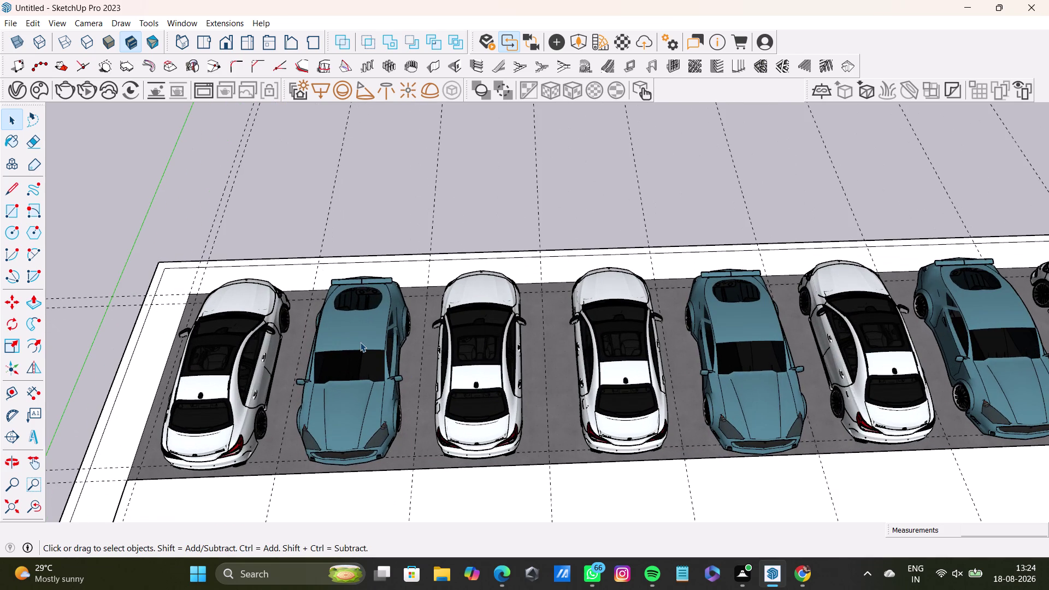
Scale the second car, a blue one, about 1.27 times taller.
key(s)
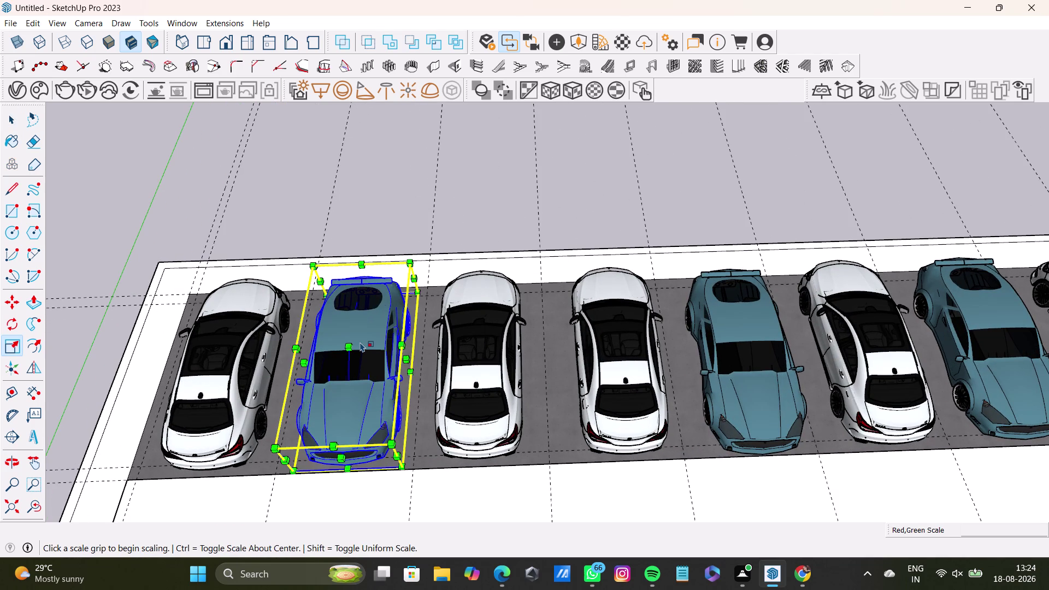
drag(352, 345, 346, 342)
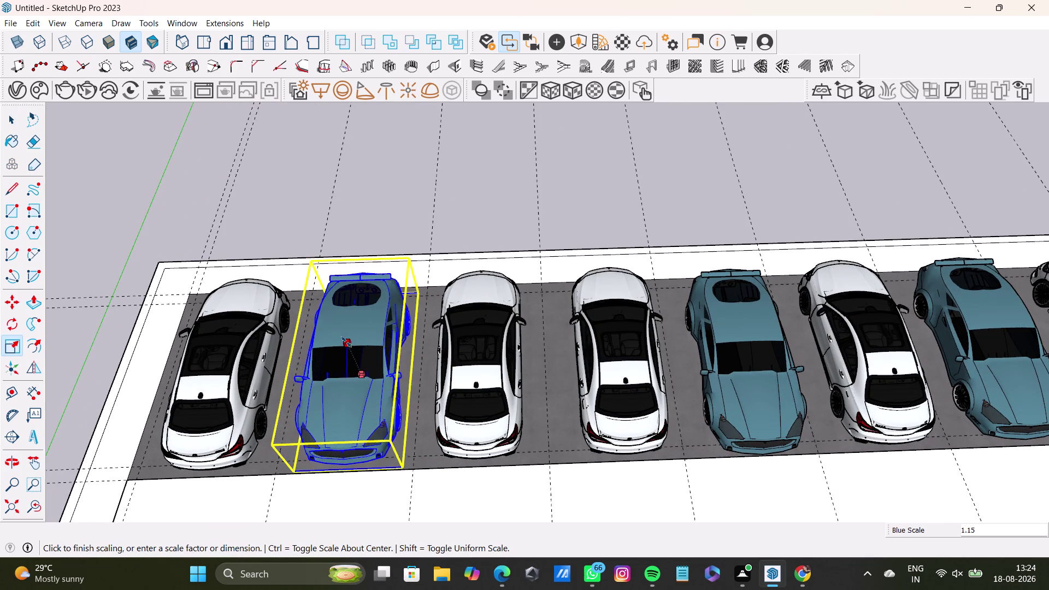
drag(346, 342, 346, 338)
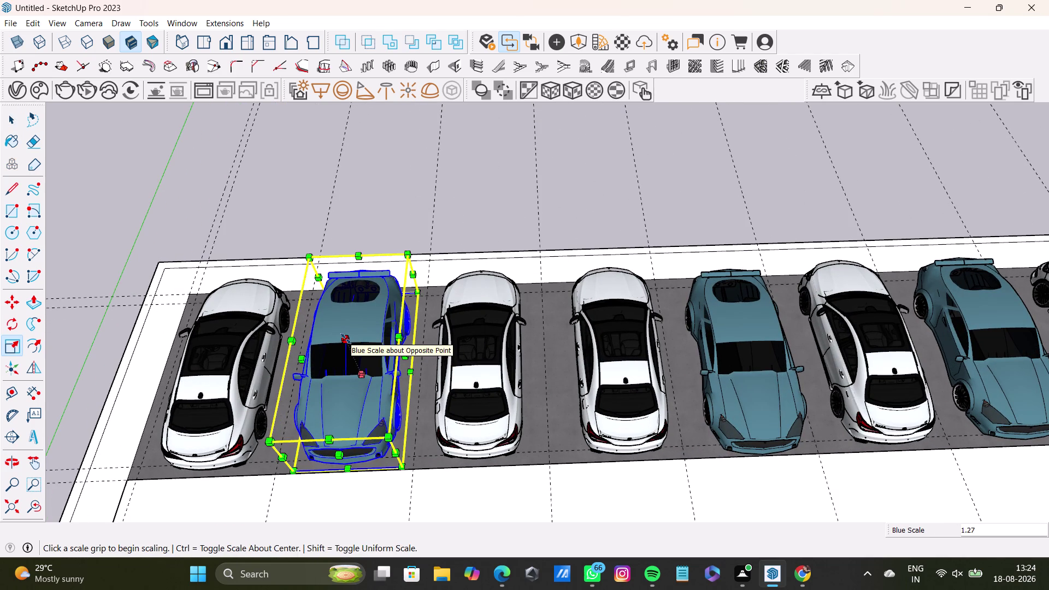
key(space)
Scale the fifth car, also blue, about 1.39 times taller.
click(749, 350)
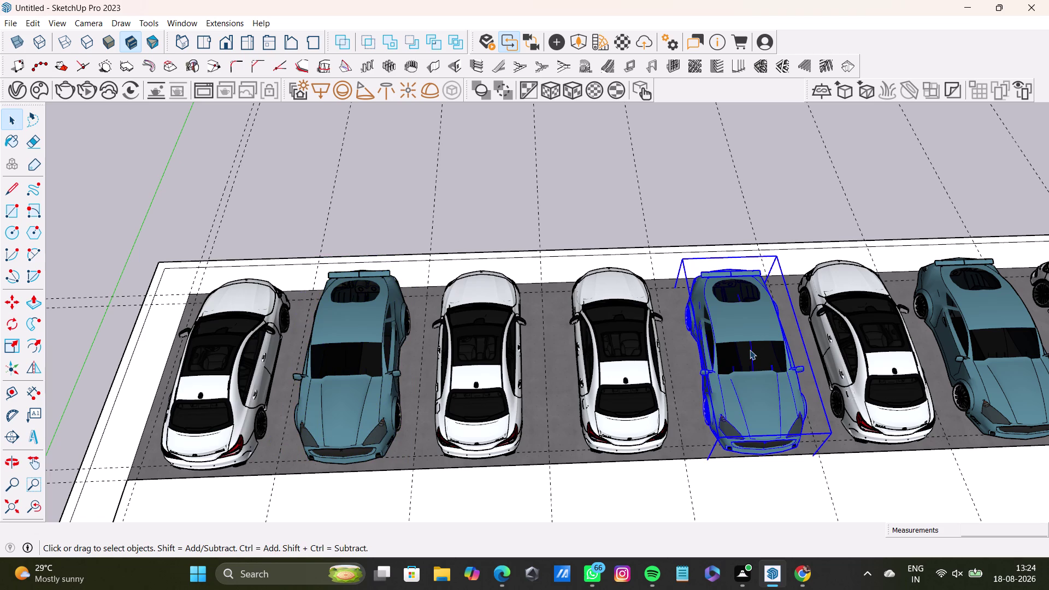
key(s)
drag(751, 333, 752, 325)
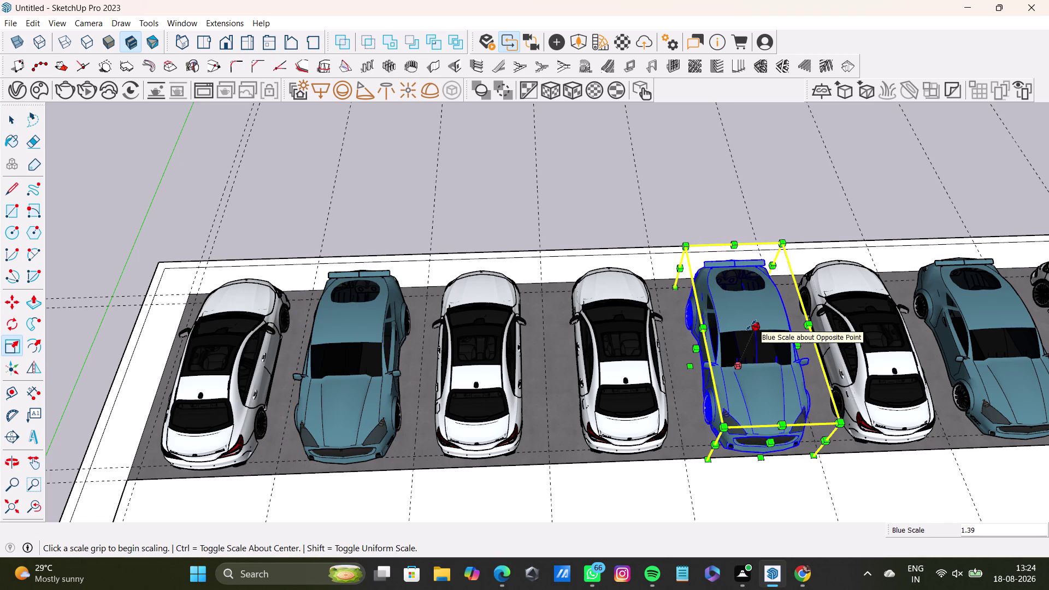
key(space)
scroll(down, 3)
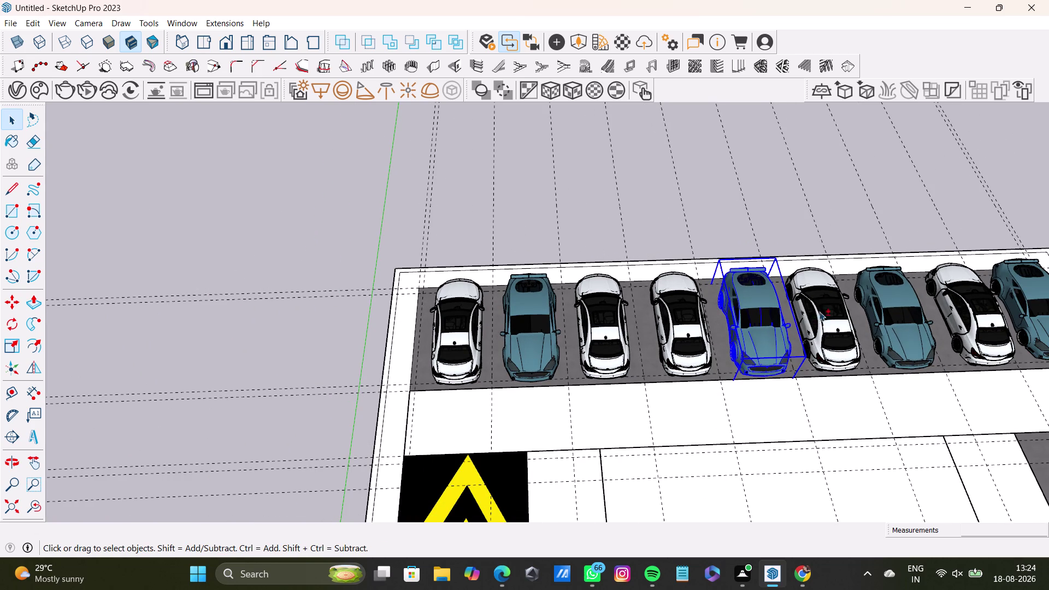
Scale the seventh car, a blue one, about 1.34 times taller.
middle_drag(817, 292, 575, 308)
click(667, 313)
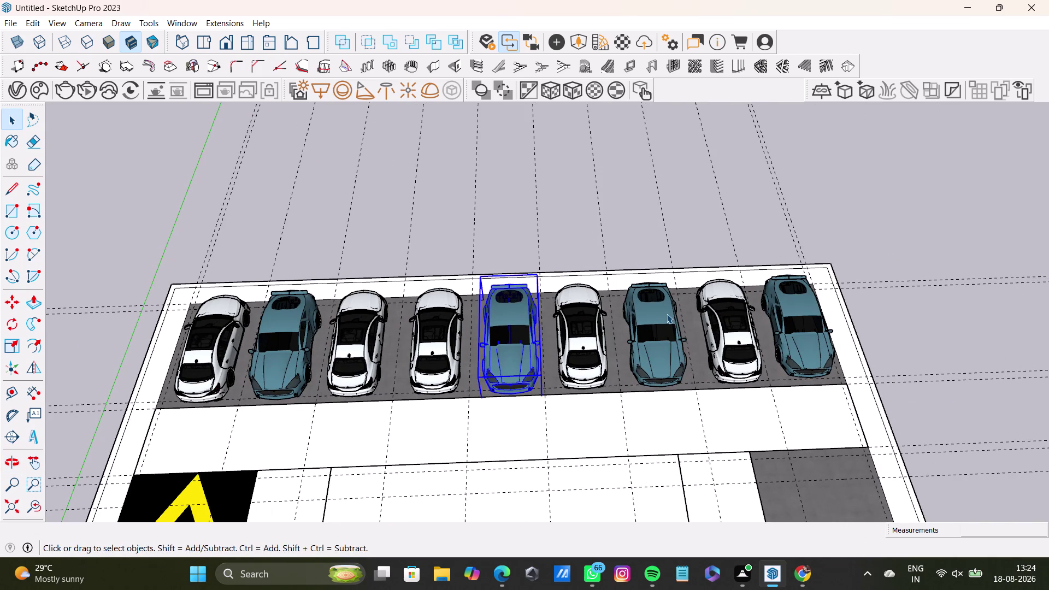
key(s)
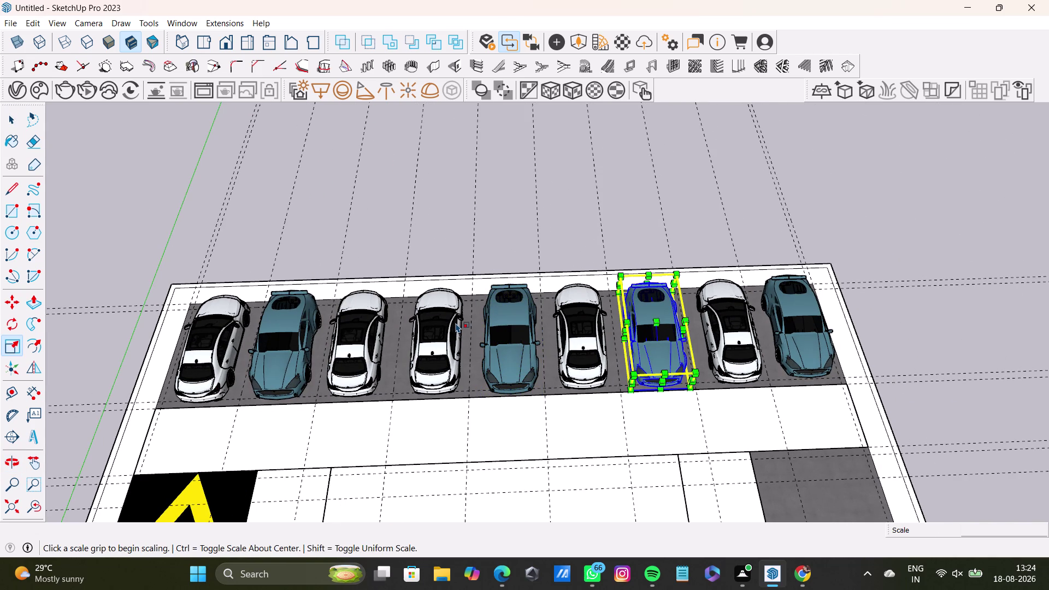
click(657, 323)
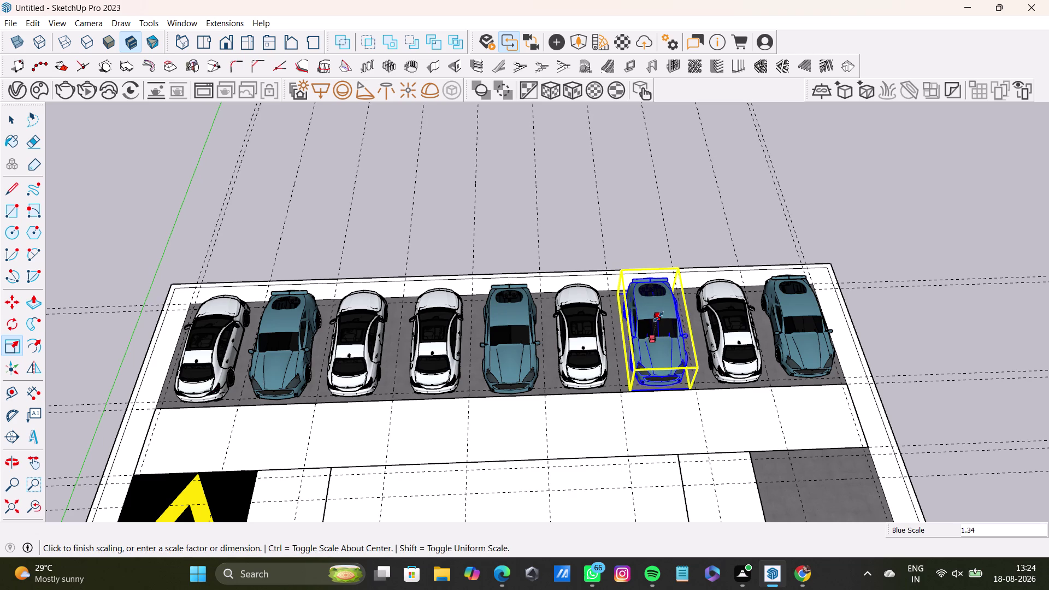
key(space)
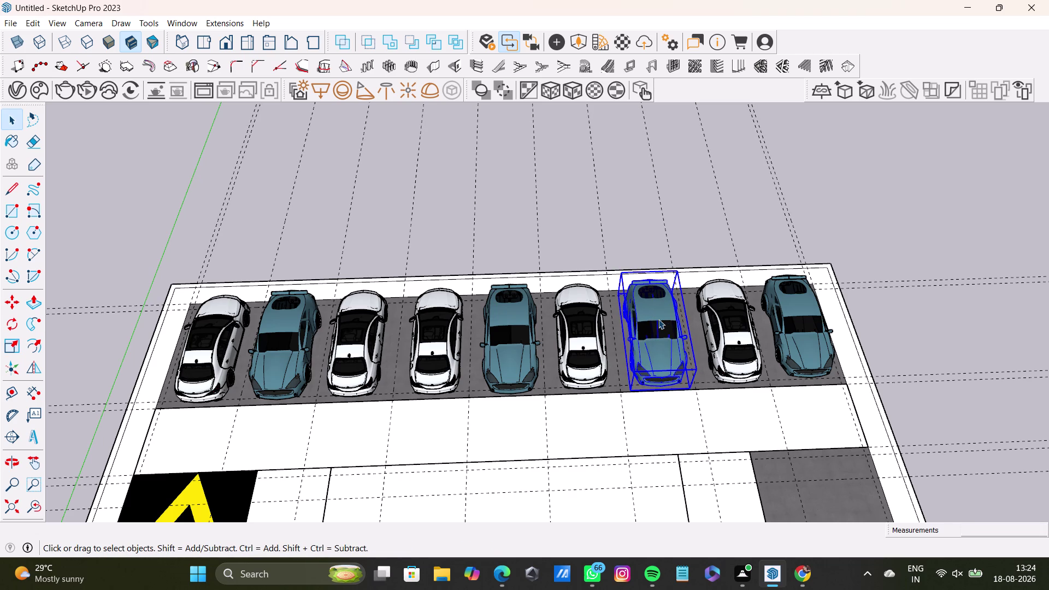
Scale the last blue car about 1.23 times taller and clear the selection.
click(795, 295)
key(s)
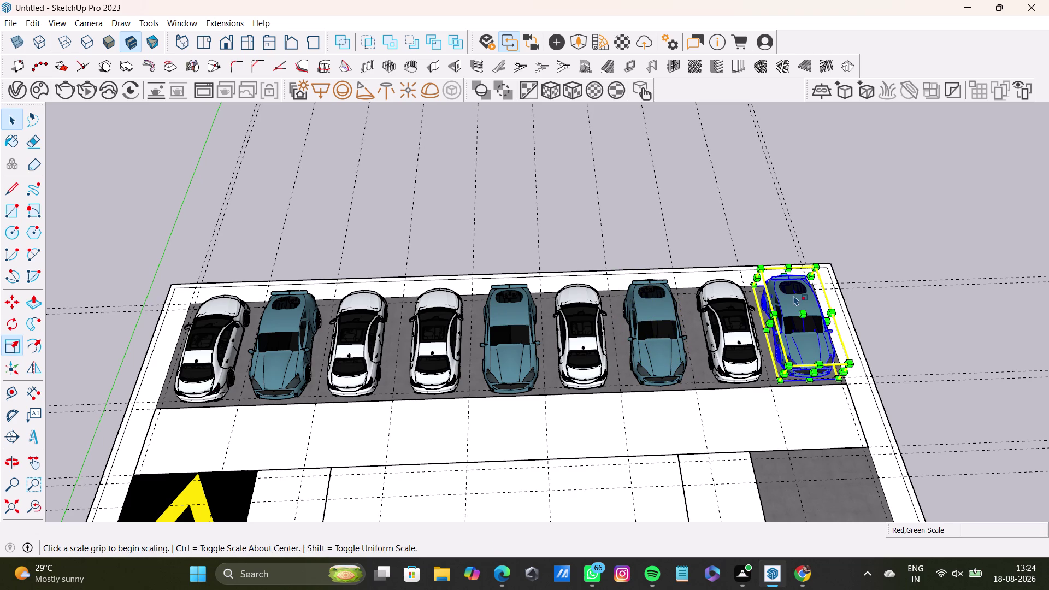
scroll(up, 3)
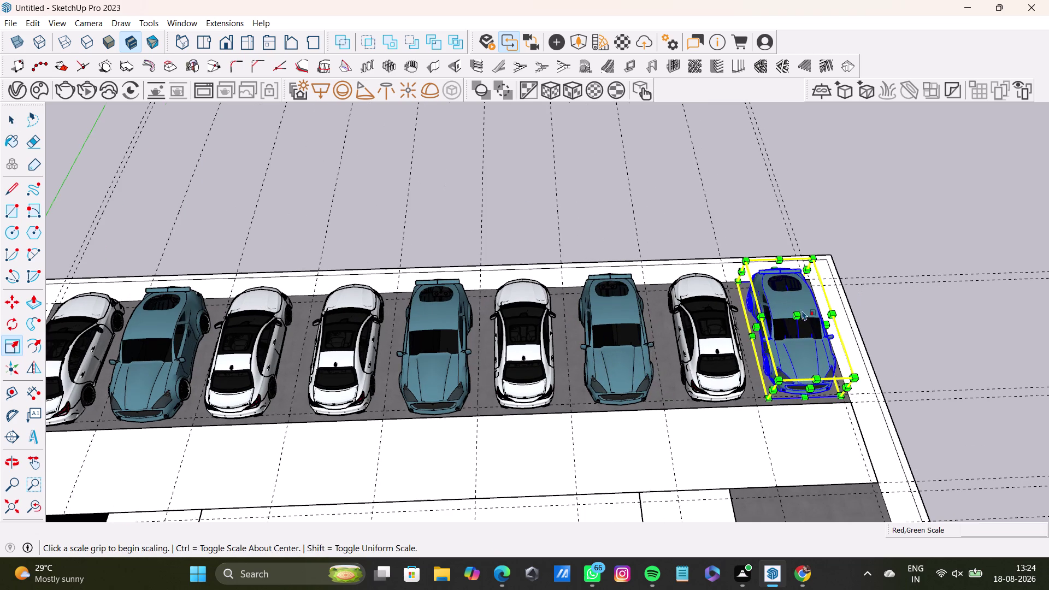
click(799, 312)
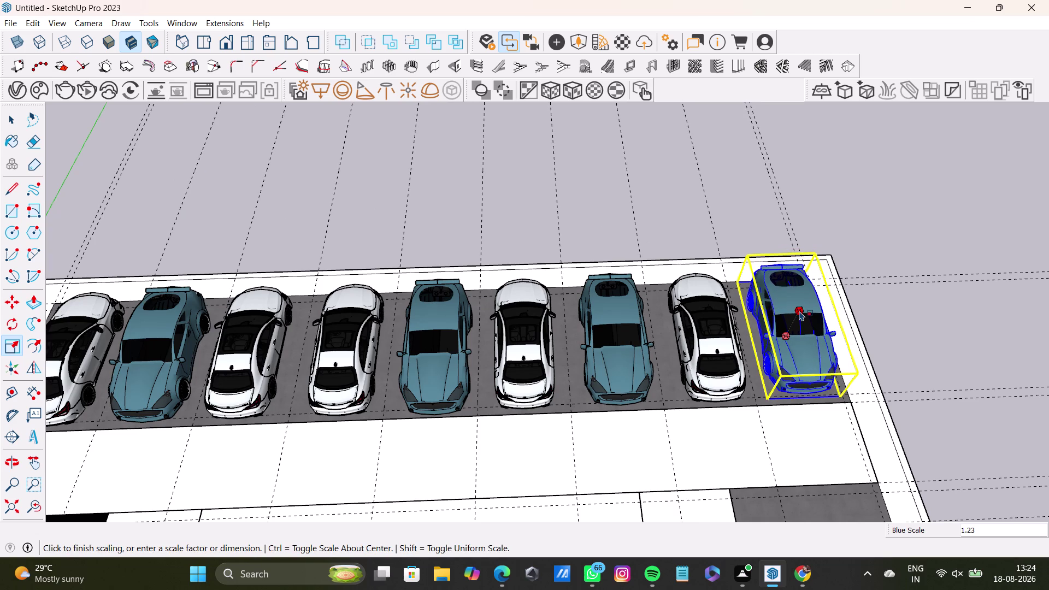
key(space)
click(767, 205)
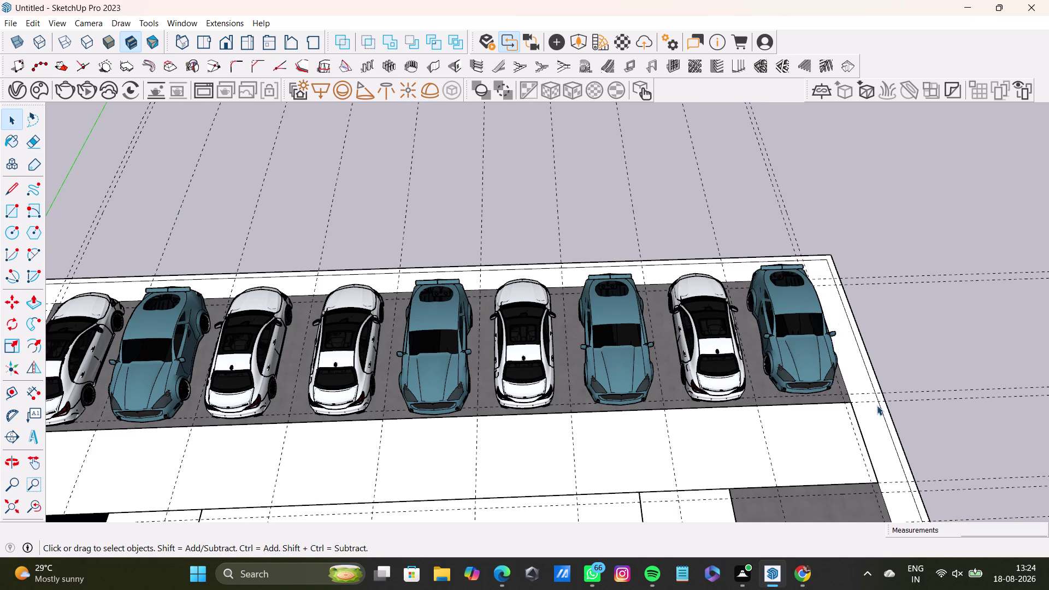
Orbit and zoom around the parking layout to inspect the car row and chevron strip.
middle_drag(873, 412, 729, 418)
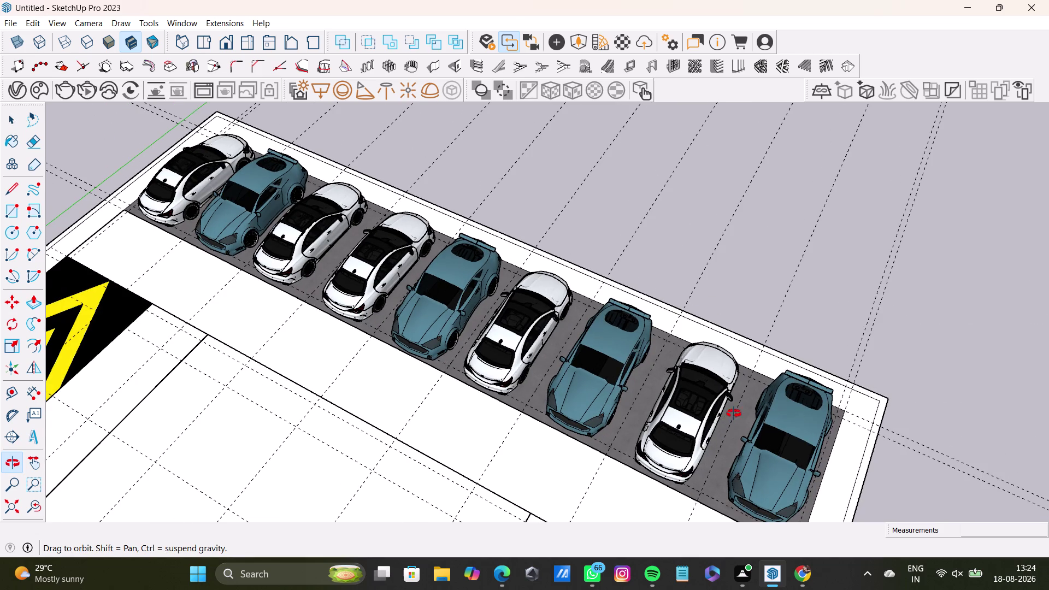
middle_drag(728, 418, 898, 294)
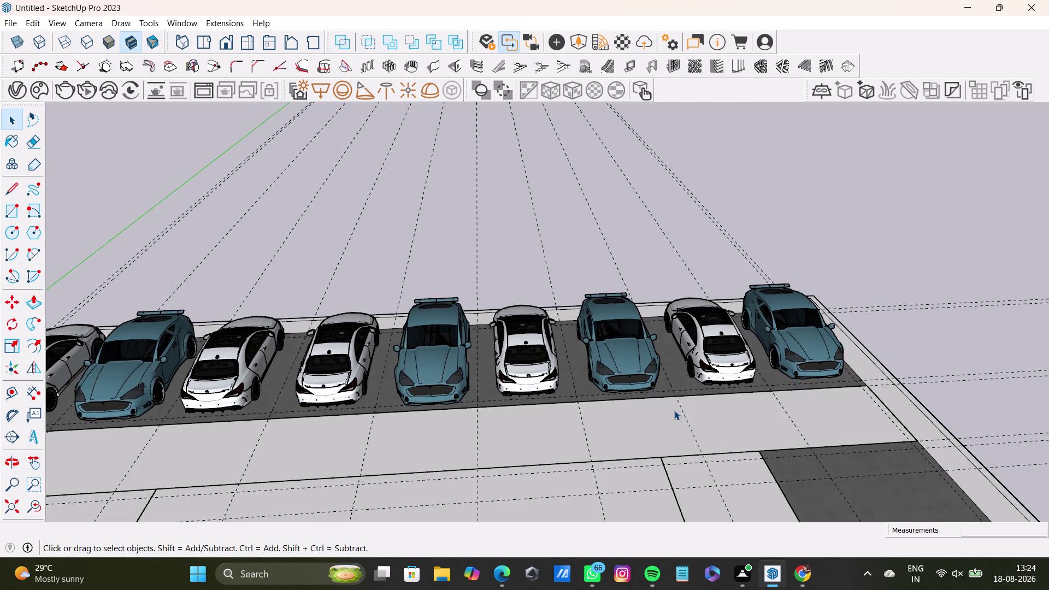
scroll(down, 3)
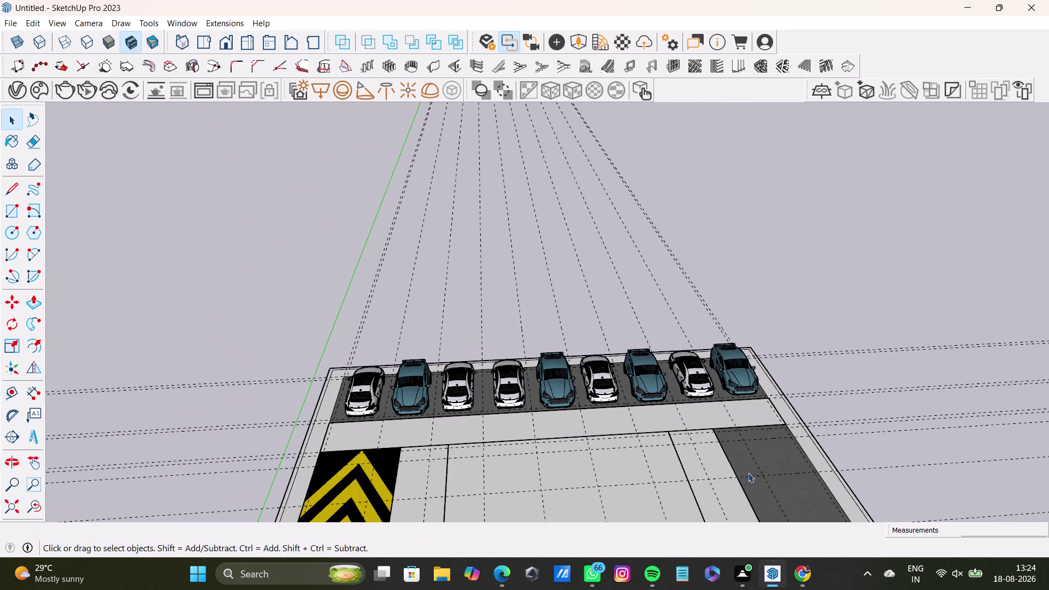
scroll(down, 3)
scroll(down, 3)
middle_drag(754, 472, 396, 483)
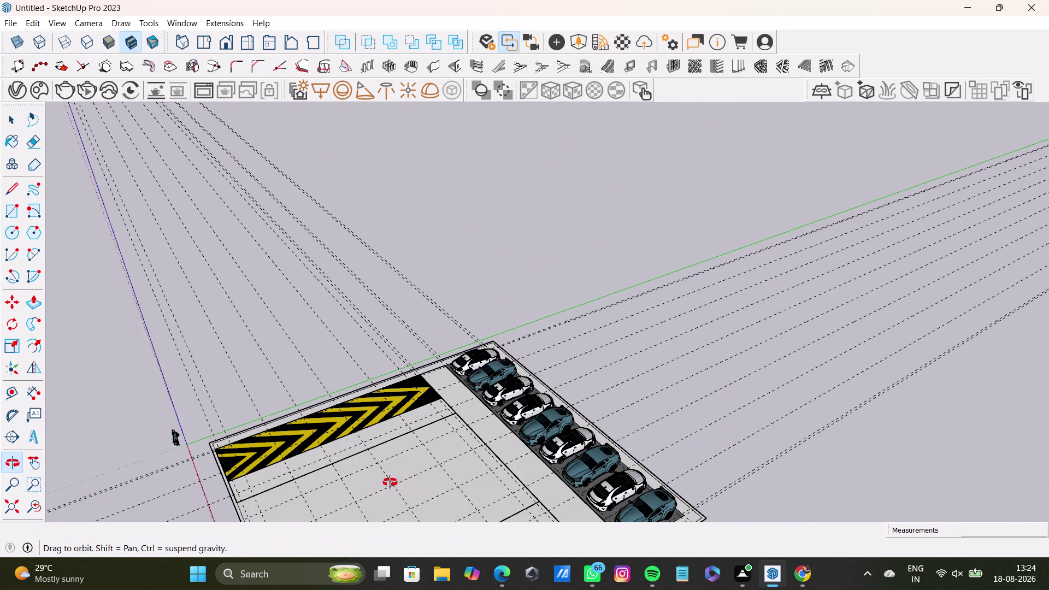
middle_drag(396, 483, 290, 428)
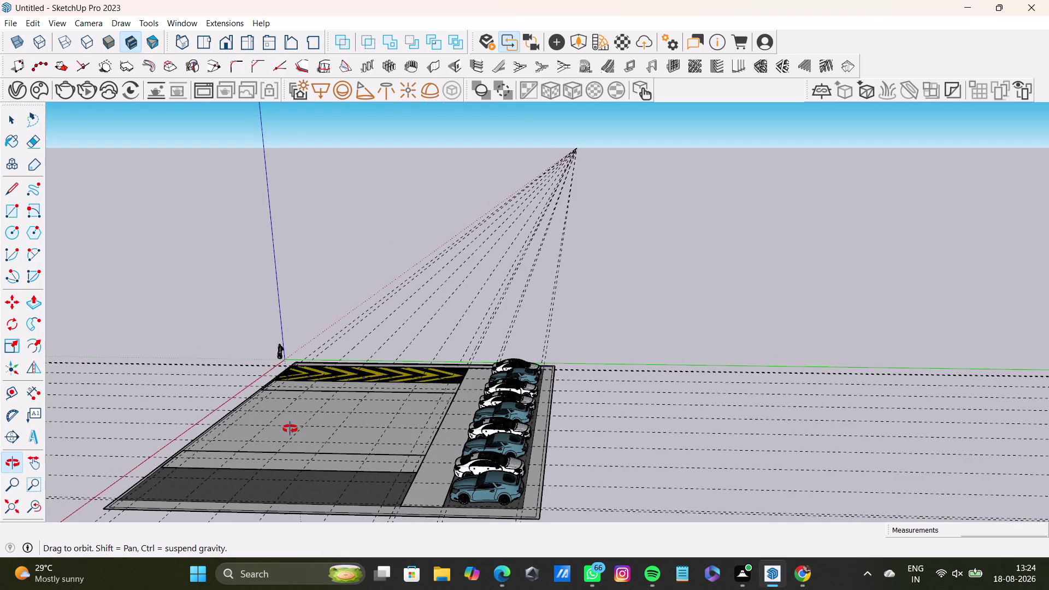
middle_drag(290, 429, 263, 506)
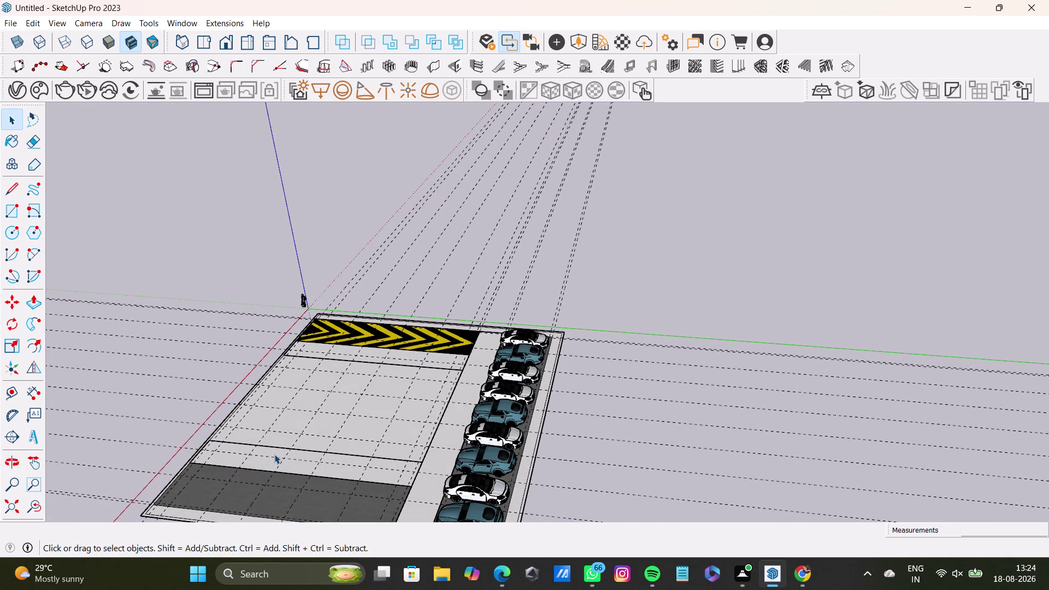
middle_drag(319, 434, 315, 504)
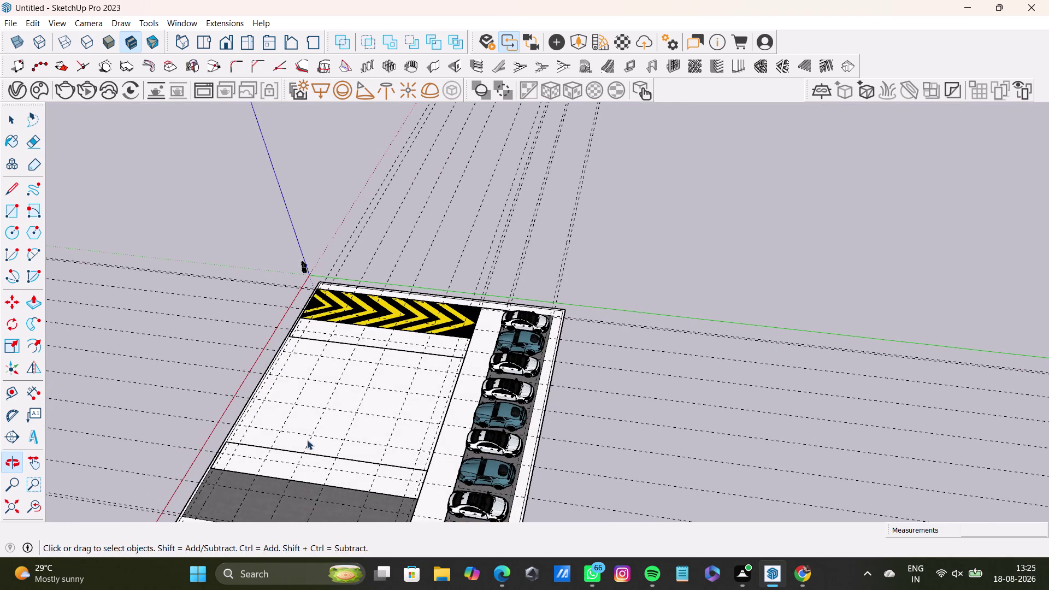
scroll(up, 3)
scroll(up, 3)
scroll(down, 3)
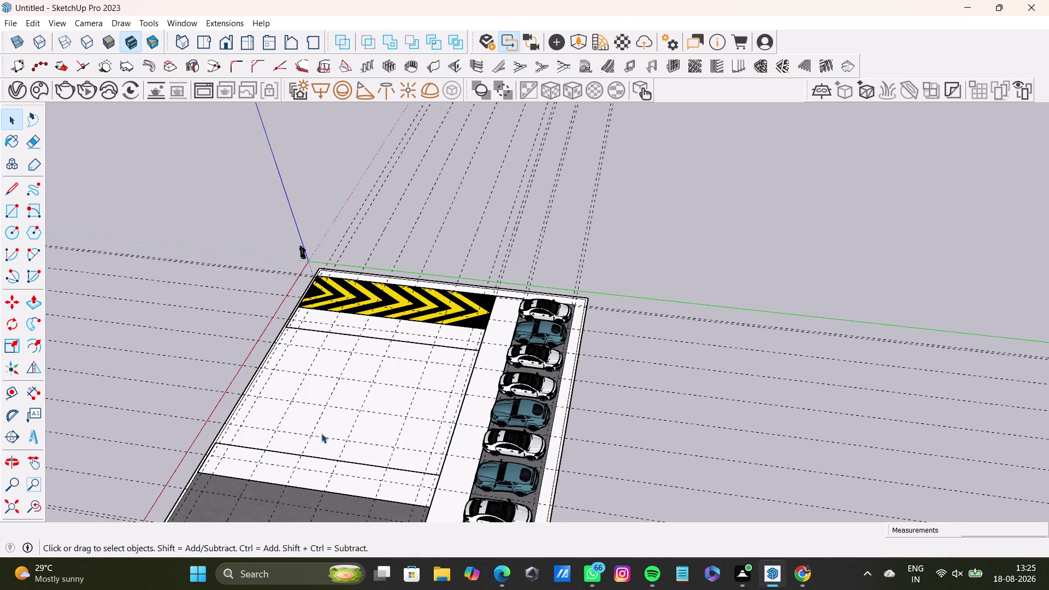
scroll(down, 3)
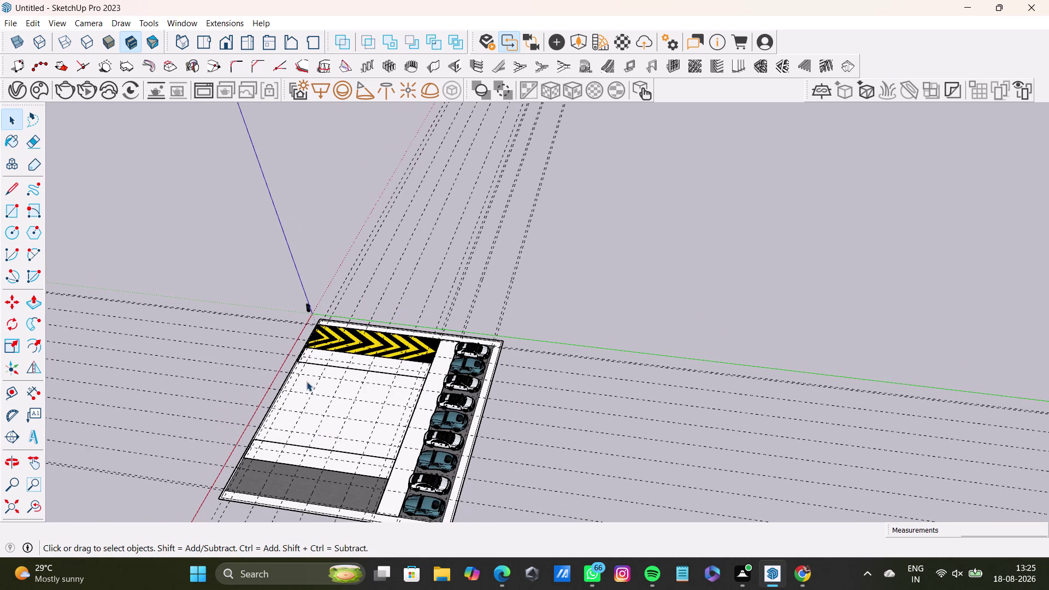
scroll(up, 3)
scroll(down, 3)
scroll(up, 3)
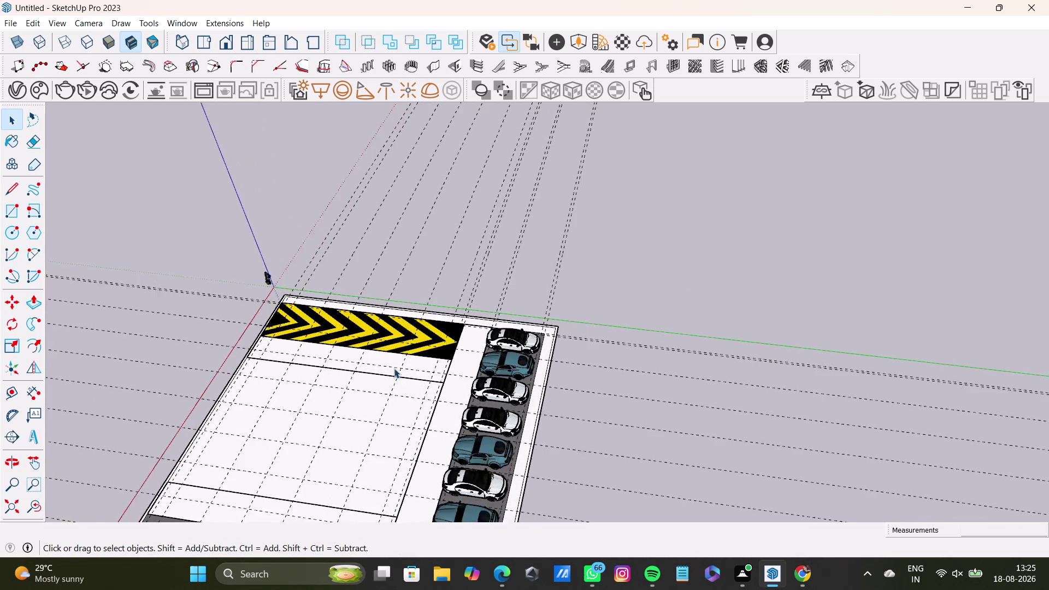
scroll(up, 3)
scroll(up, 3)
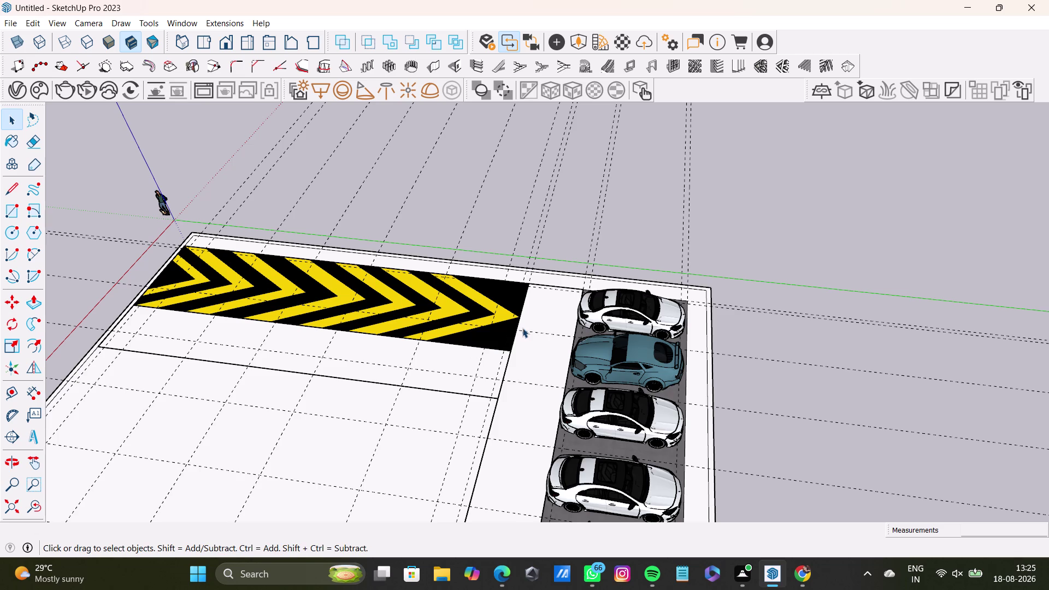
middle_drag(460, 471, 895, 434)
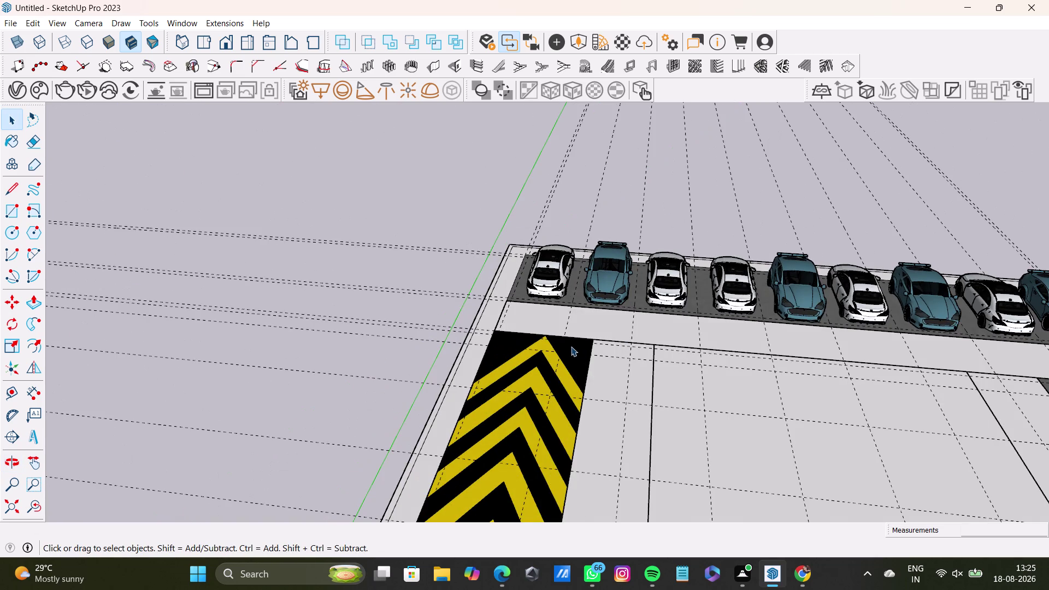
scroll(down, 3)
middle_drag(862, 365, 831, 358)
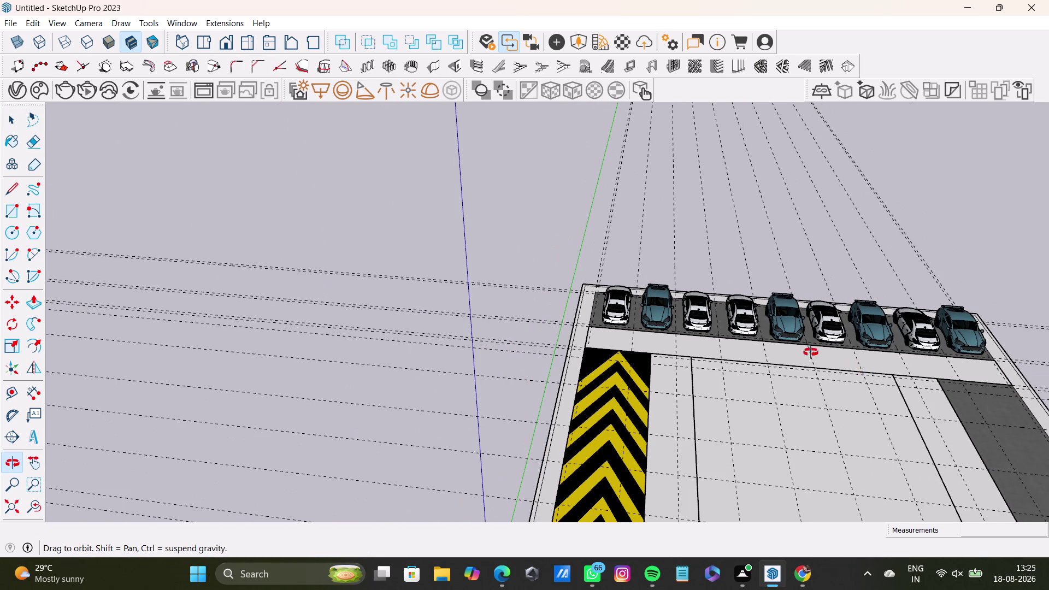
middle_drag(831, 358, 842, 359)
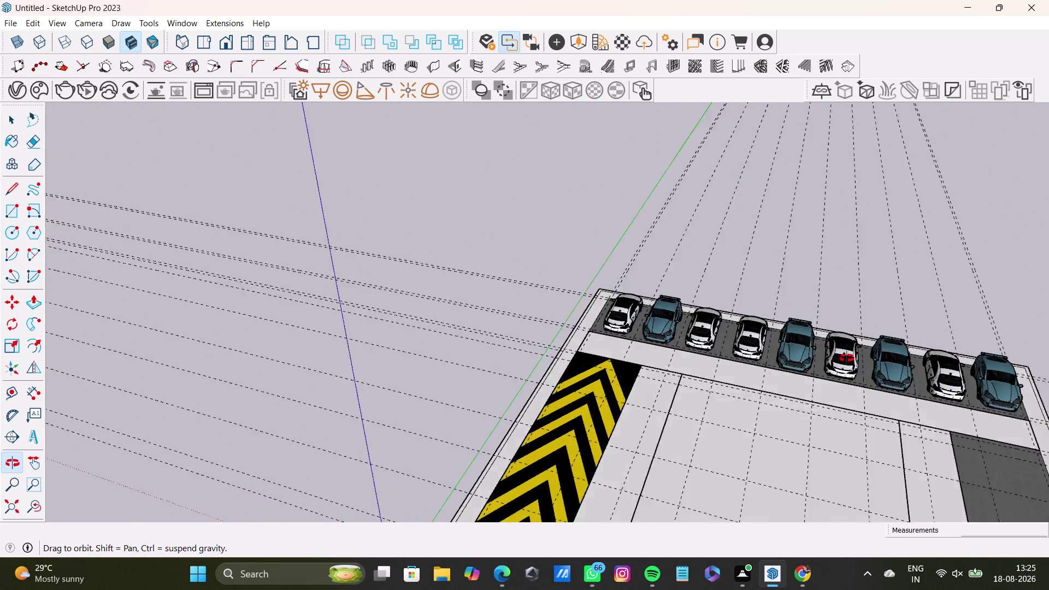
middle_drag(842, 359, 849, 358)
scroll(up, 3)
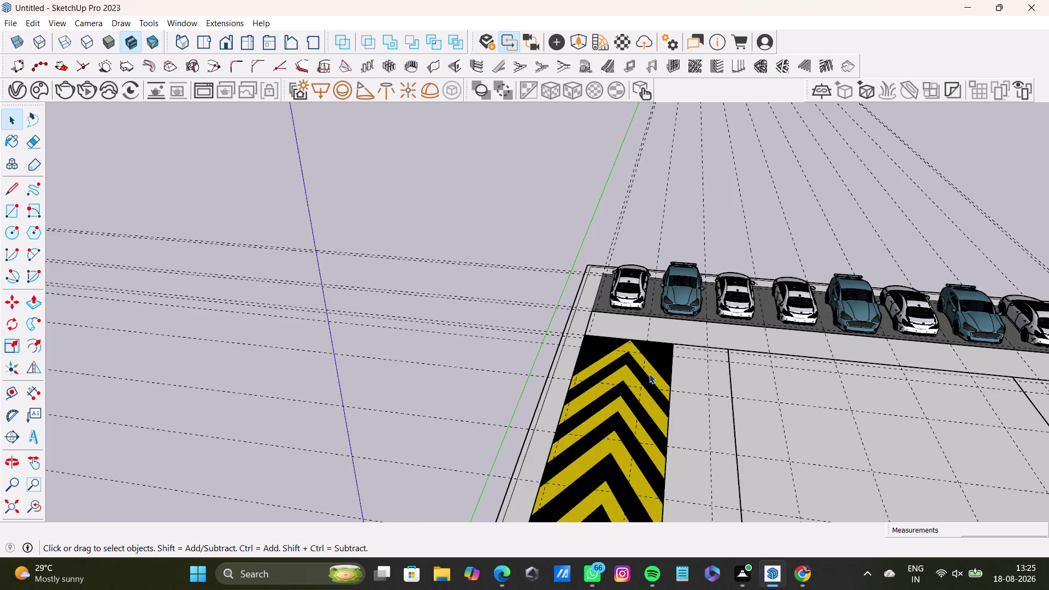
scroll(down, 3)
scroll(down, 3)
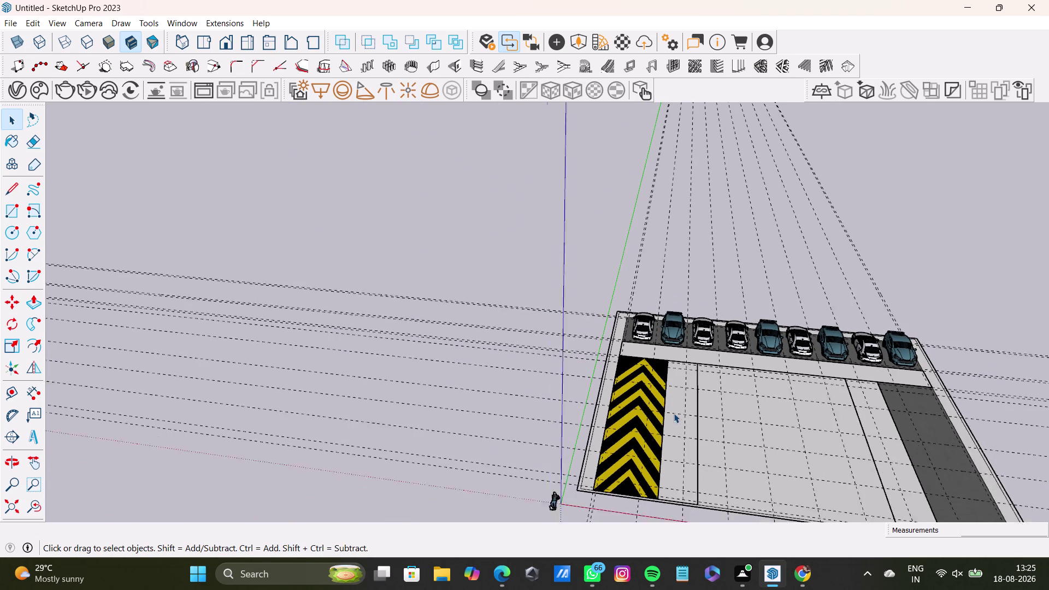
scroll(down, 3)
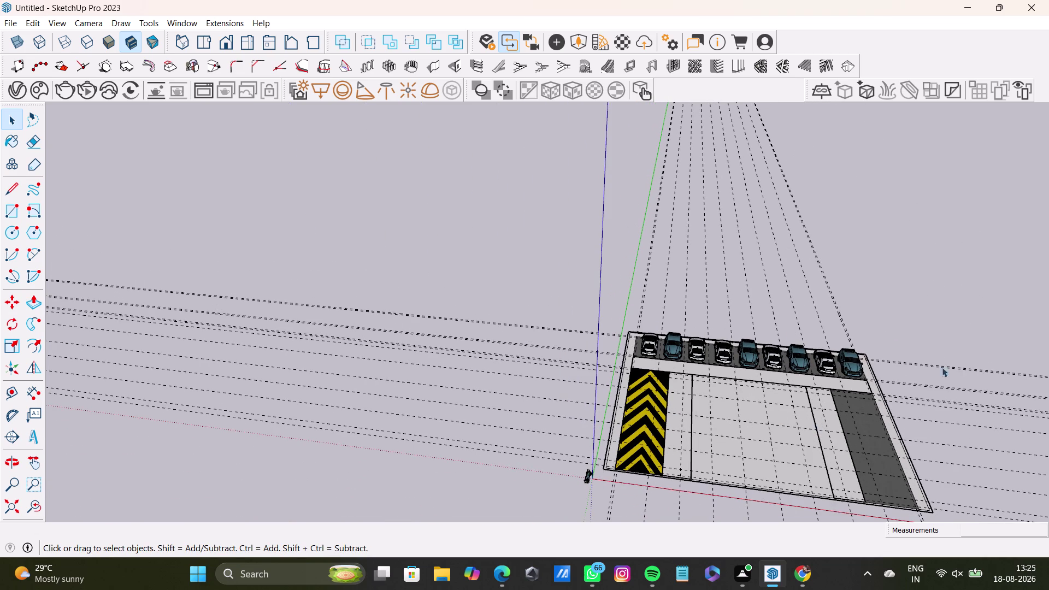
scroll(up, 3)
middle_drag(835, 403, 767, 330)
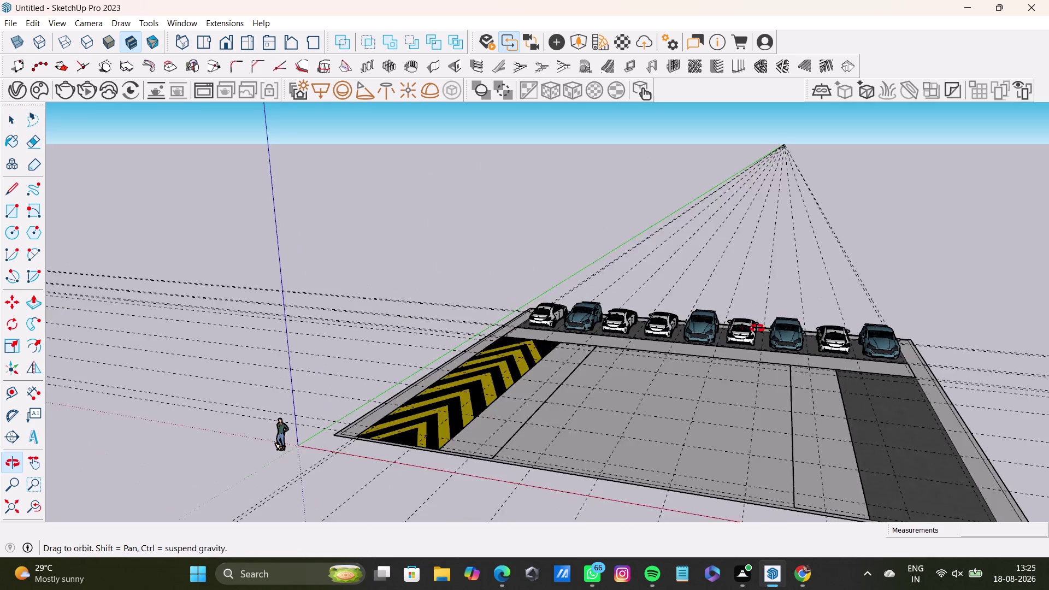
middle_drag(767, 330, 861, 482)
Bring the view to a near top-down angle facing the car row and pick the Line tool.
click(776, 213)
scroll(up, 3)
middle_drag(886, 456, 692, 451)
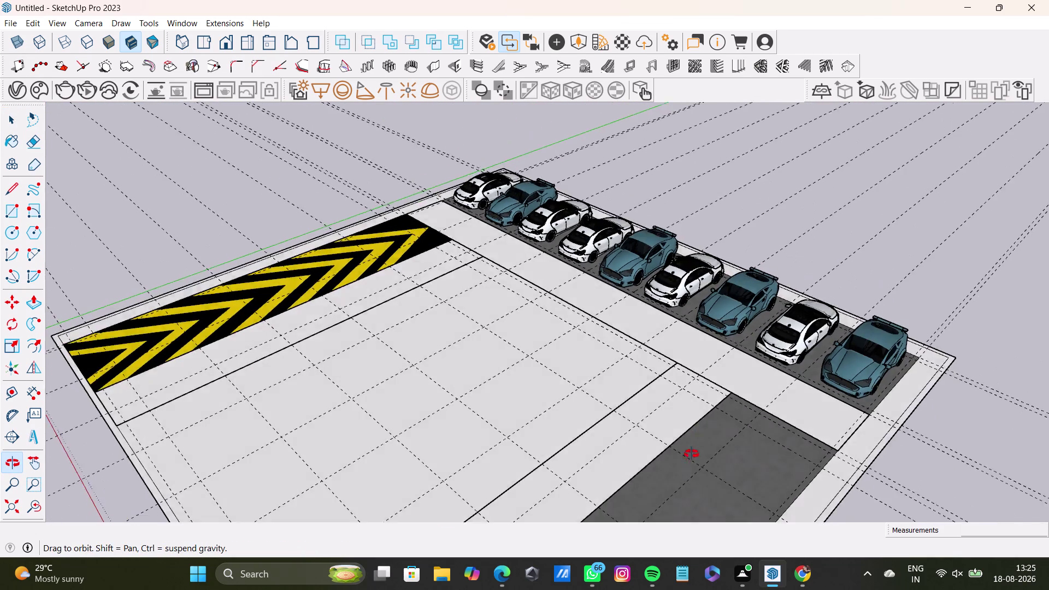
middle_drag(693, 450, 681, 500)
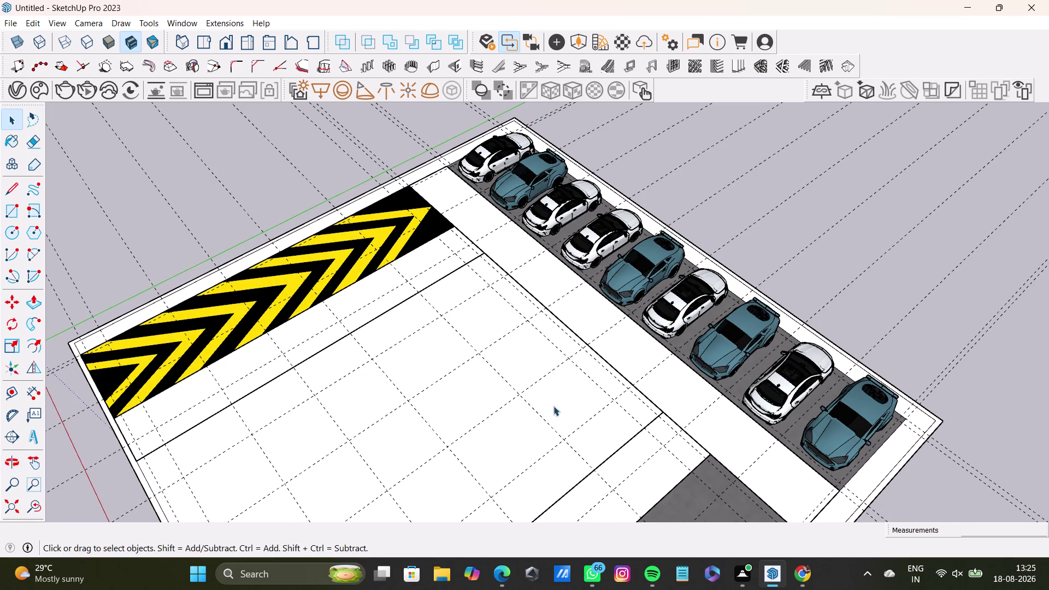
scroll(down, 3)
middle_drag(587, 427, 594, 427)
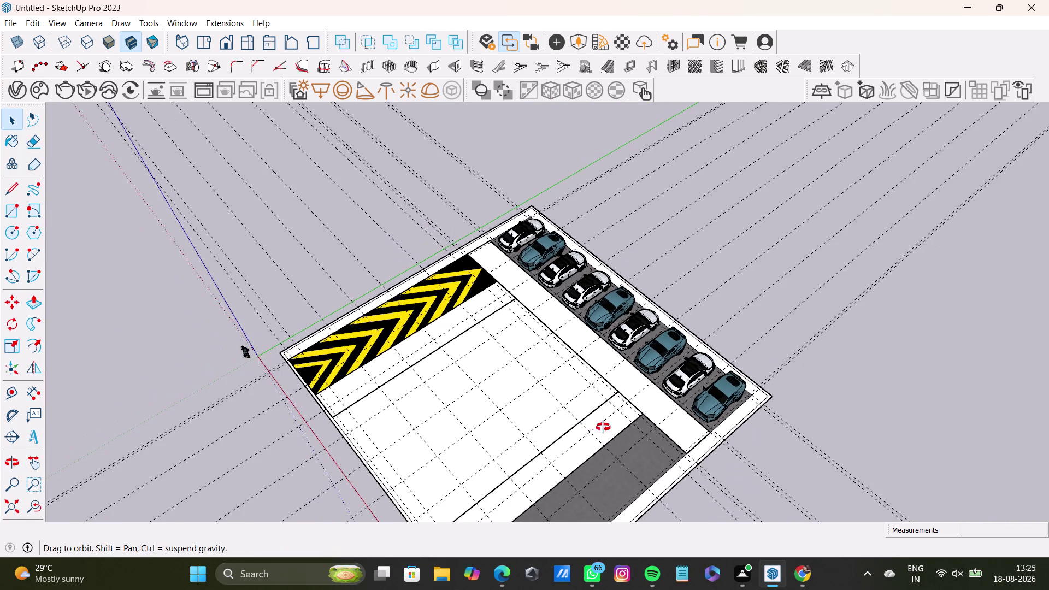
middle_drag(593, 427, 704, 494)
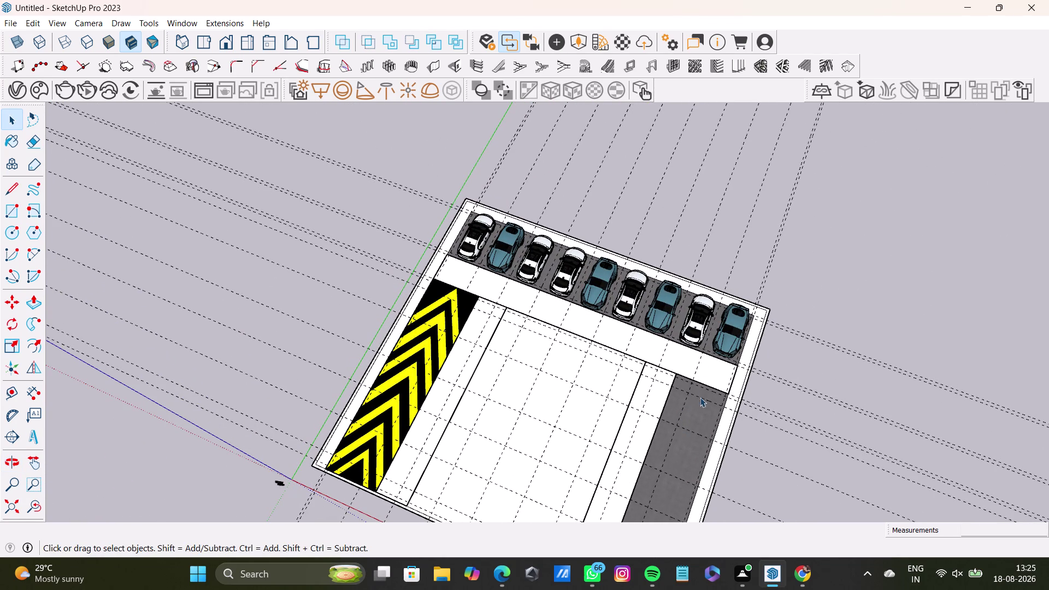
click(679, 418)
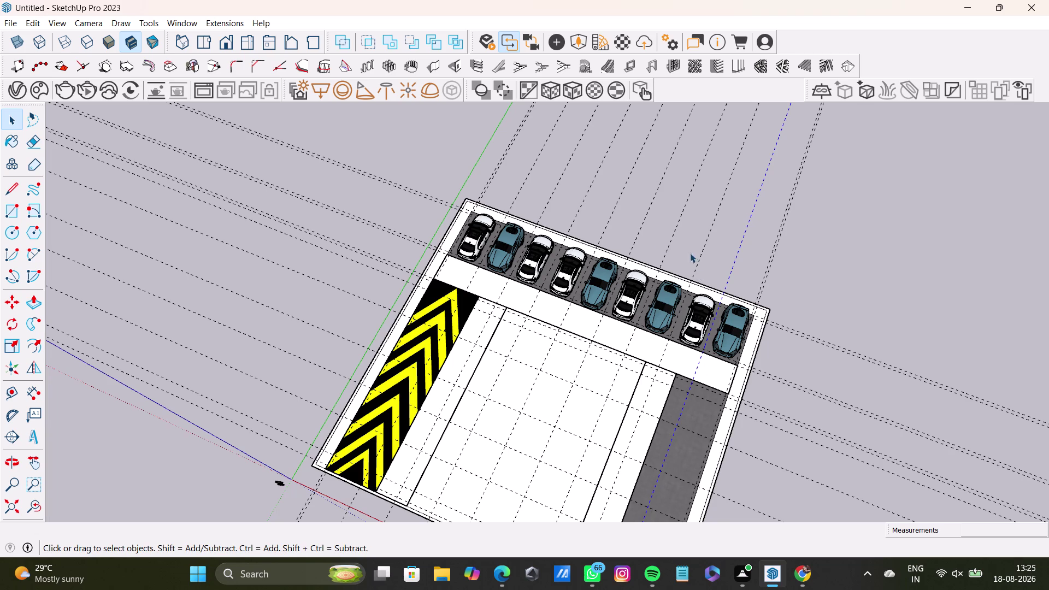
scroll(up, 3)
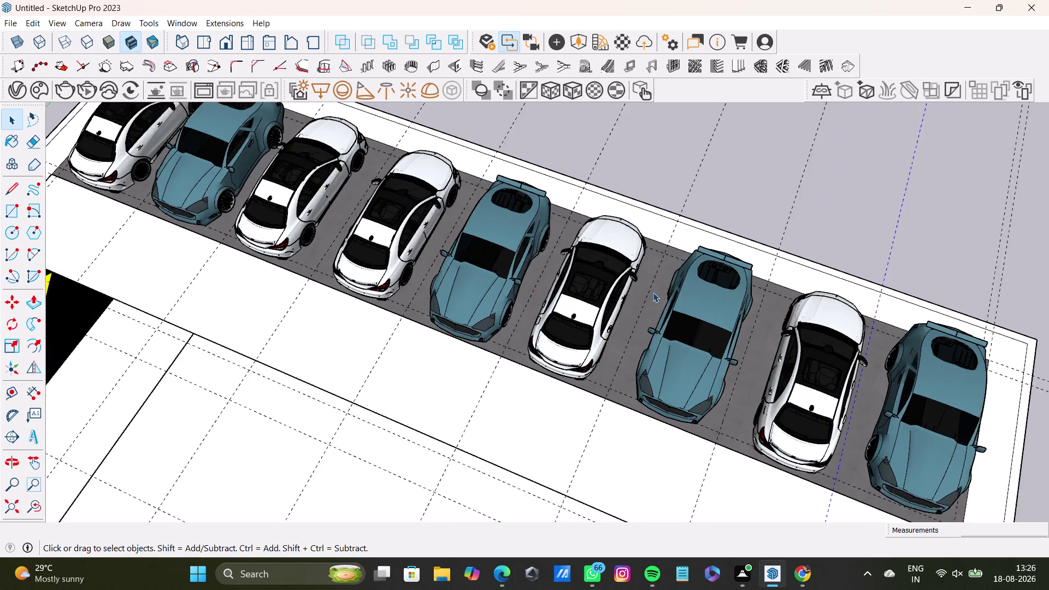
scroll(up, 3)
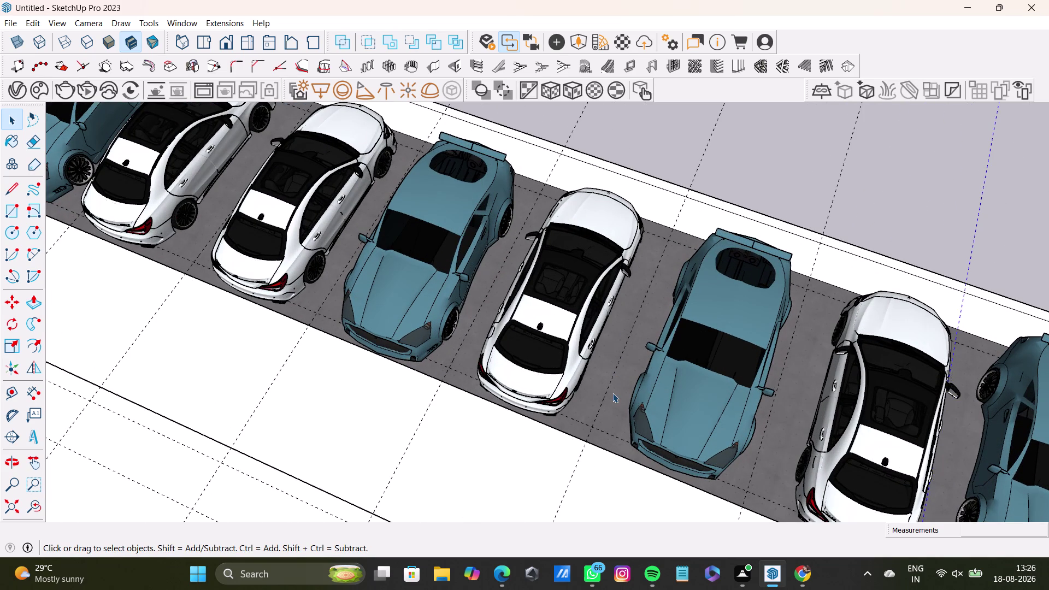
scroll(down, 3)
scroll(down, 3)
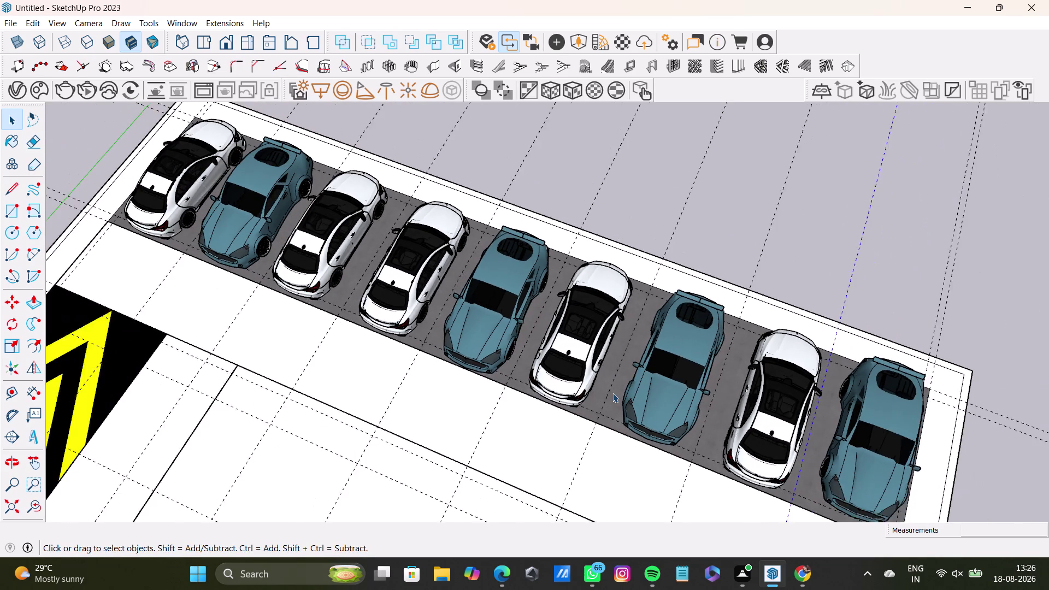
middle_drag(480, 397, 669, 456)
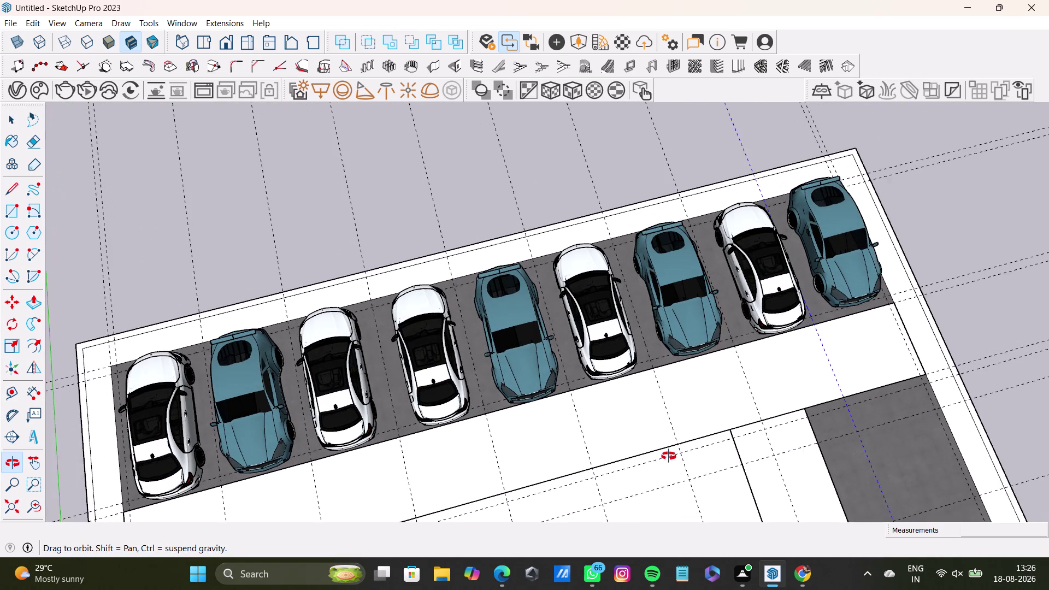
middle_drag(668, 456, 613, 368)
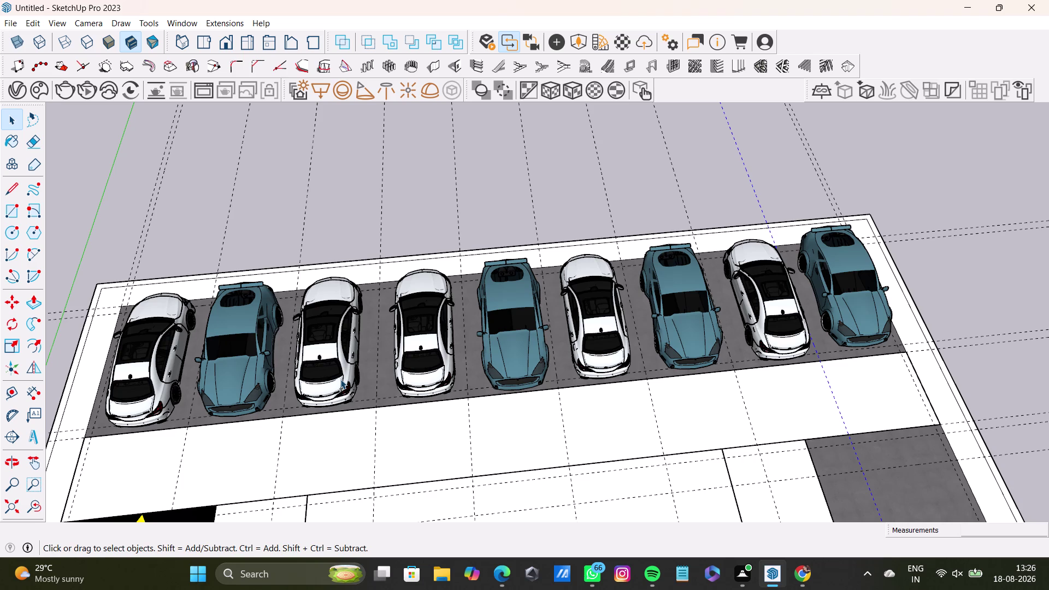
click(13, 190)
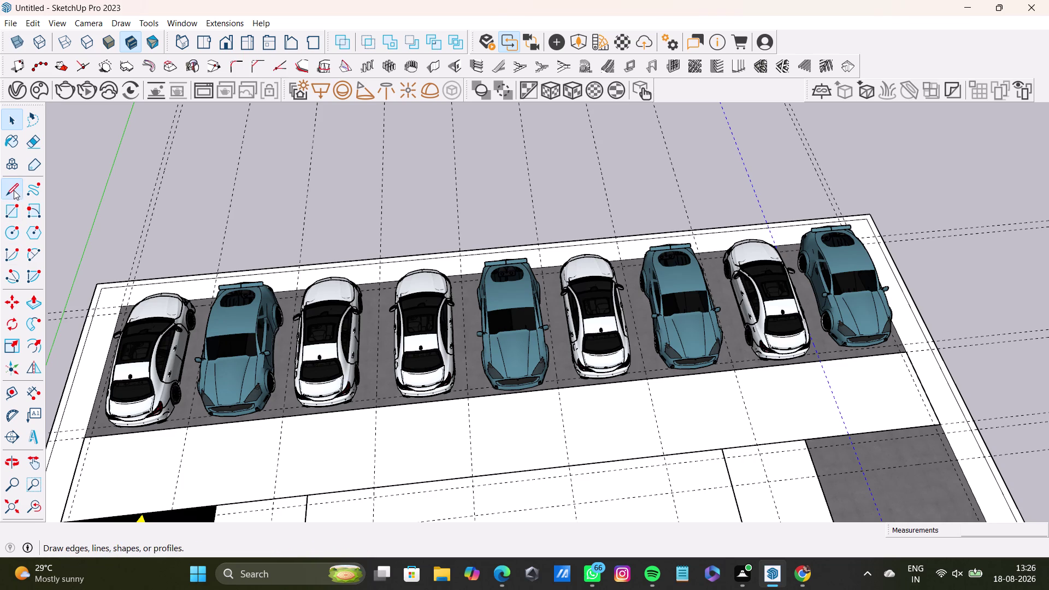
Draw bay divider lines between the second and third cars and between the first two cars.
scroll(up, 3)
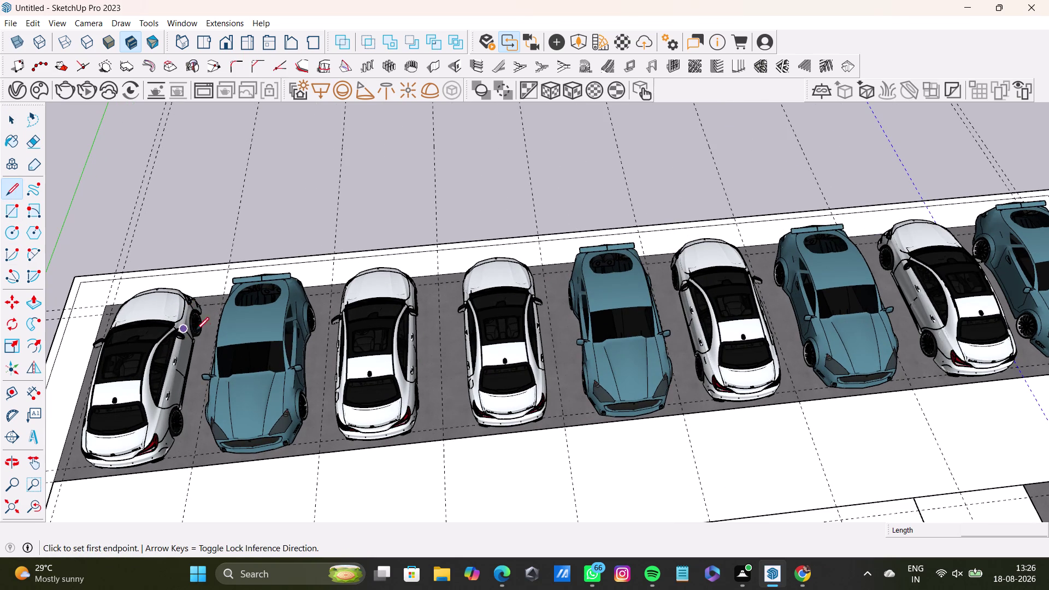
click(331, 293)
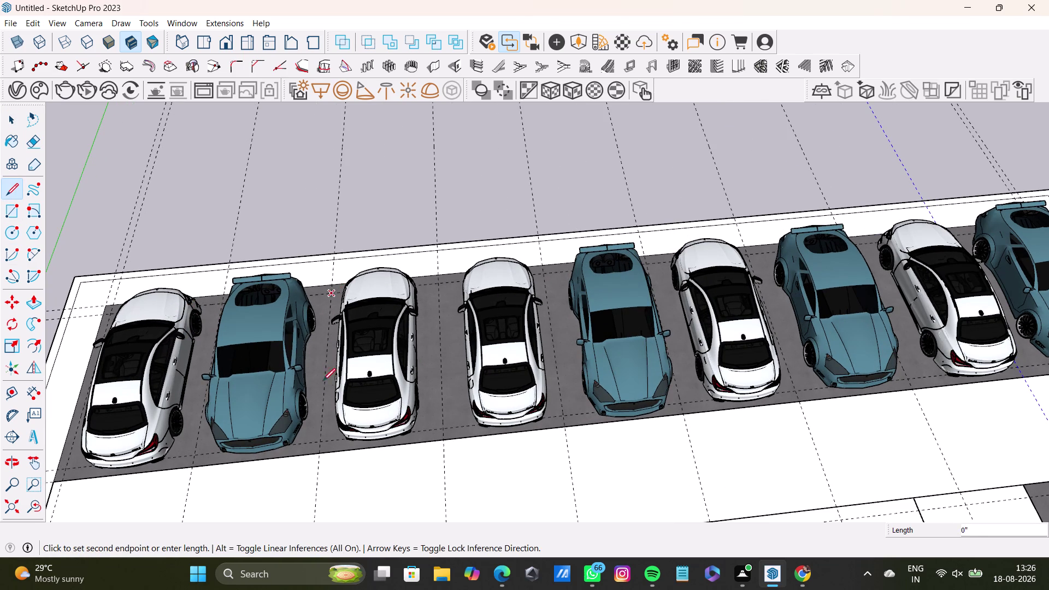
click(320, 443)
key(space)
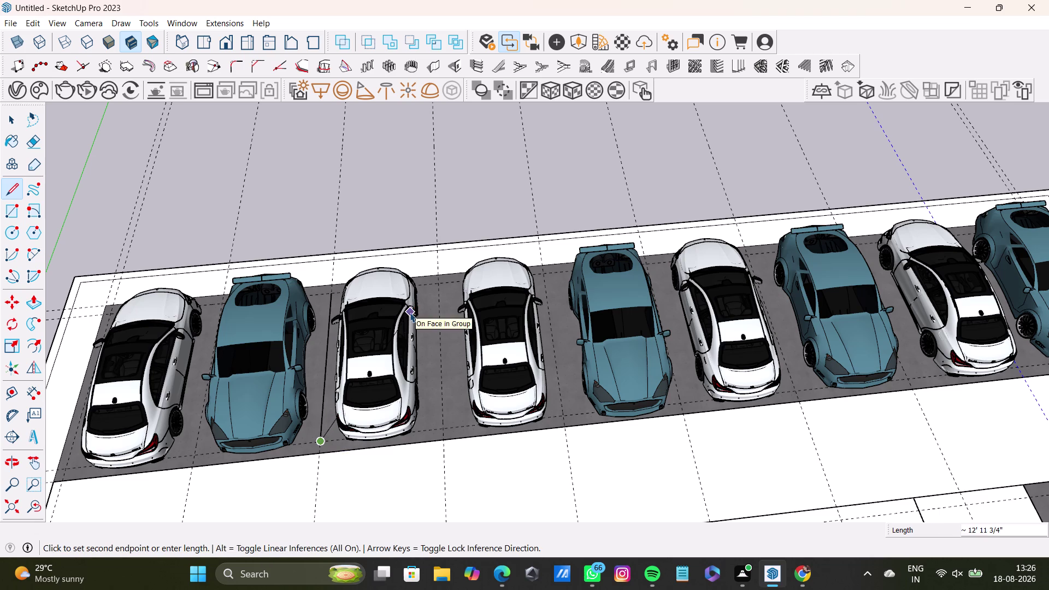
click(18, 192)
scroll(up, 3)
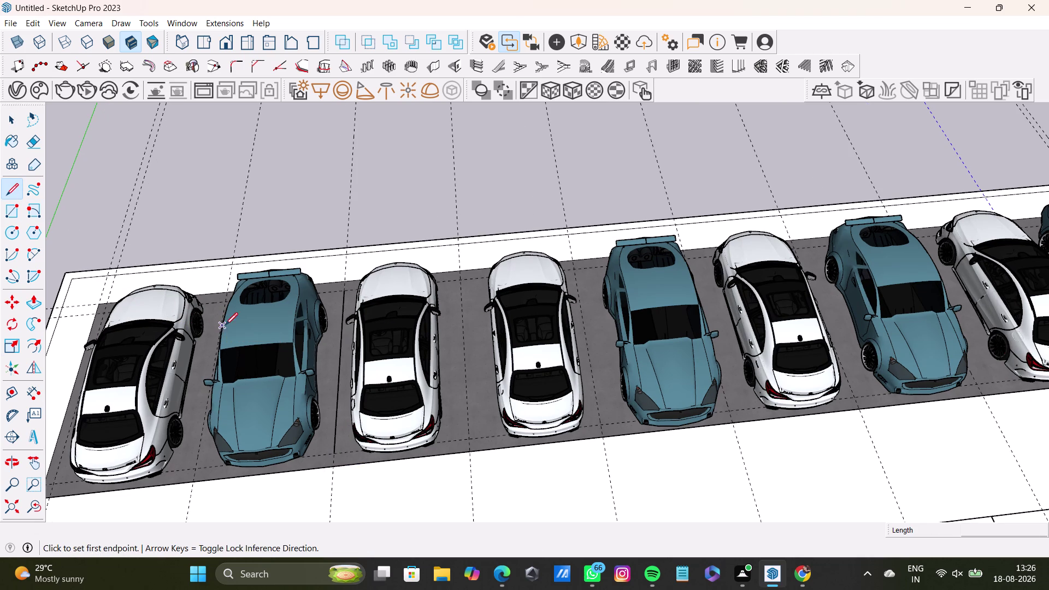
click(104, 312)
click(53, 483)
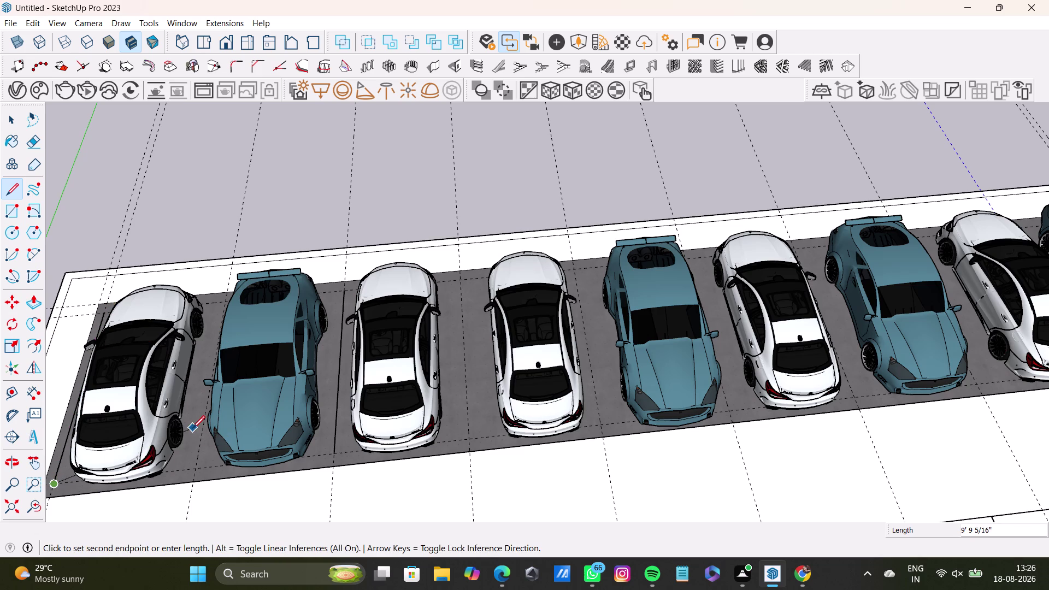
key(space)
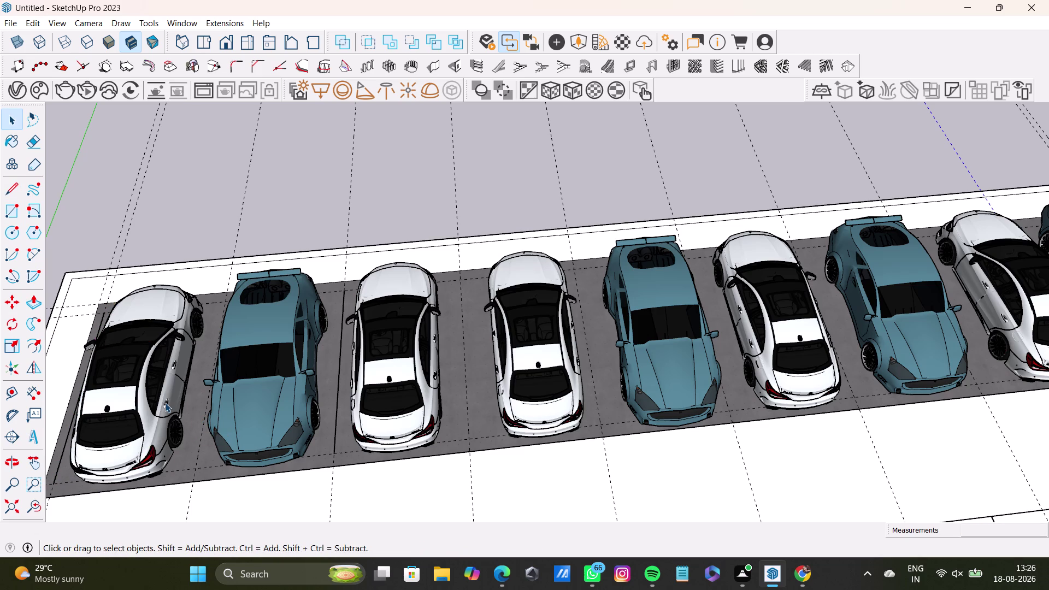
Draw a bay divider line between the first two parked cars.
middle_drag(169, 402, 353, 370)
middle_drag(407, 371, 412, 460)
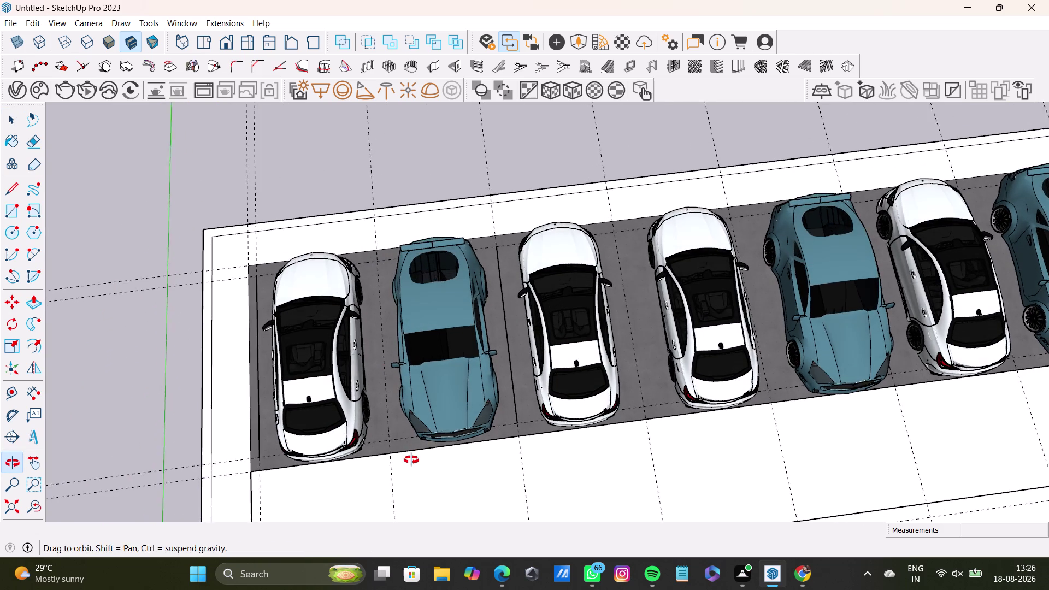
middle_drag(411, 460, 411, 475)
click(8, 191)
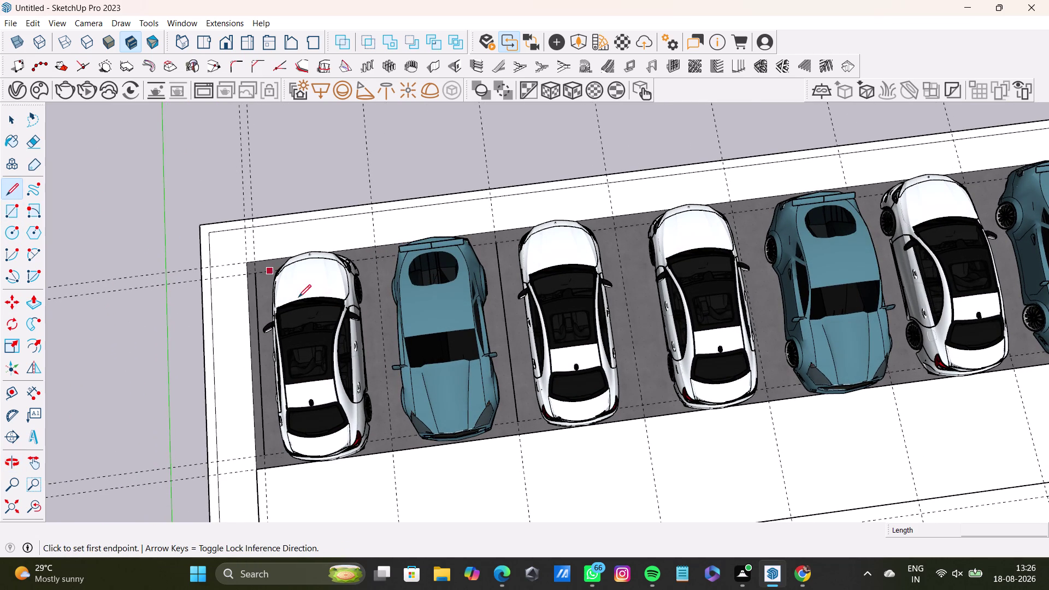
scroll(up, 3)
click(379, 252)
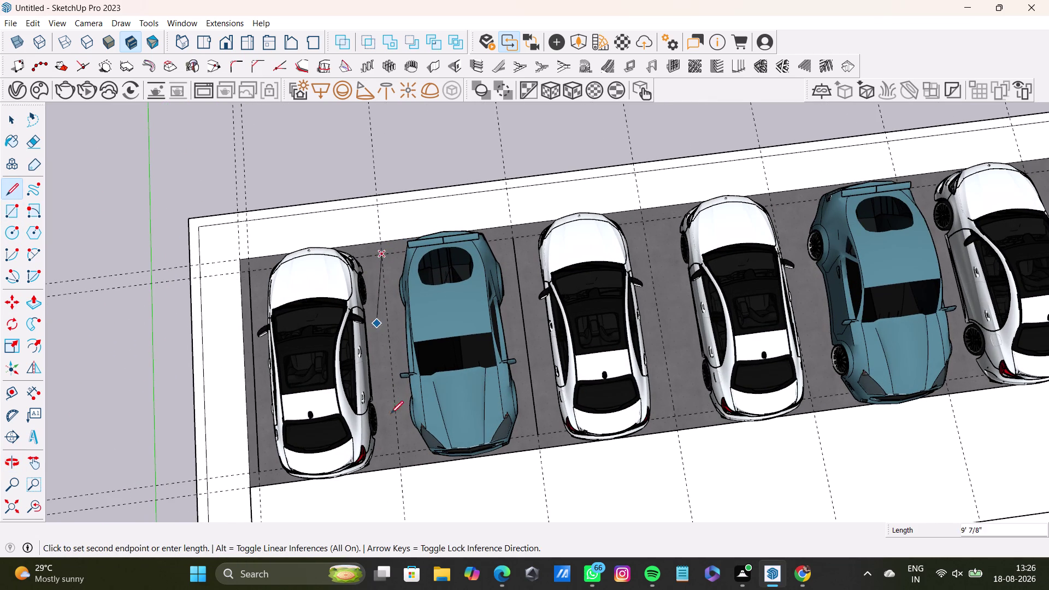
click(405, 453)
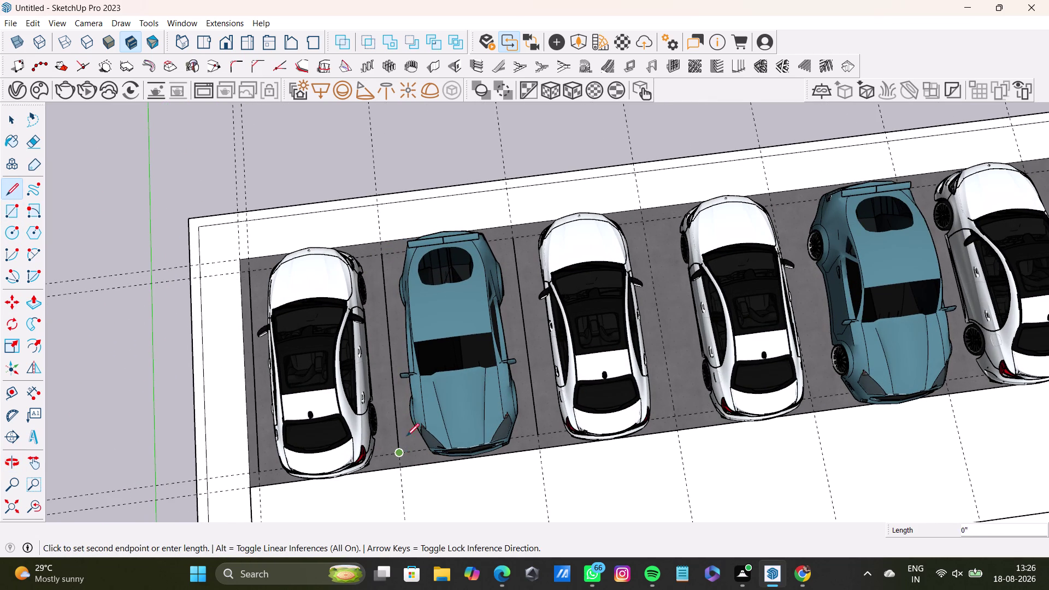
scroll(down, 3)
key(space)
middle_drag(561, 424, 435, 429)
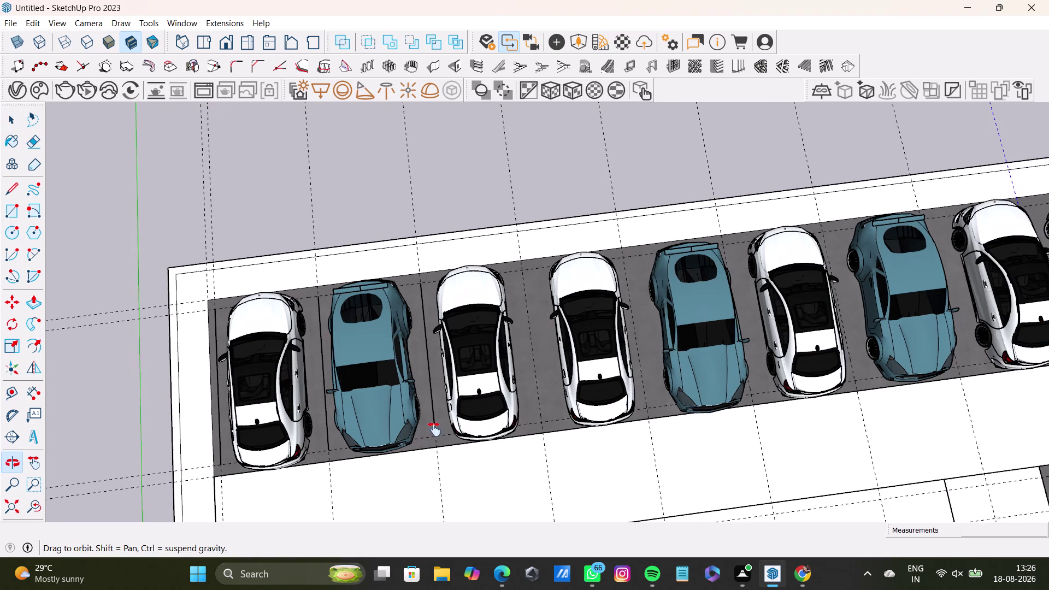
middle_drag(435, 429, 434, 429)
middle_drag(512, 420, 464, 434)
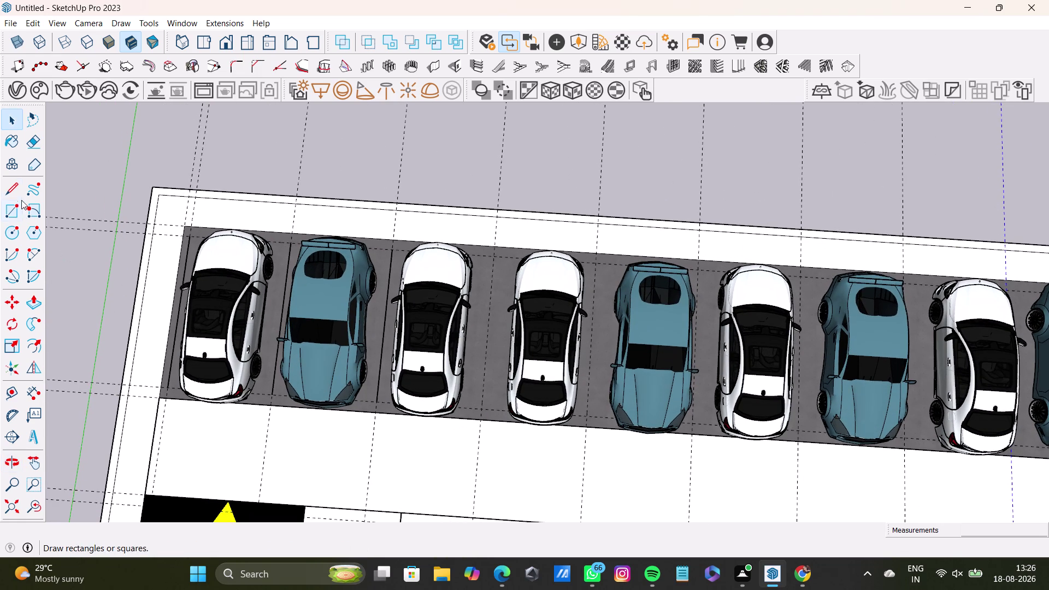
Draw the next divider from the dark strip's top edge to its bottom edge.
click(16, 190)
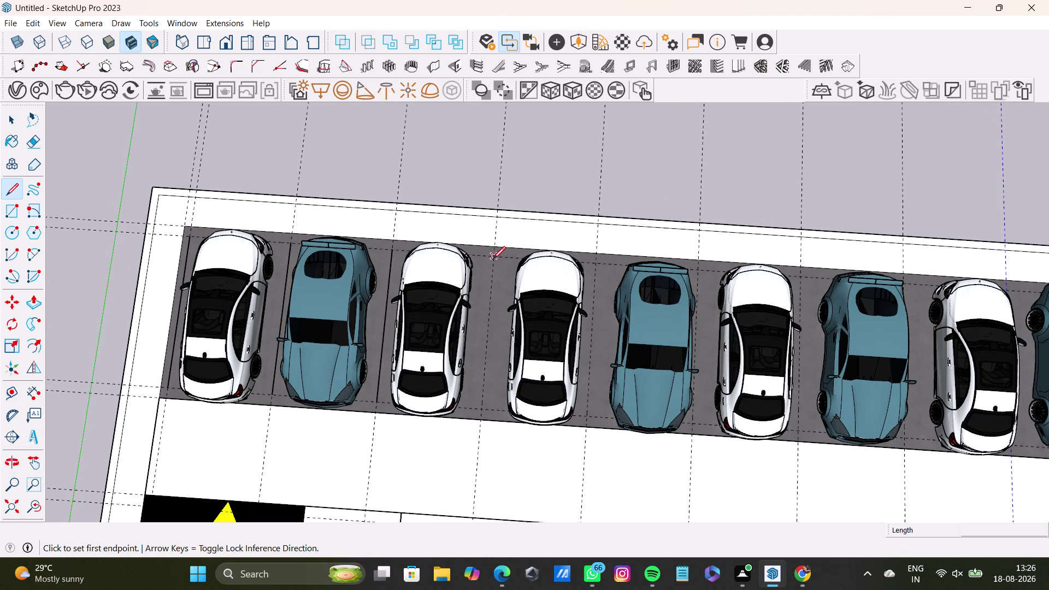
click(493, 259)
click(488, 405)
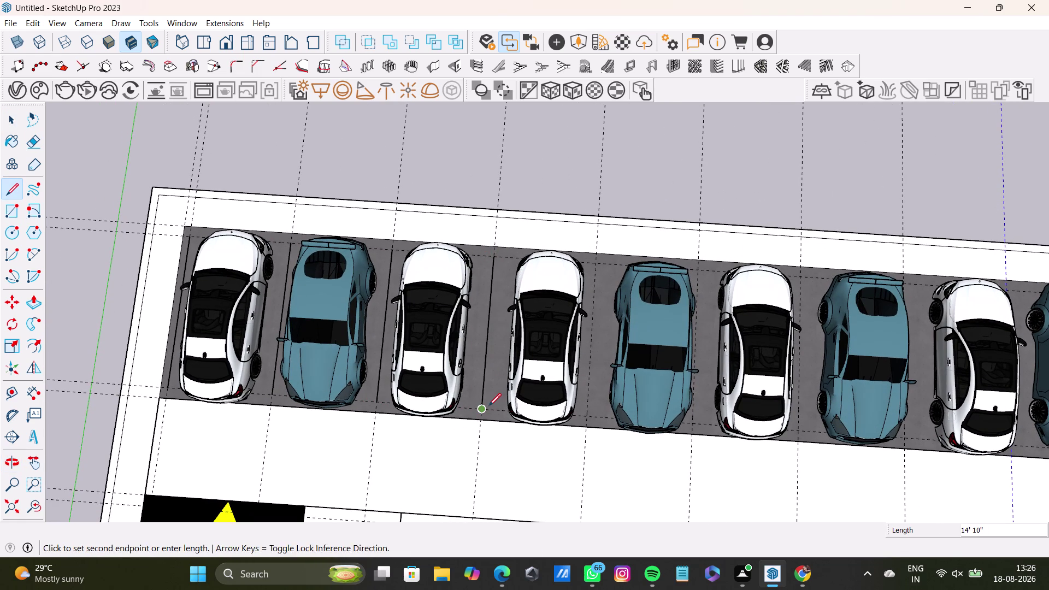
key(space)
scroll(down, 3)
middle_drag(527, 376, 399, 369)
middle_drag(477, 400, 491, 403)
click(10, 187)
scroll(up, 3)
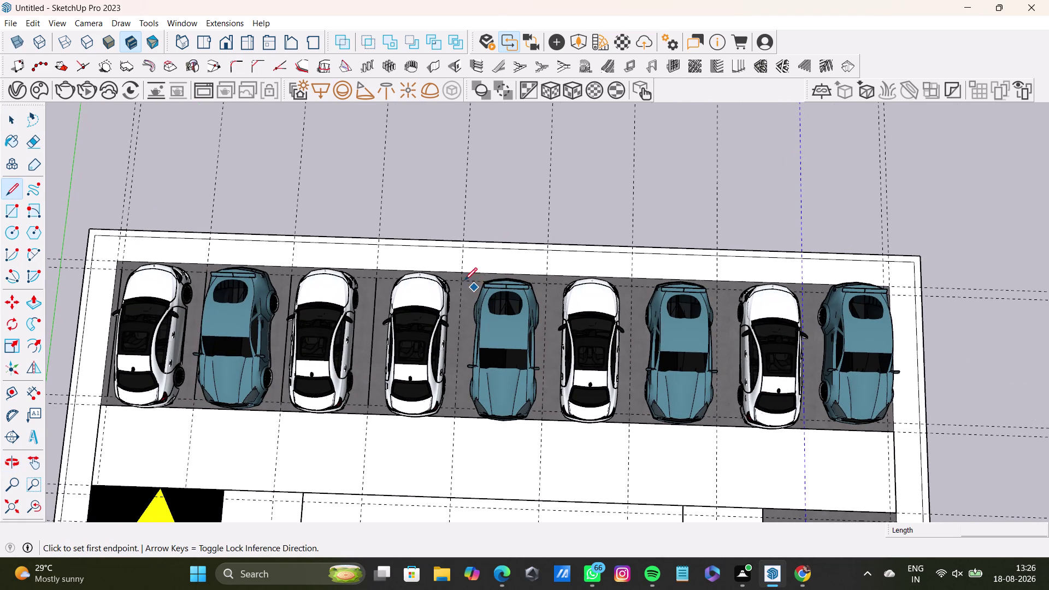
Add dividers between the fourth and fifth cars and between the fifth and sixth.
click(459, 278)
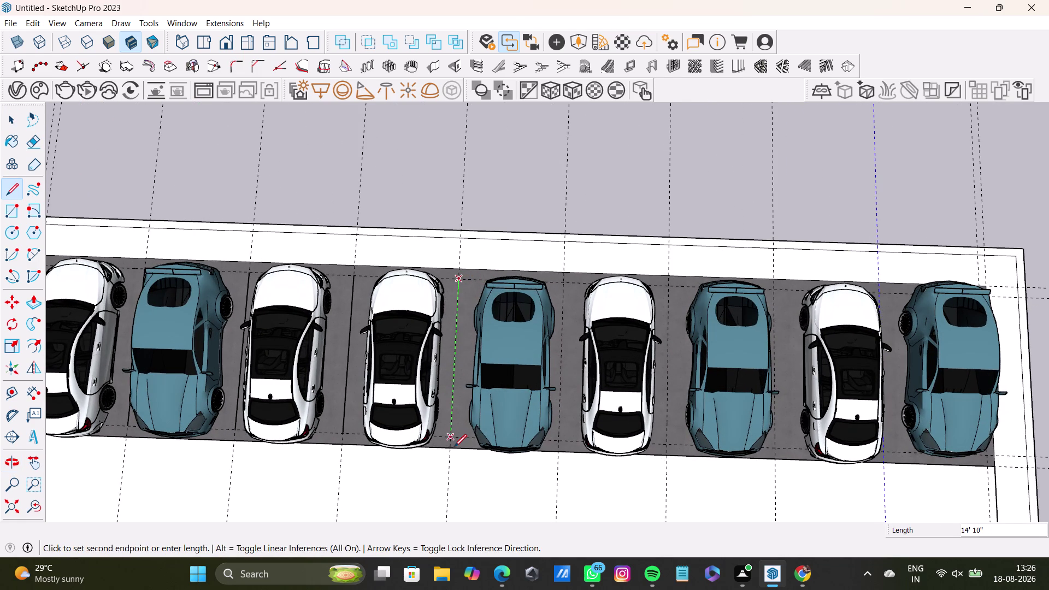
click(452, 442)
key(space)
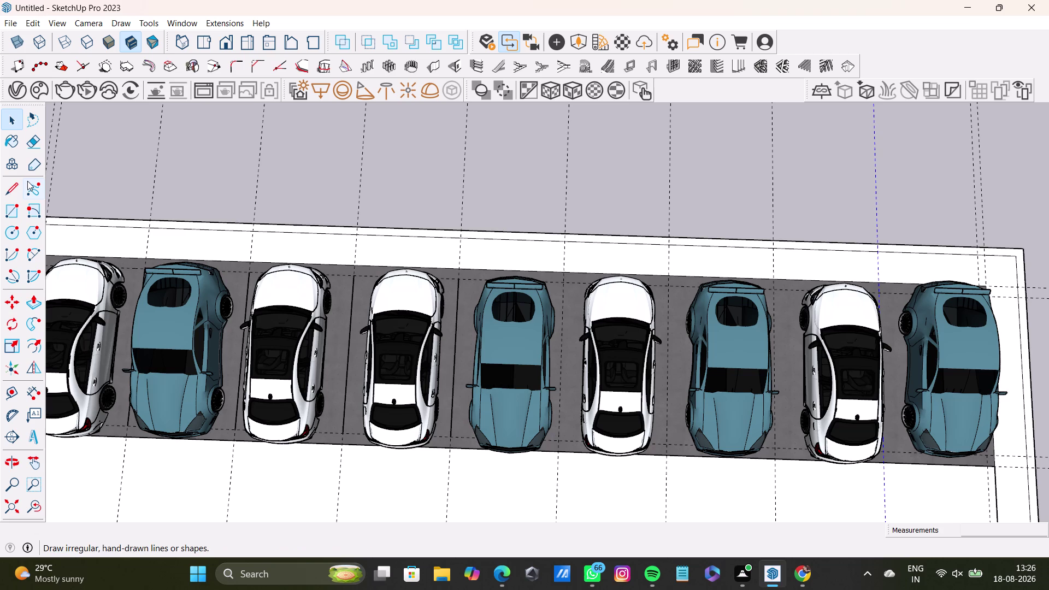
click(13, 191)
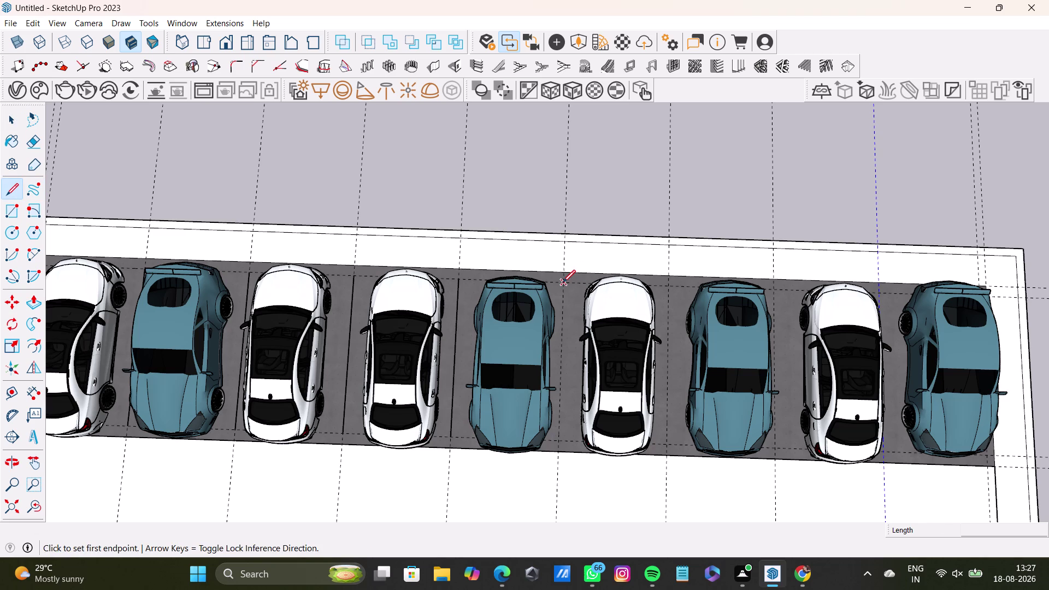
click(562, 283)
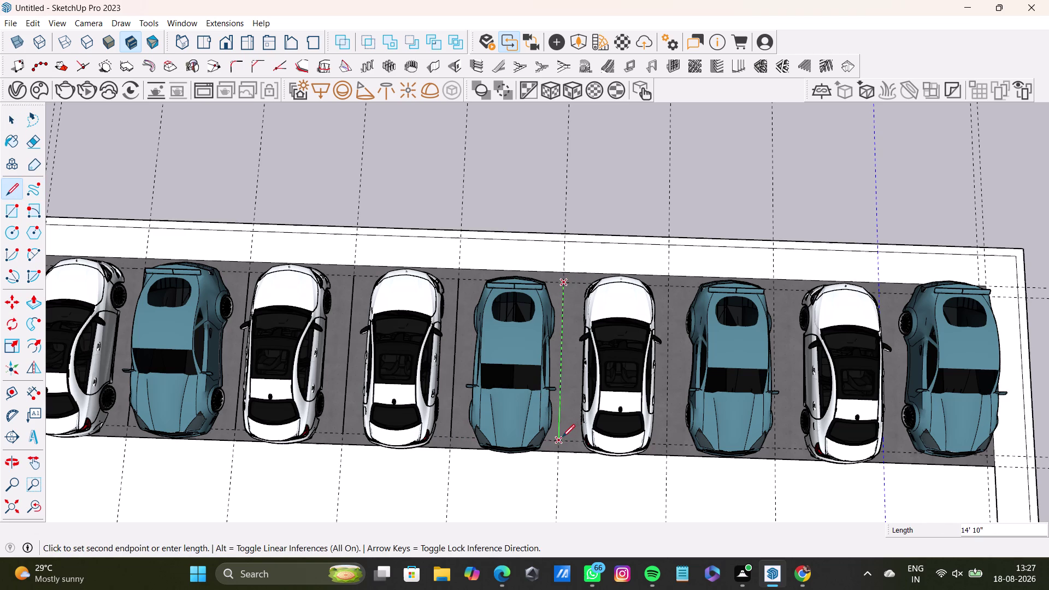
click(562, 437)
key(space)
scroll(down, 3)
middle_drag(599, 405, 575, 397)
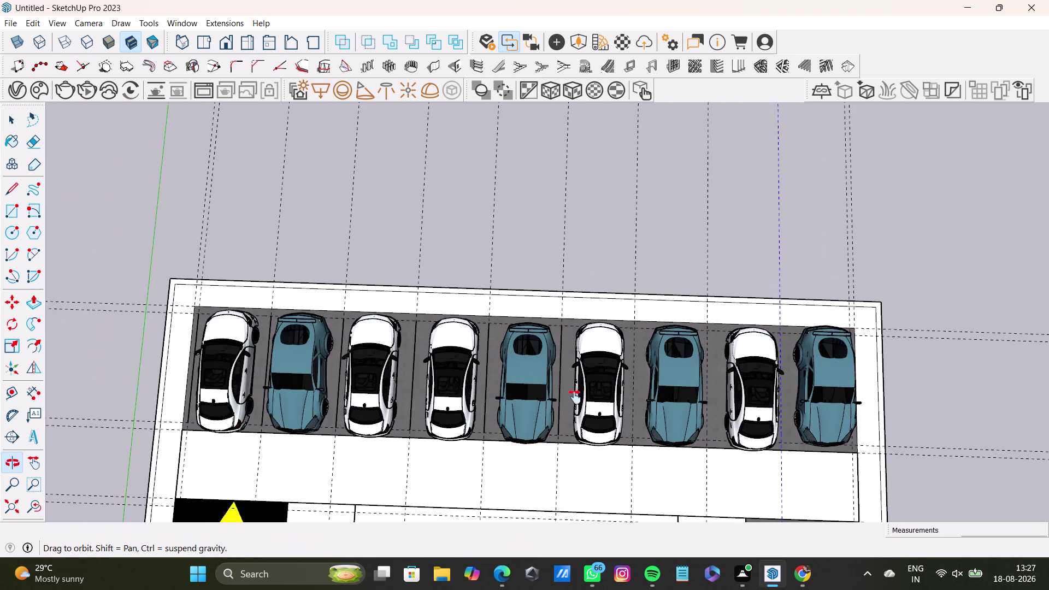
middle_drag(575, 397, 486, 388)
Draw another divider across the strip, farther along the row.
click(8, 188)
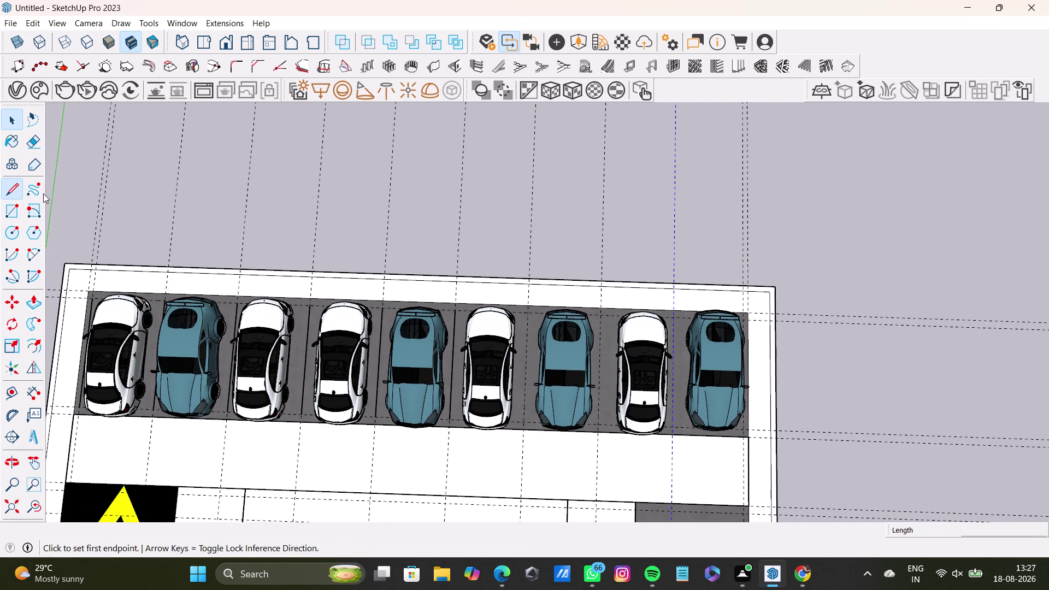
scroll(up, 3)
scroll(up, 3)
click(527, 317)
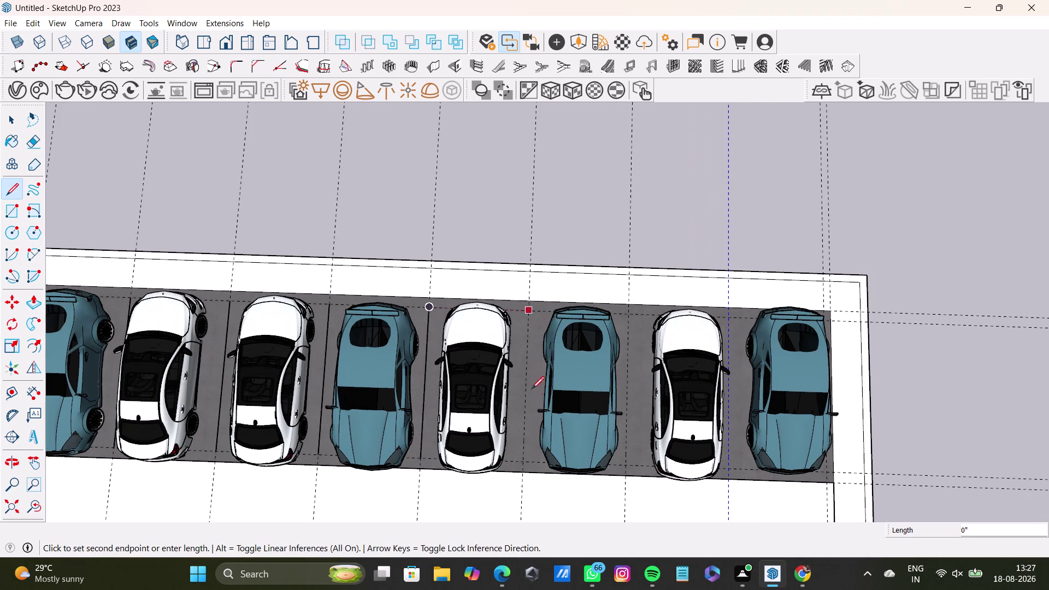
click(520, 463)
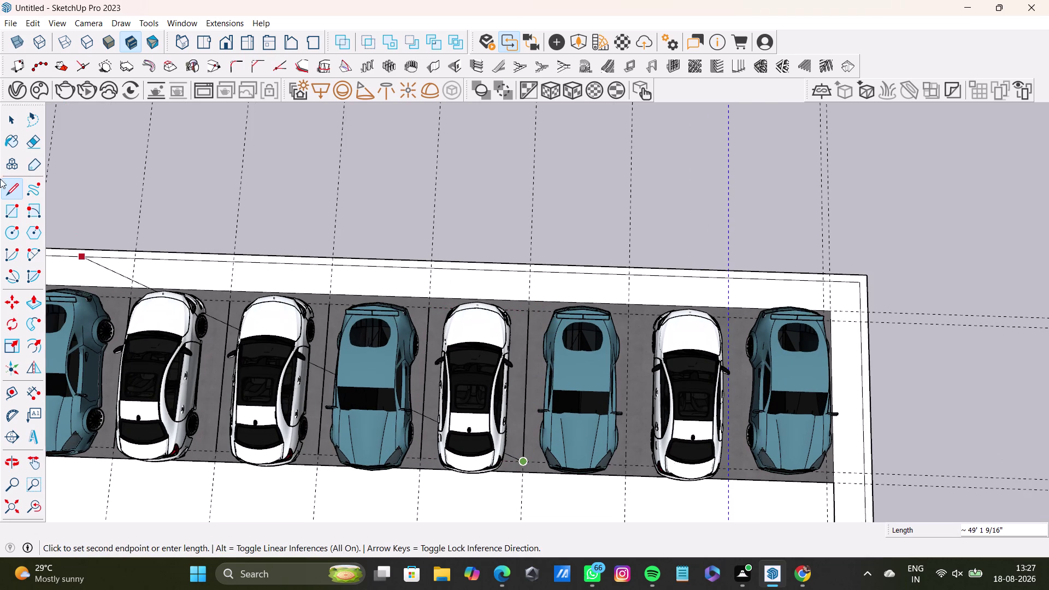
click(3, 187)
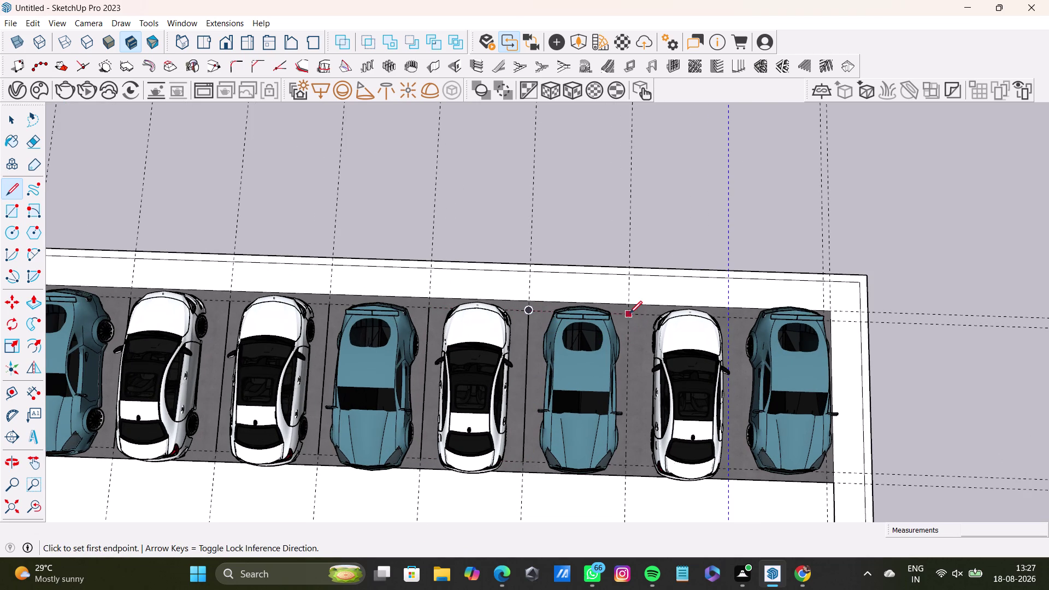
Add dividers between the sixth and seventh cars and between the last two cars.
click(629, 314)
click(628, 464)
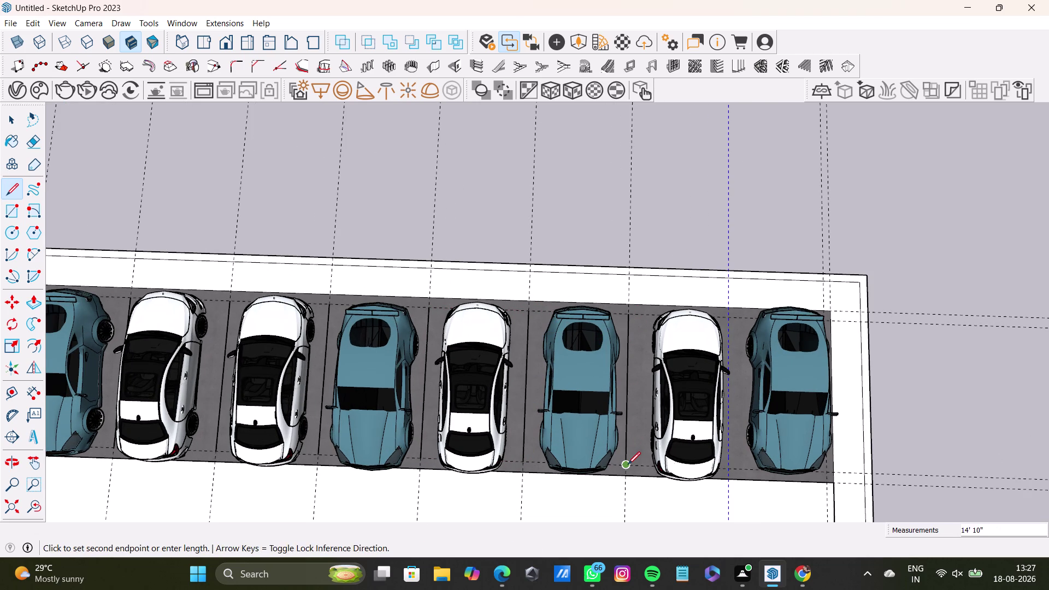
key(space)
click(7, 190)
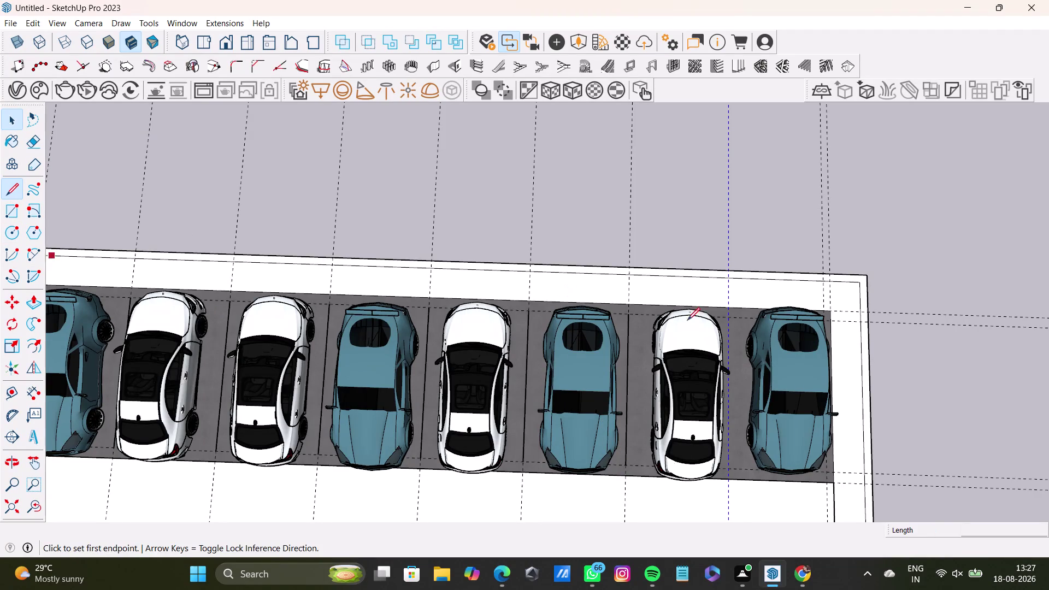
middle_drag(787, 356, 711, 333)
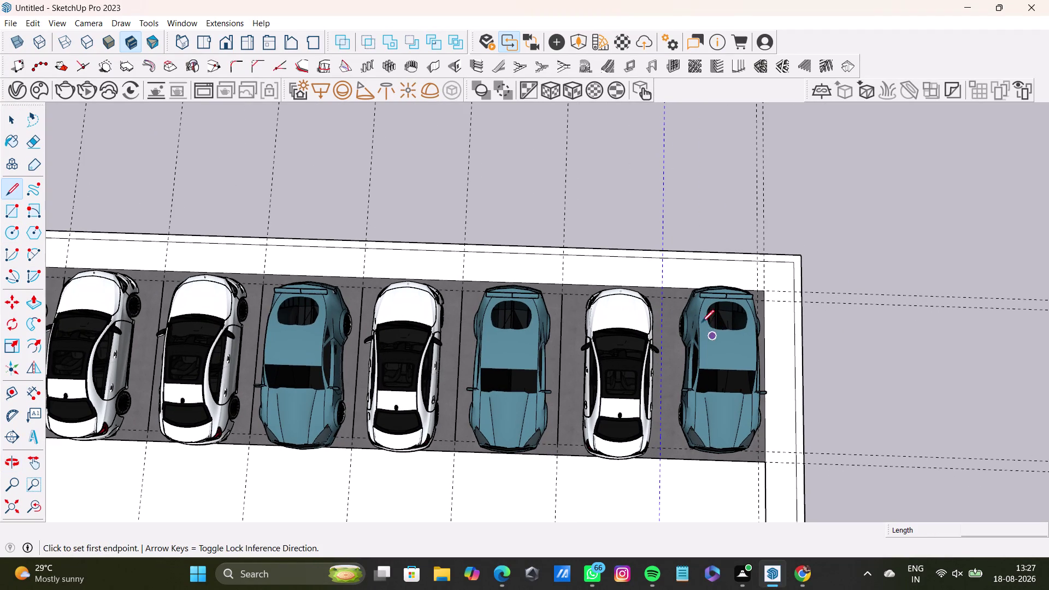
click(662, 300)
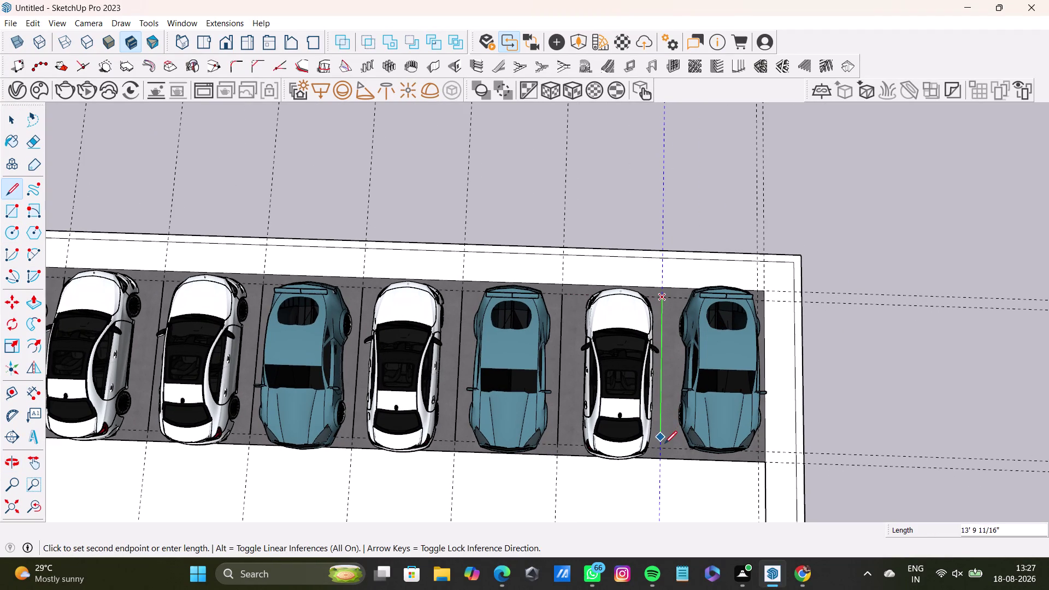
click(663, 446)
key(space)
scroll(down, 3)
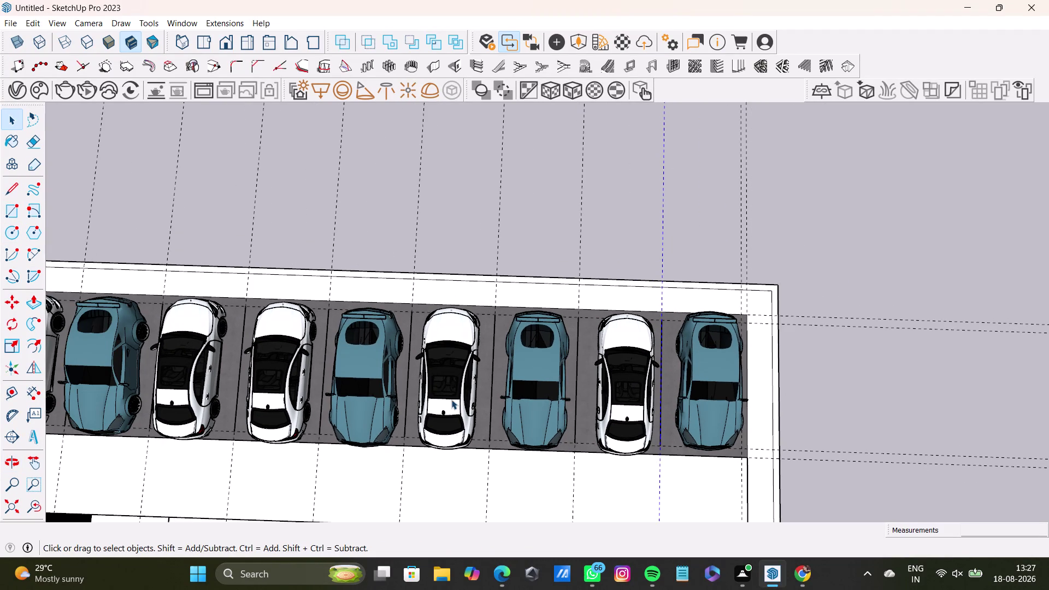
scroll(down, 3)
scroll(down, 3)
middle_drag(264, 368, 318, 361)
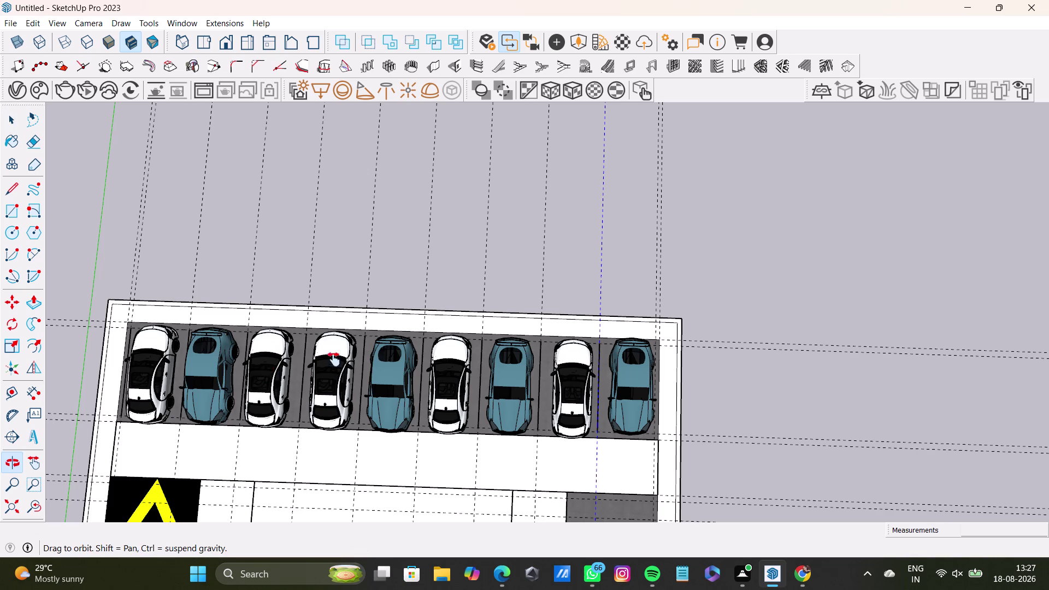
Orbit and zoom around the parking layout until the grey side strip is in view.
middle_drag(318, 361, 422, 382)
scroll(up, 3)
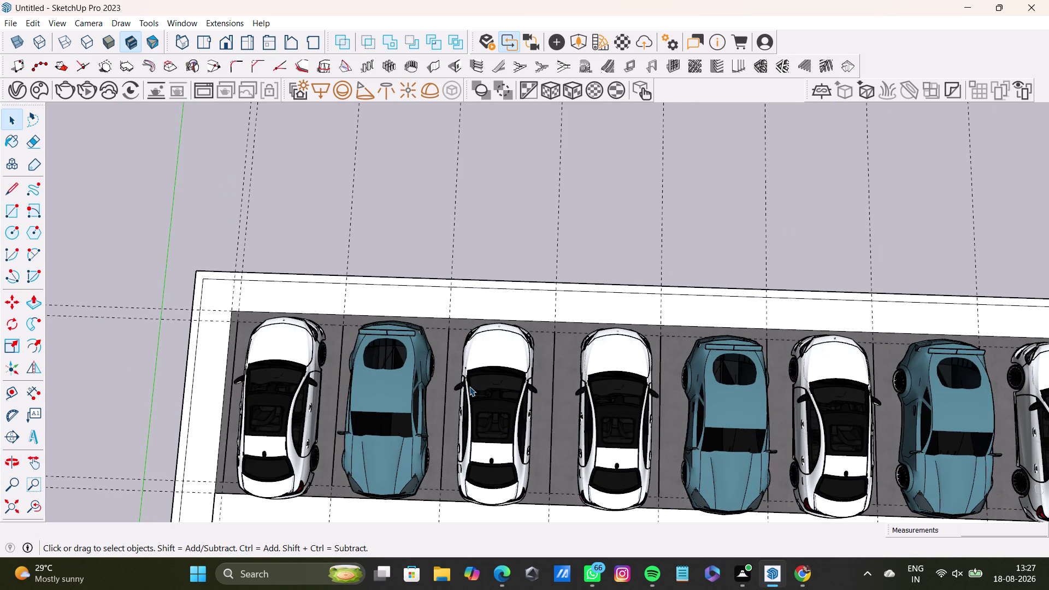
scroll(down, 3)
scroll(down, 3)
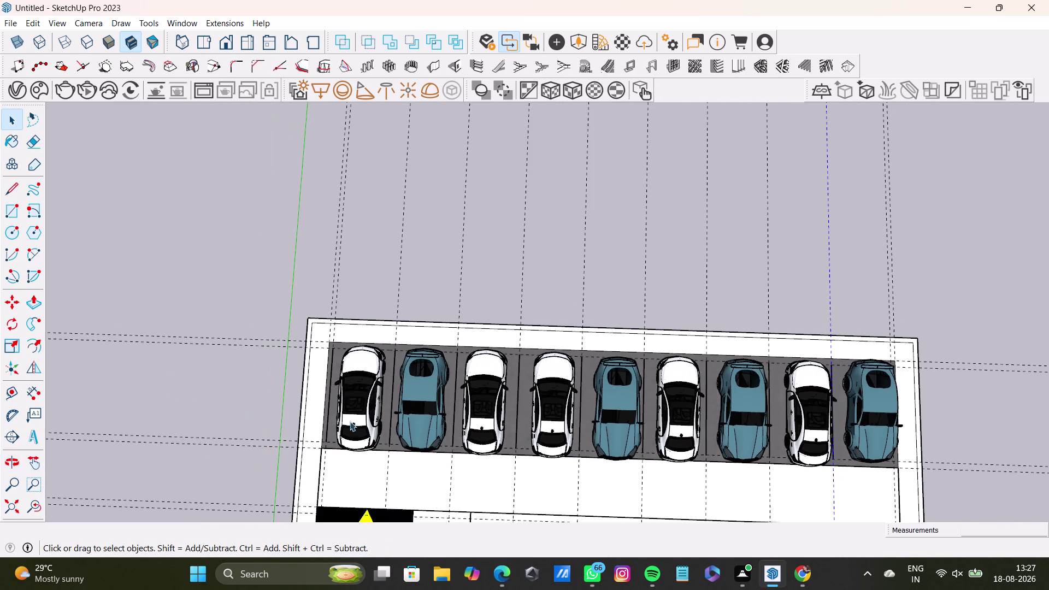
scroll(up, 3)
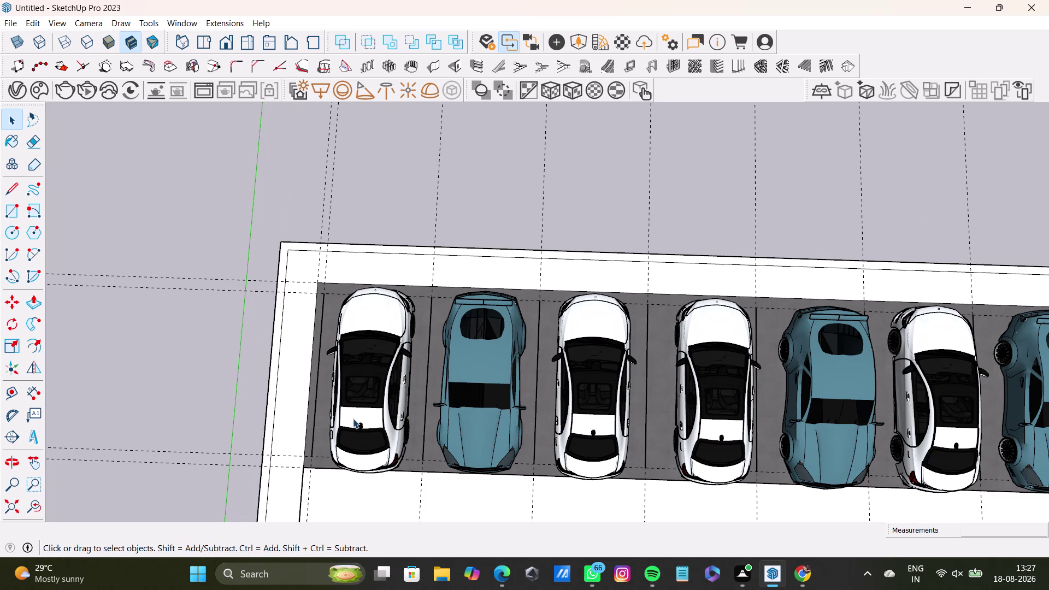
scroll(down, 3)
scroll(down, 3)
middle_drag(471, 433, 460, 388)
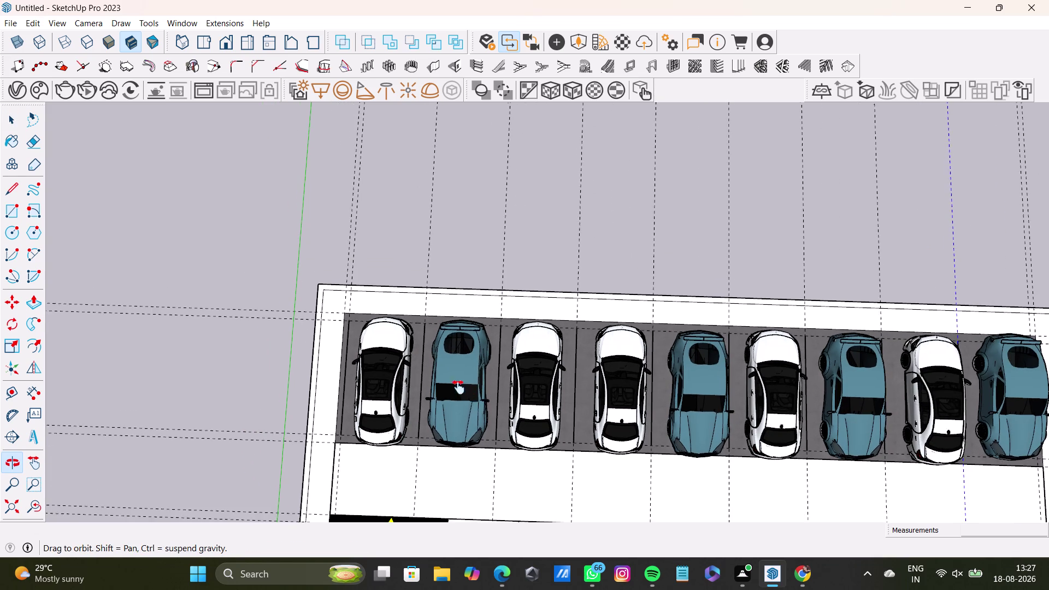
middle_drag(460, 388, 339, 397)
middle_drag(415, 419, 454, 316)
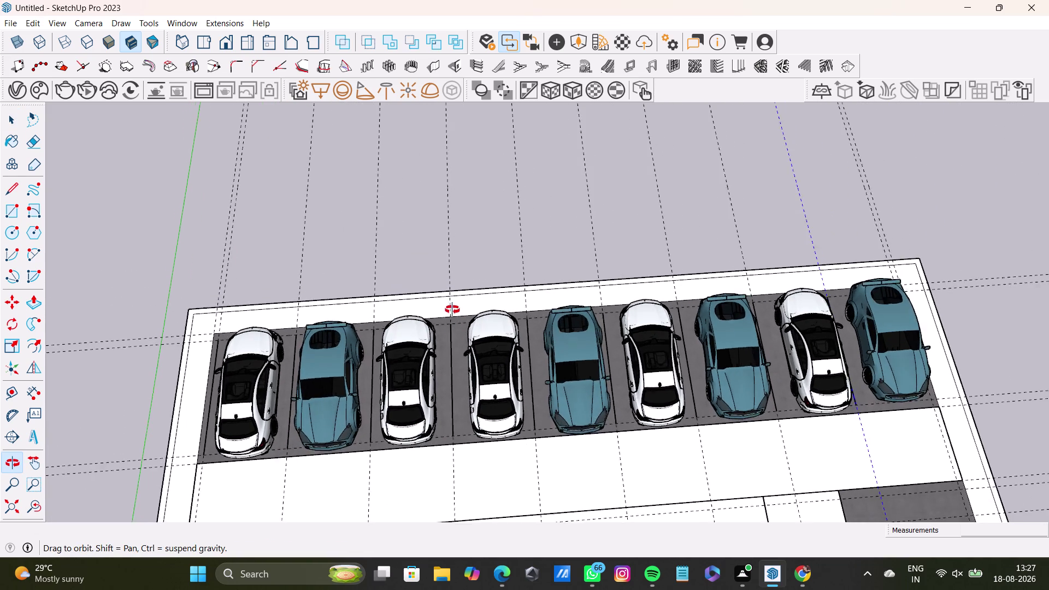
middle_drag(453, 315, 422, 433)
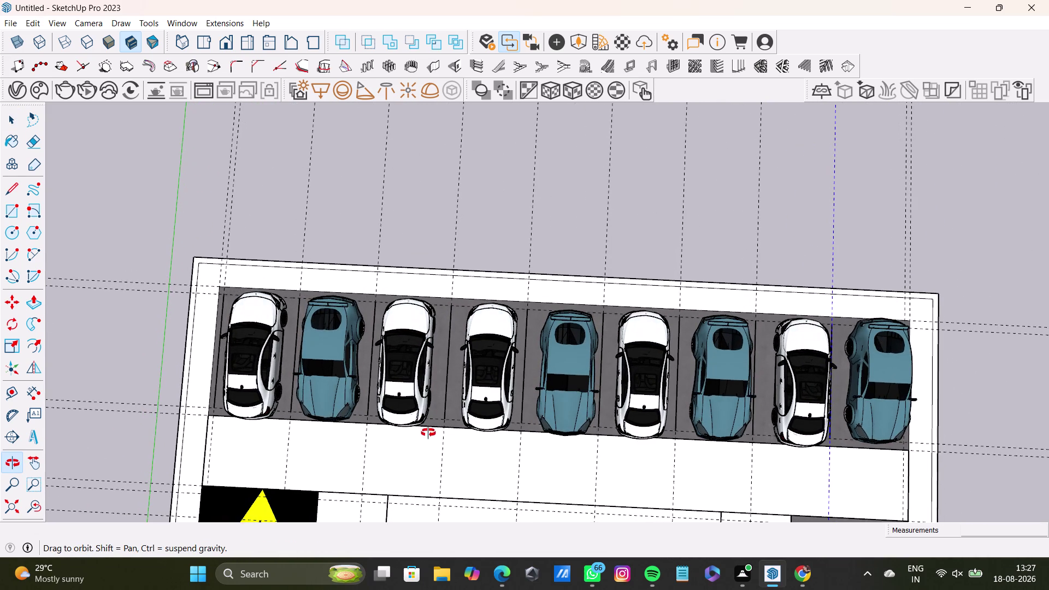
middle_drag(533, 425, 384, 265)
scroll(down, 3)
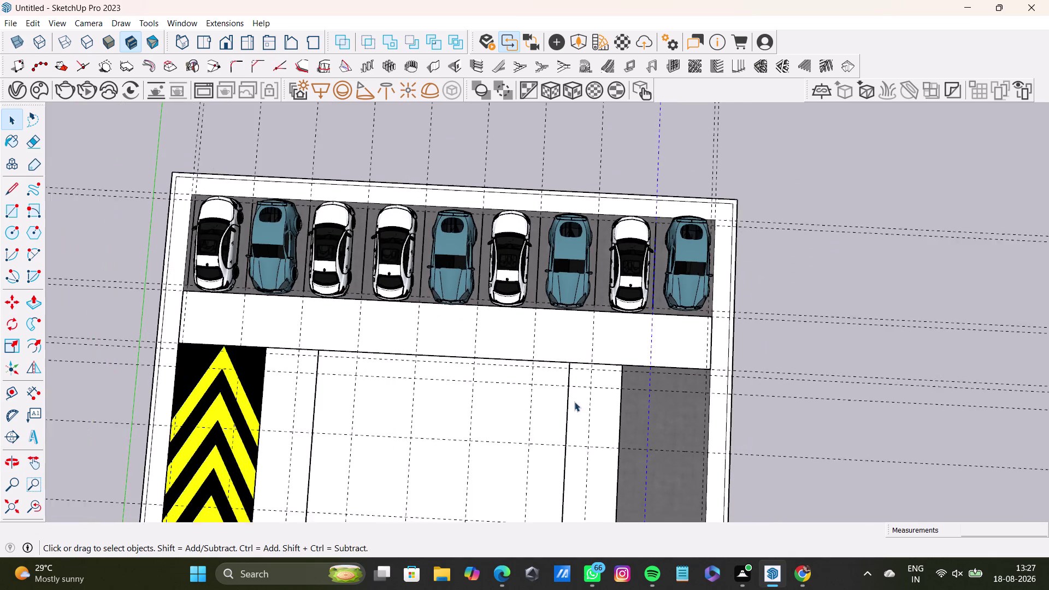
middle_drag(584, 401, 569, 320)
scroll(up, 3)
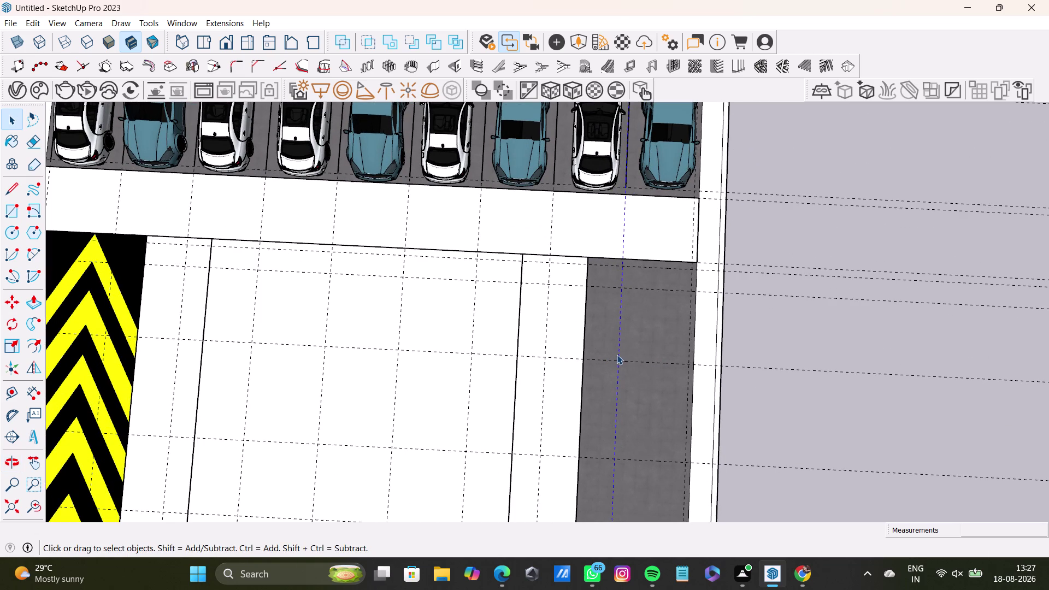
Select and delete an element beside the grey side strip.
click(617, 357)
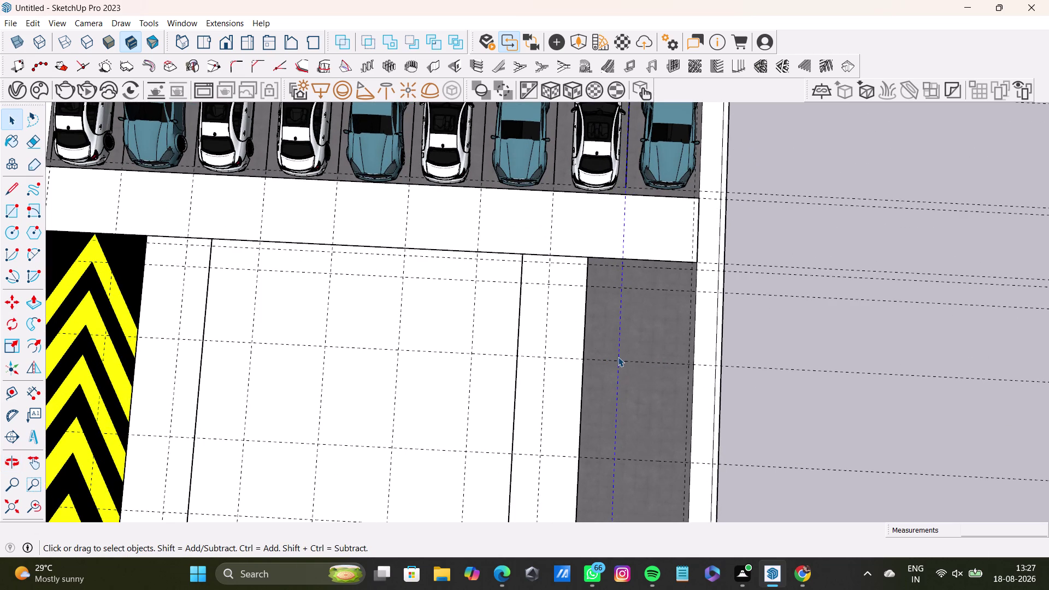
key(Delete)
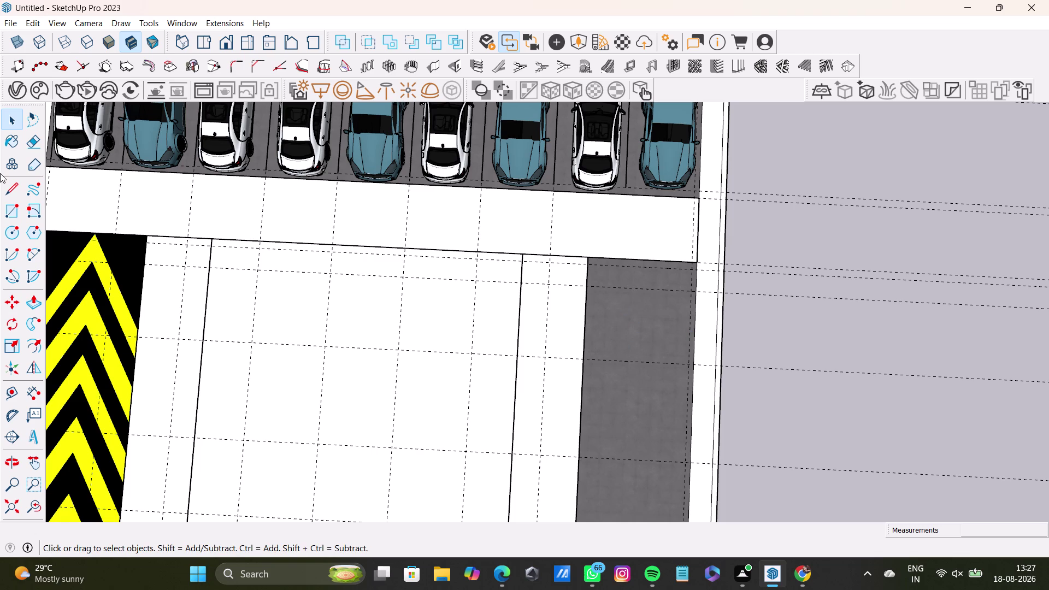
click(8, 191)
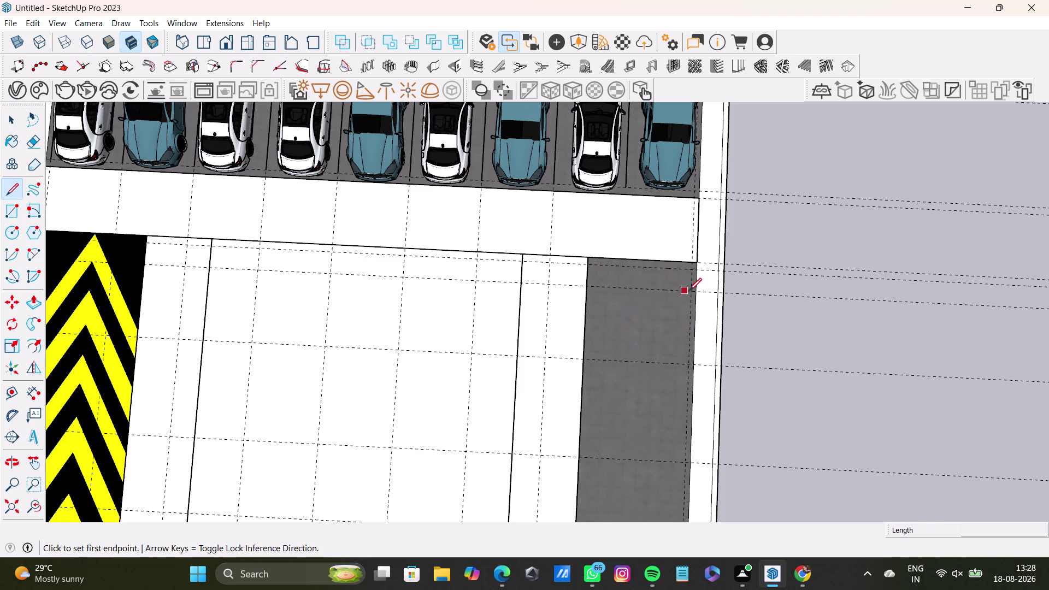
Draw a line across the grey strip starting from its right edge.
click(688, 291)
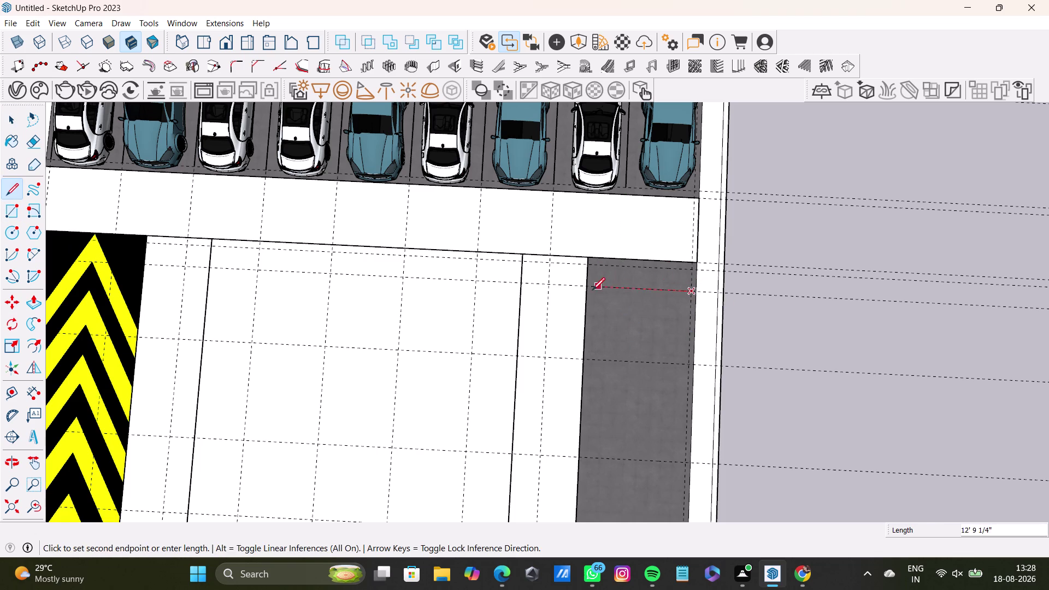
click(582, 289)
key(space)
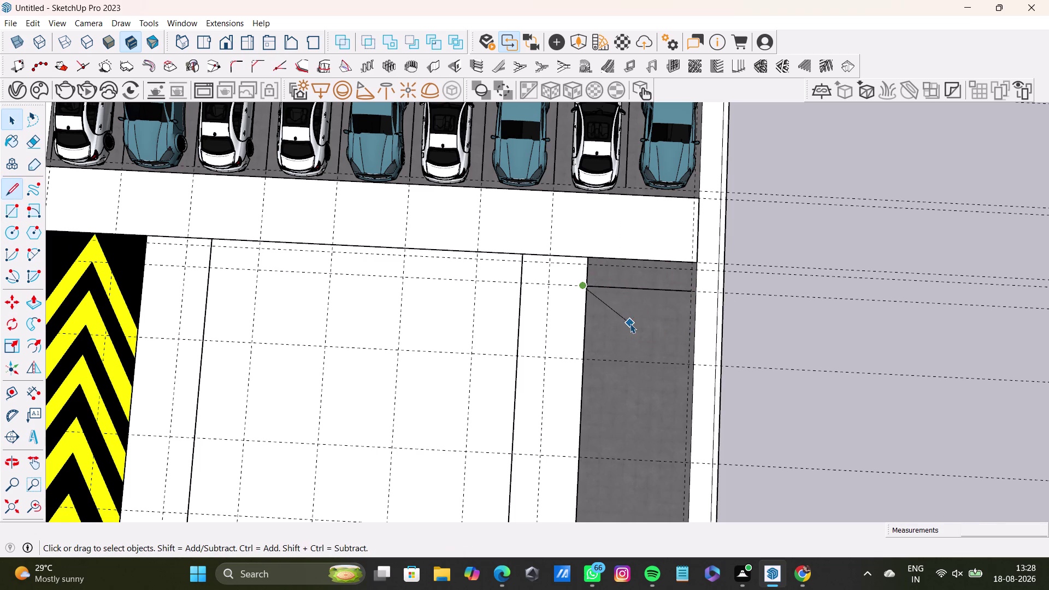
scroll(up, 3)
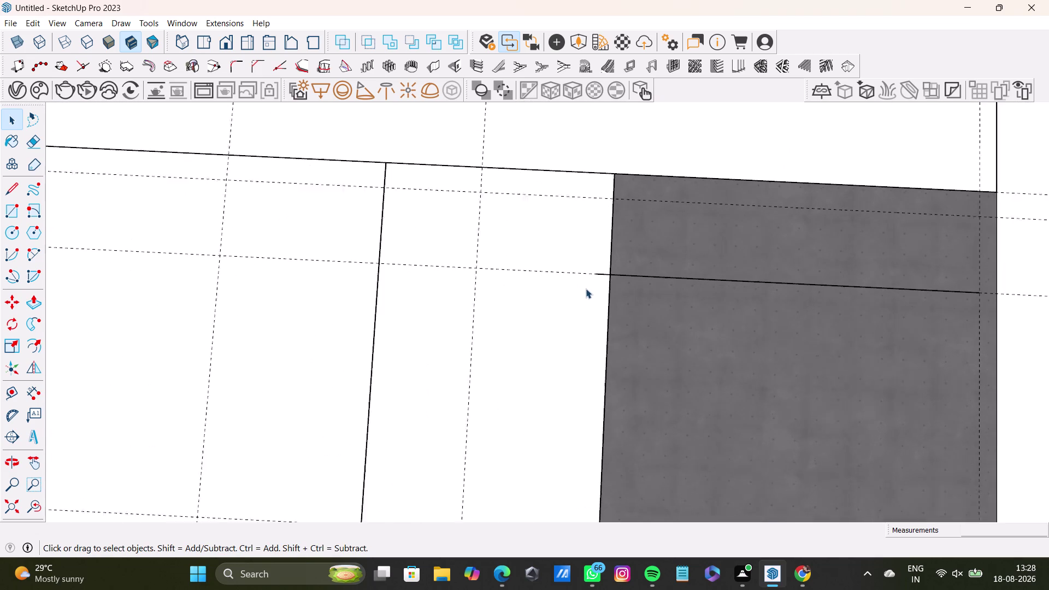
scroll(up, 3)
Select and delete the stray edges across the grey strip, then zoom out.
click(602, 272)
click(603, 273)
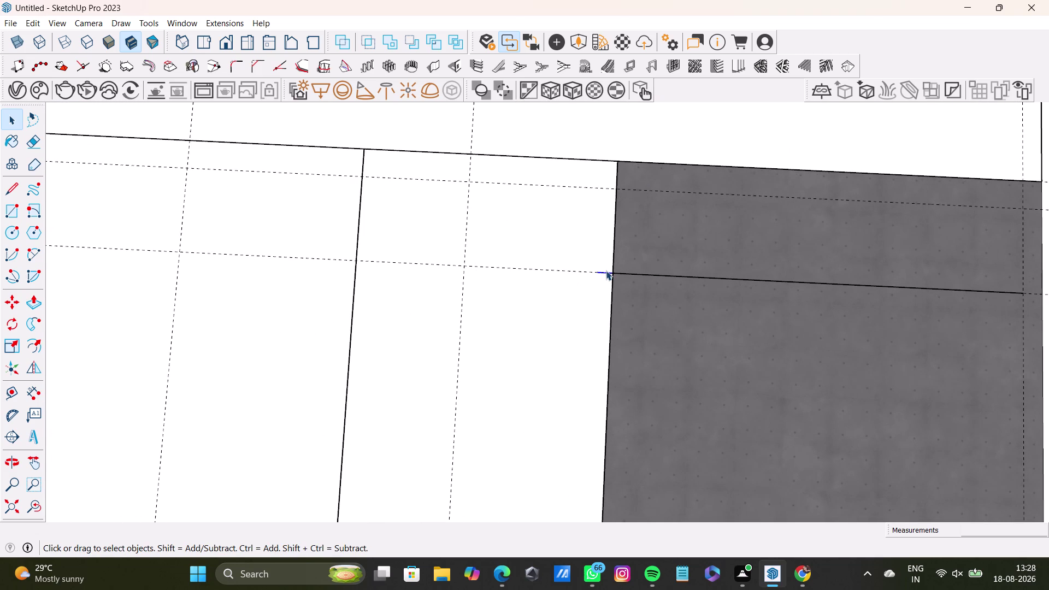
click(674, 277)
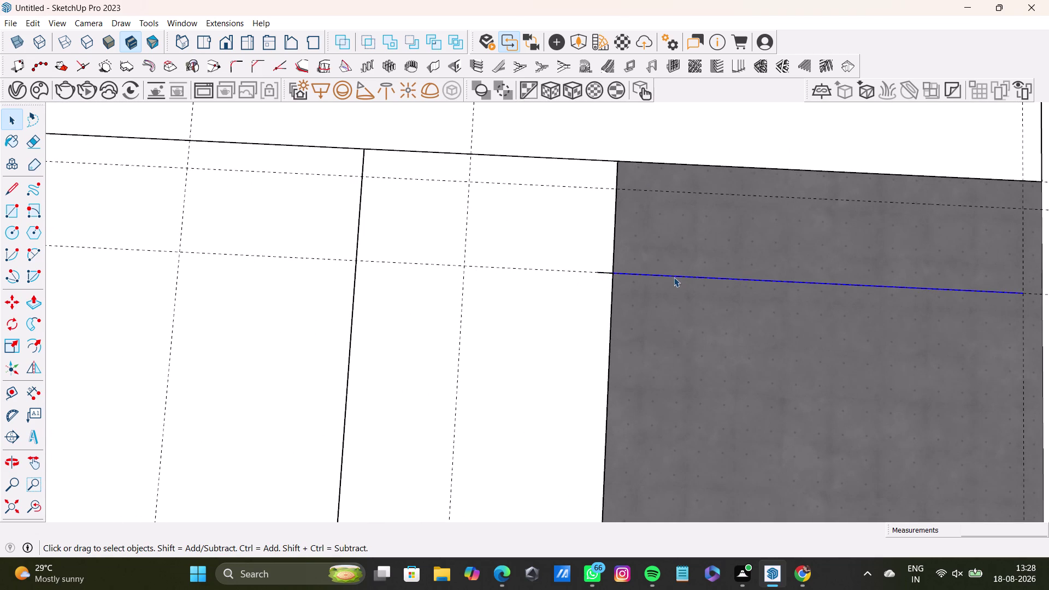
key(Delete)
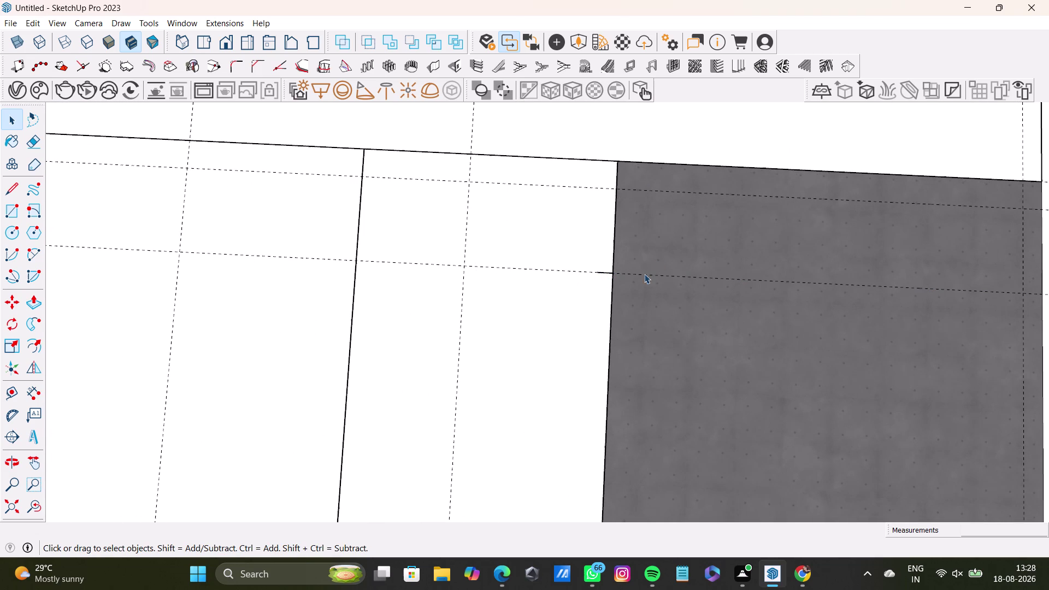
click(605, 271)
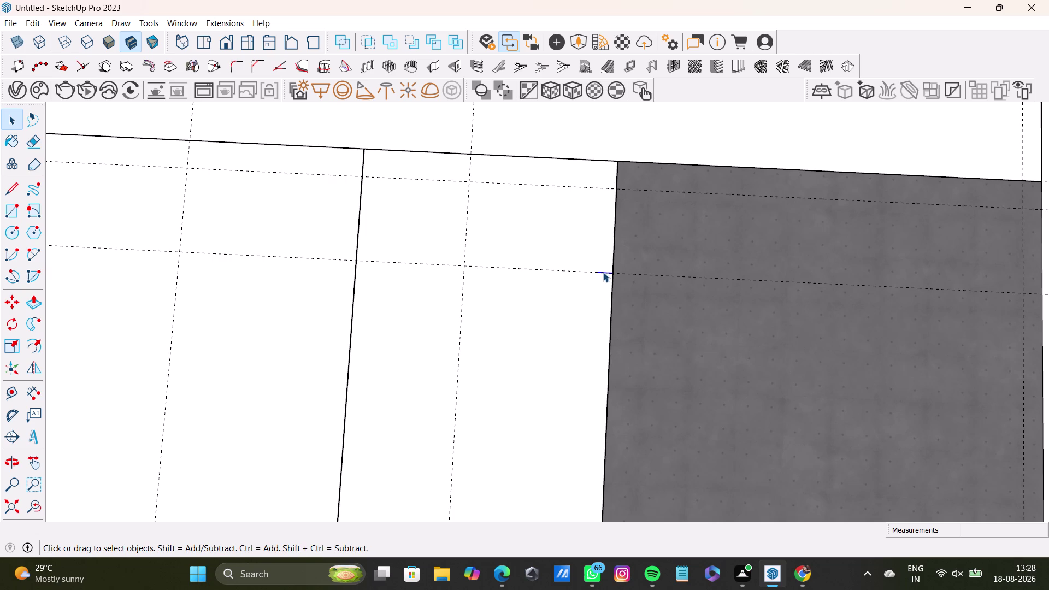
key(Delete)
scroll(down, 3)
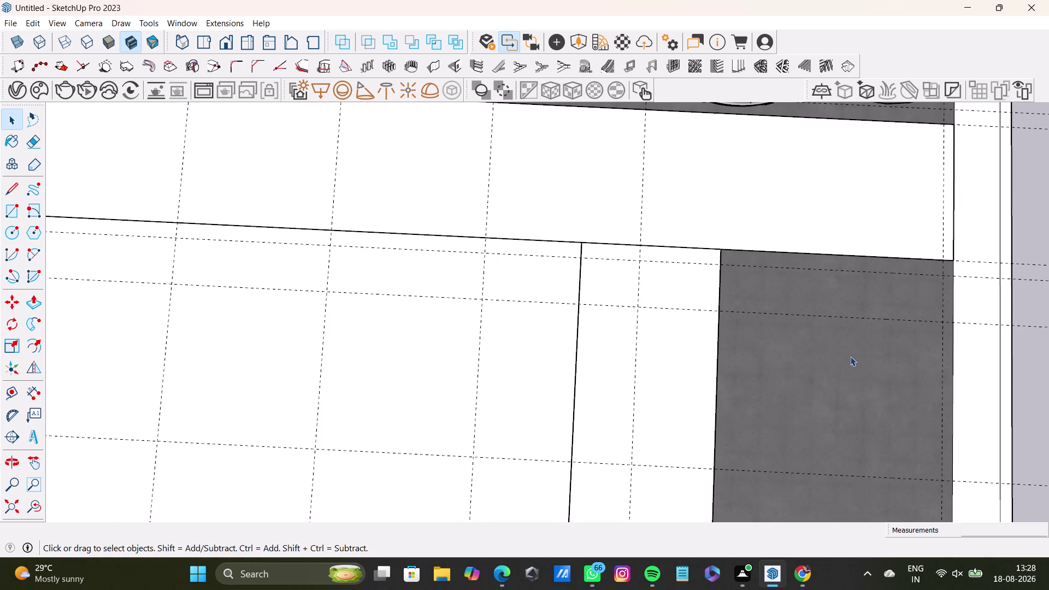
middle_drag(861, 403, 881, 426)
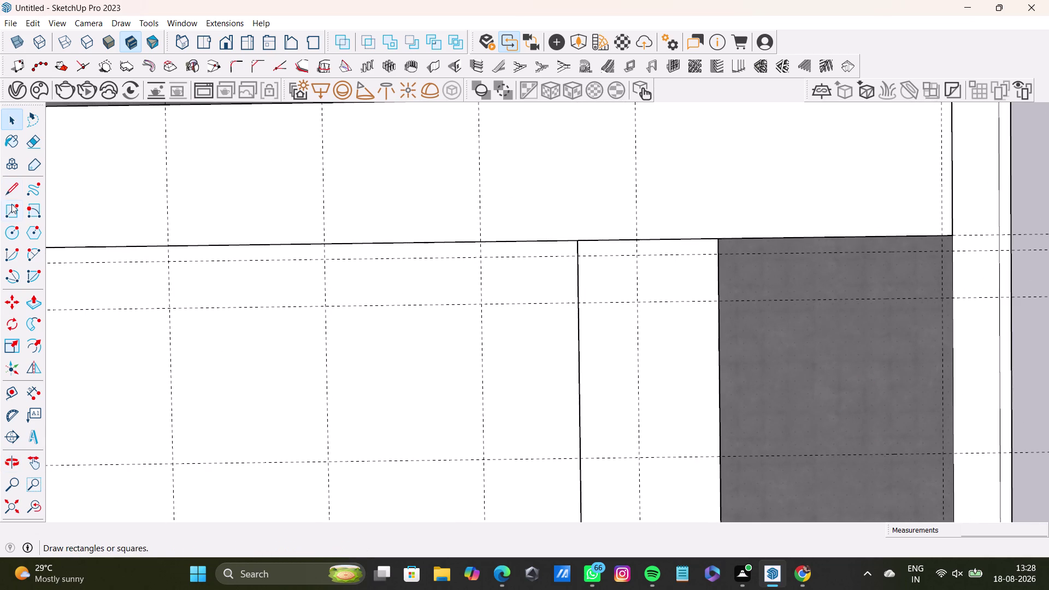
Draw the first divider across the grey strip, from its left side to its right.
click(8, 193)
click(719, 301)
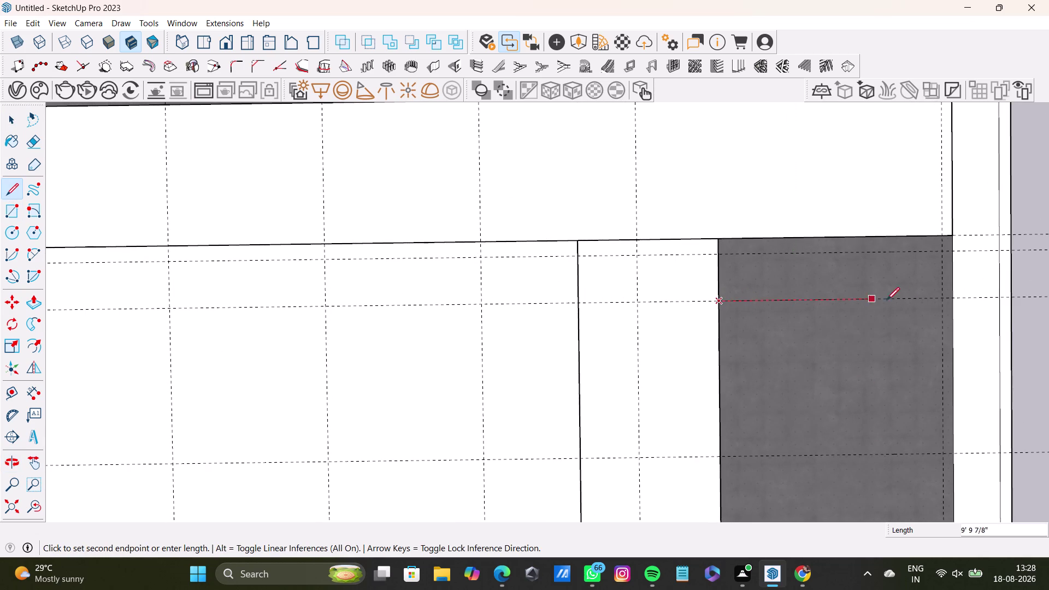
click(942, 296)
key(space)
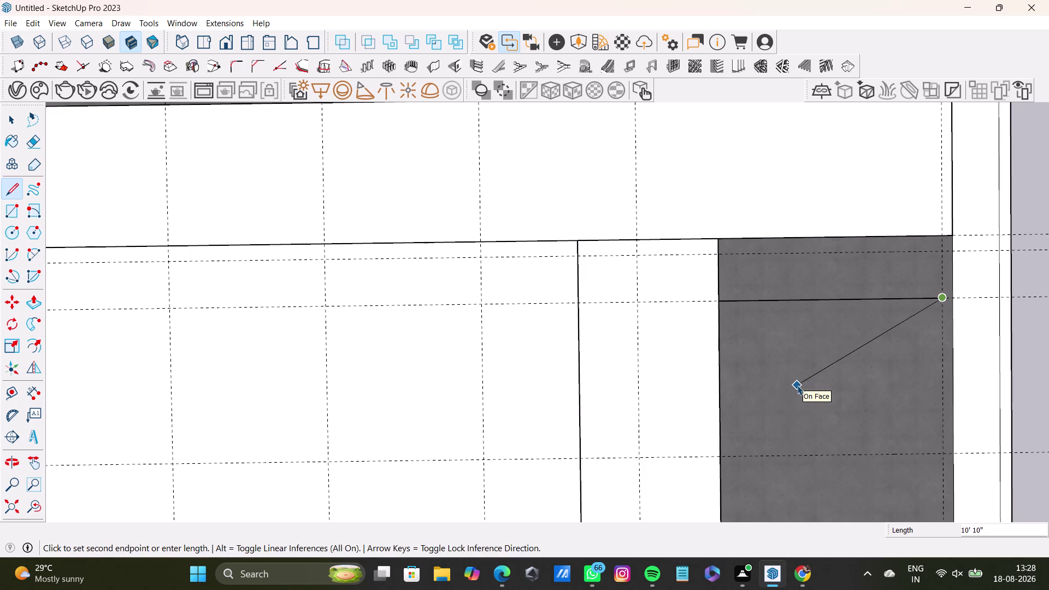
scroll(down, 3)
scroll(down, 3)
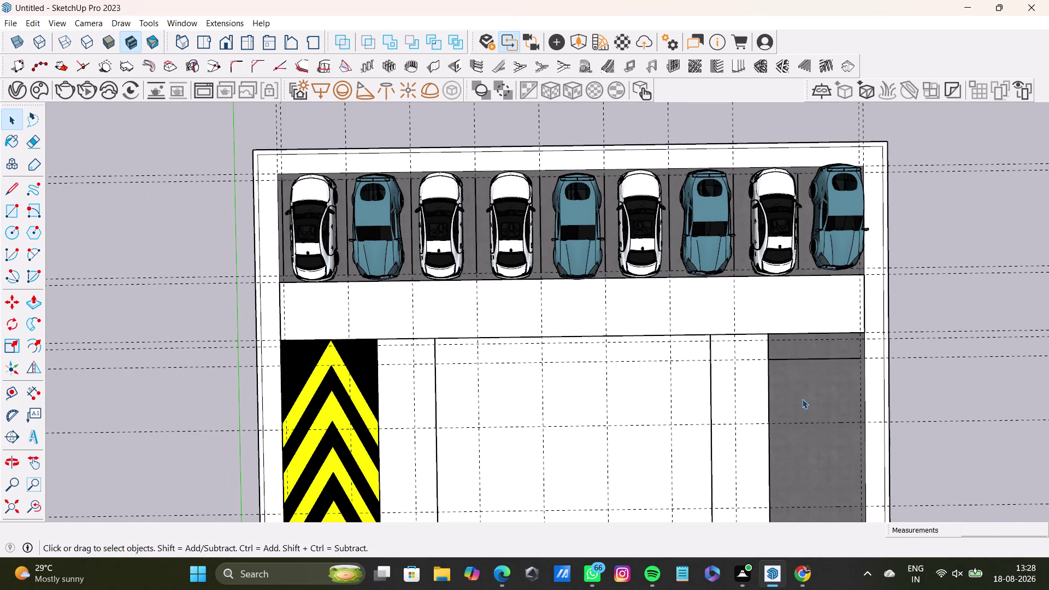
Draw a second divider across the grey strip, lower down.
click(15, 191)
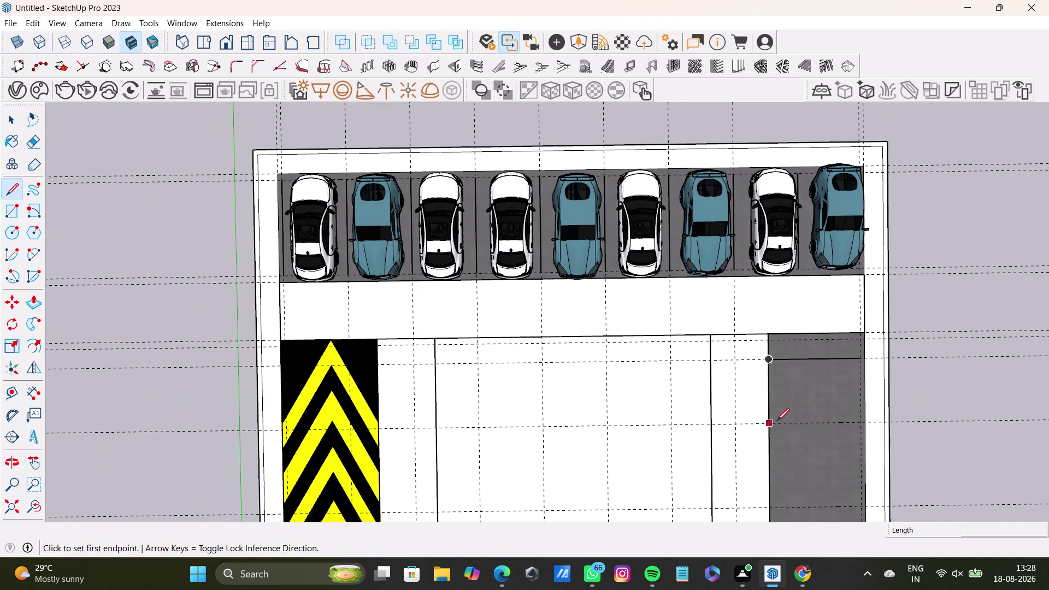
scroll(up, 3)
click(769, 415)
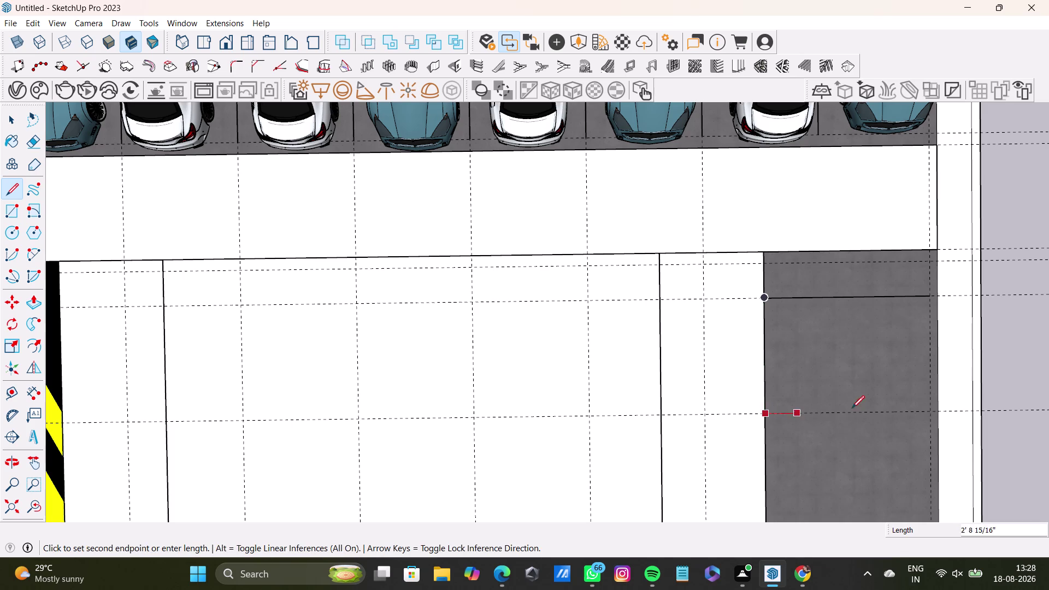
click(928, 413)
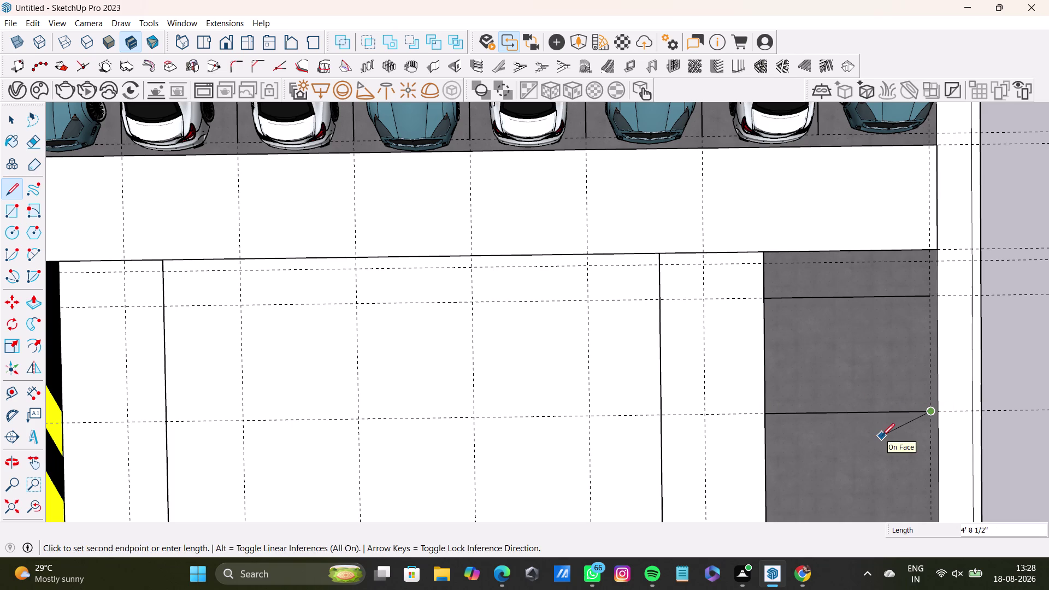
key(space)
scroll(down, 3)
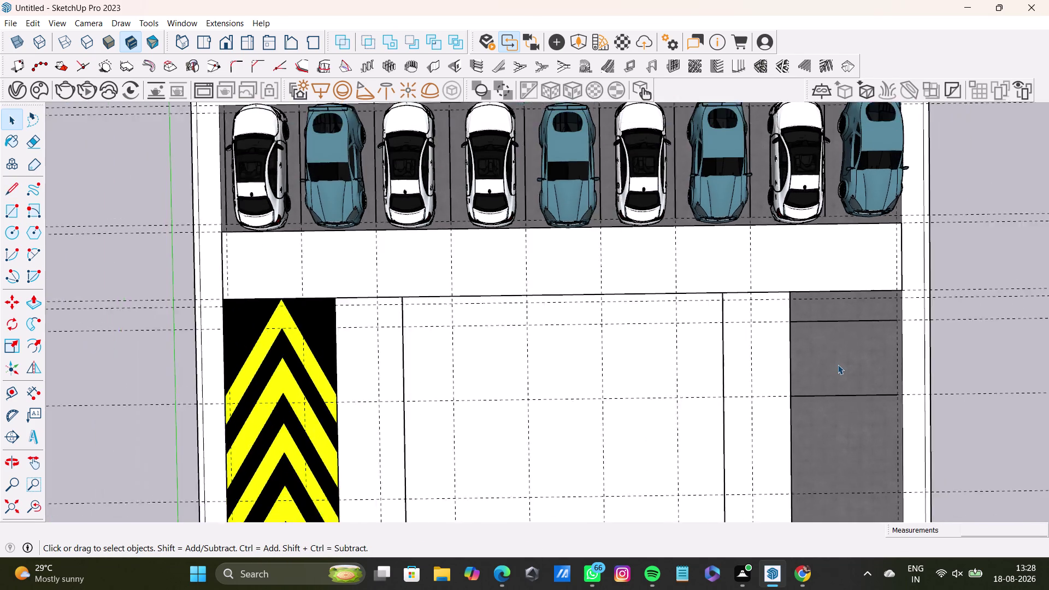
scroll(down, 3)
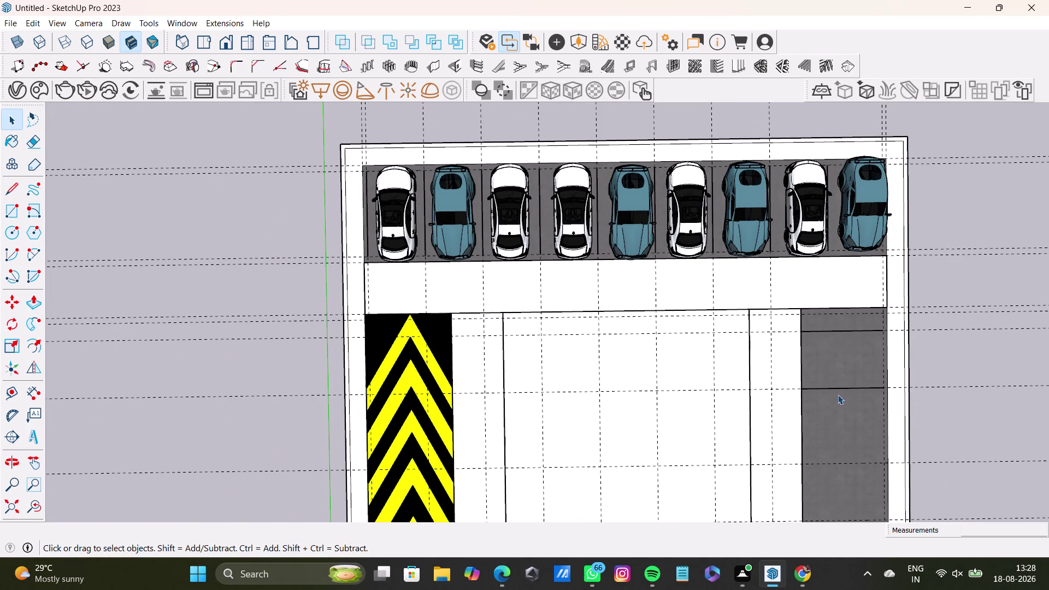
middle_drag(842, 397, 713, 277)
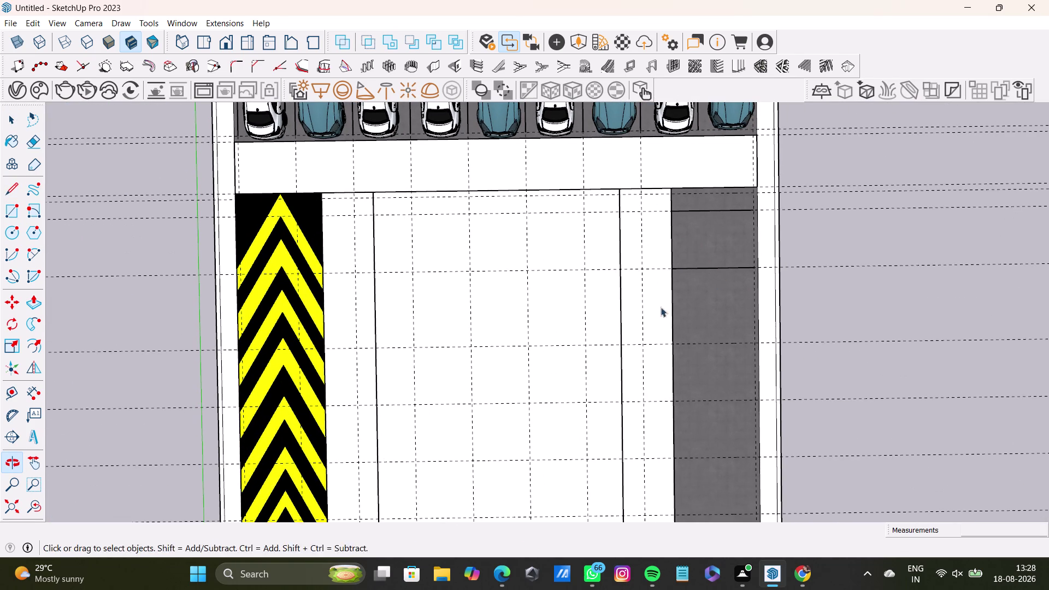
Add third and fourth dividers across the grey strip.
click(12, 187)
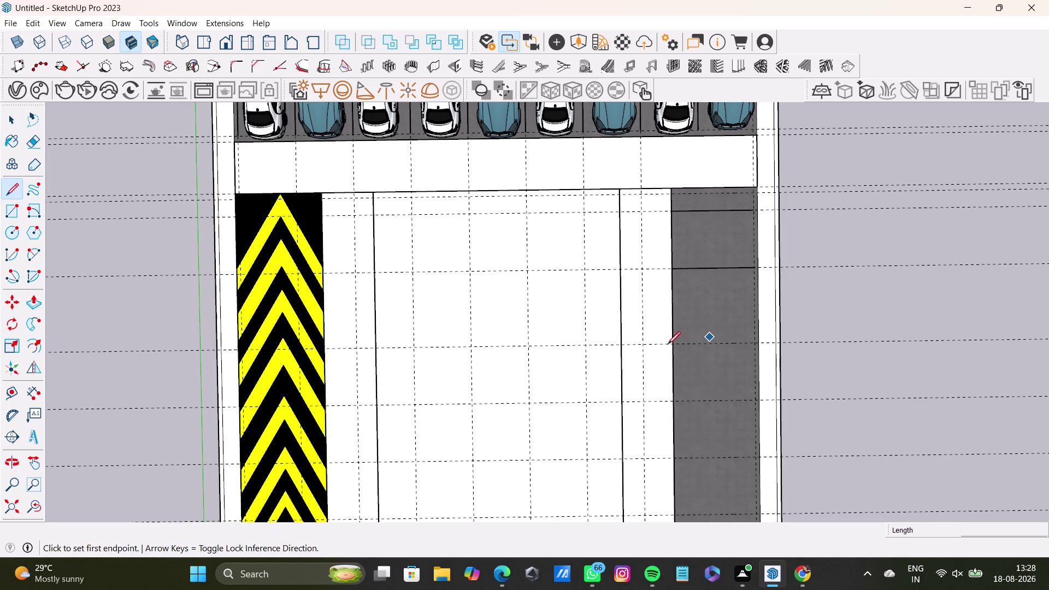
click(673, 345)
click(753, 342)
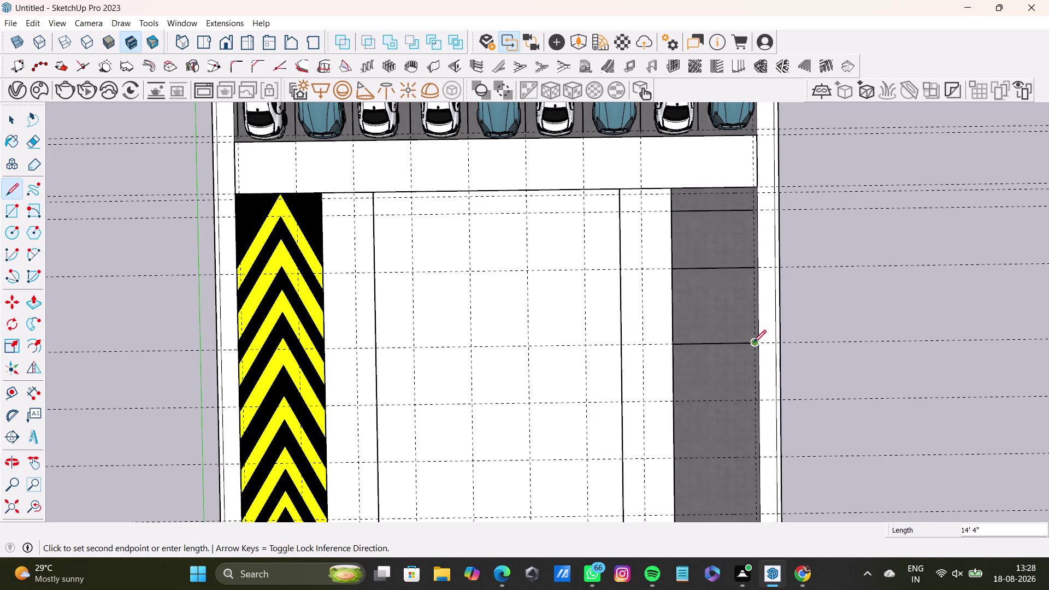
key(space)
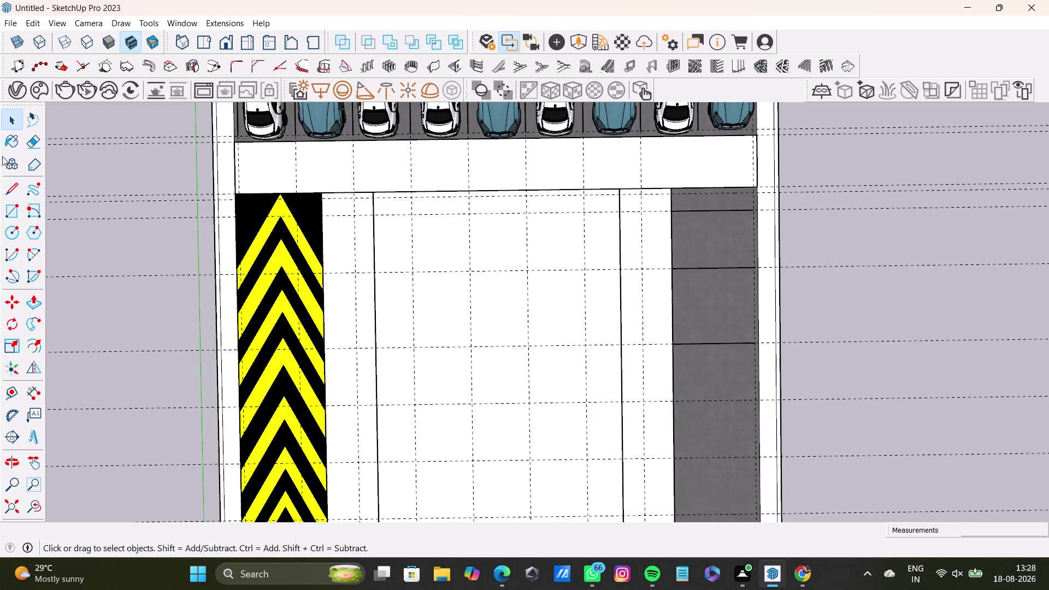
click(12, 189)
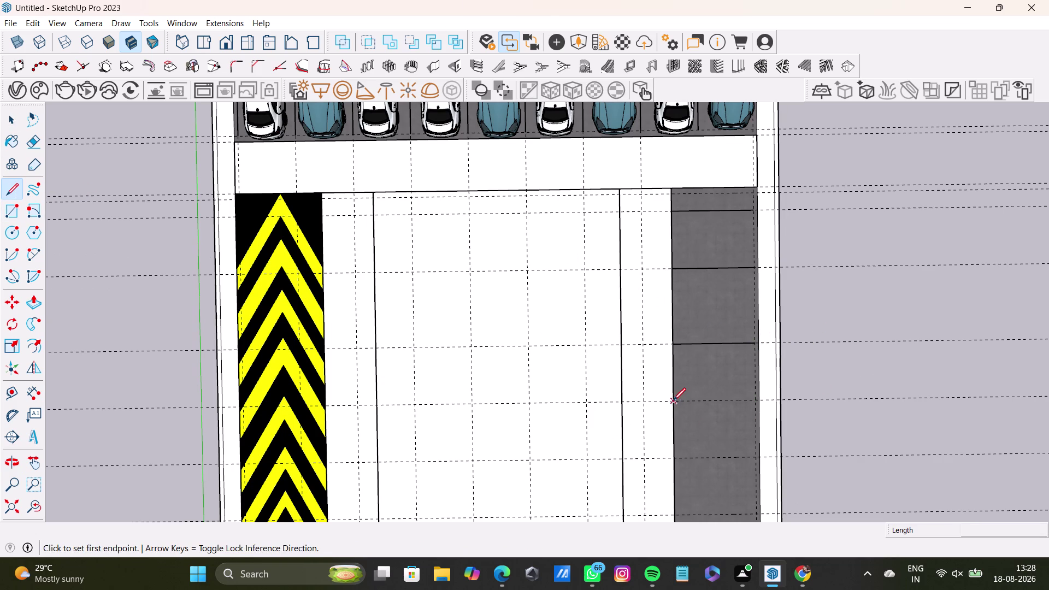
click(674, 400)
click(753, 401)
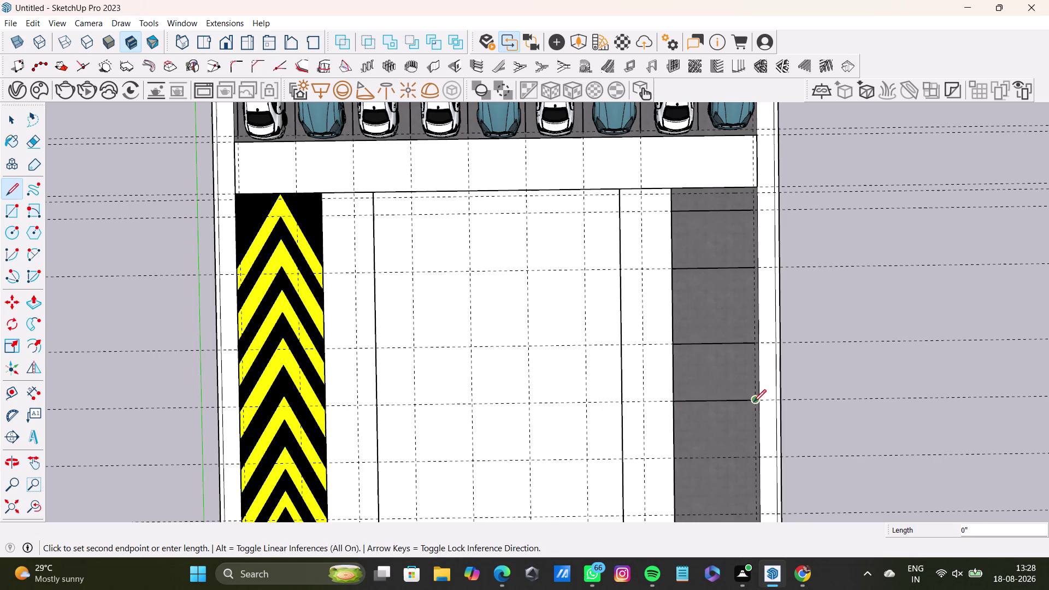
key(space)
Orbit to view the whole strip and add two more dividers, one near its bottom.
click(11, 181)
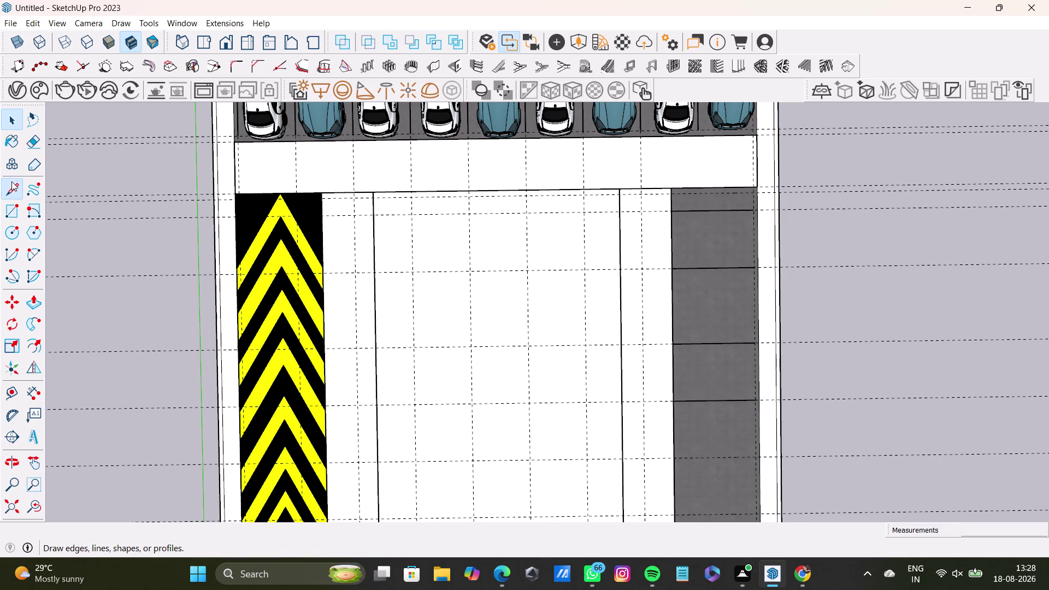
middle_drag(649, 389, 626, 458)
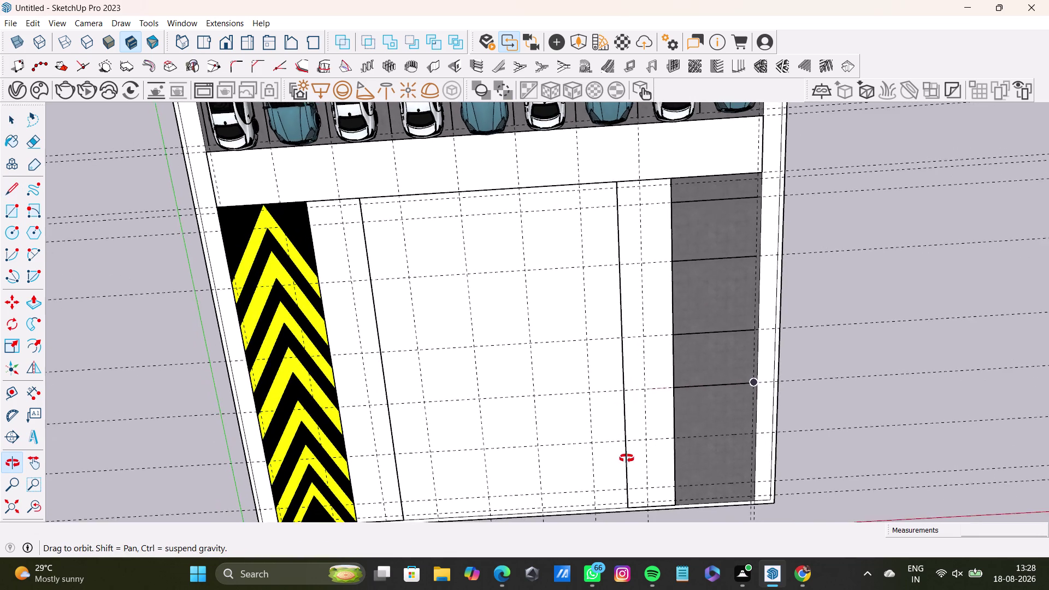
middle_drag(627, 458, 696, 313)
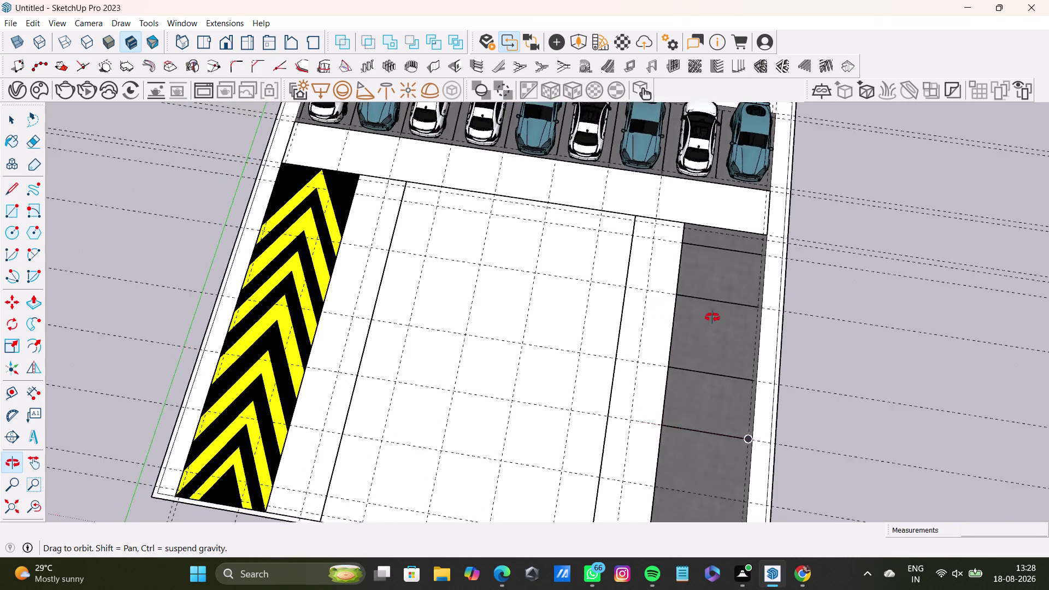
middle_drag(696, 313, 776, 326)
drag(714, 426, 727, 426)
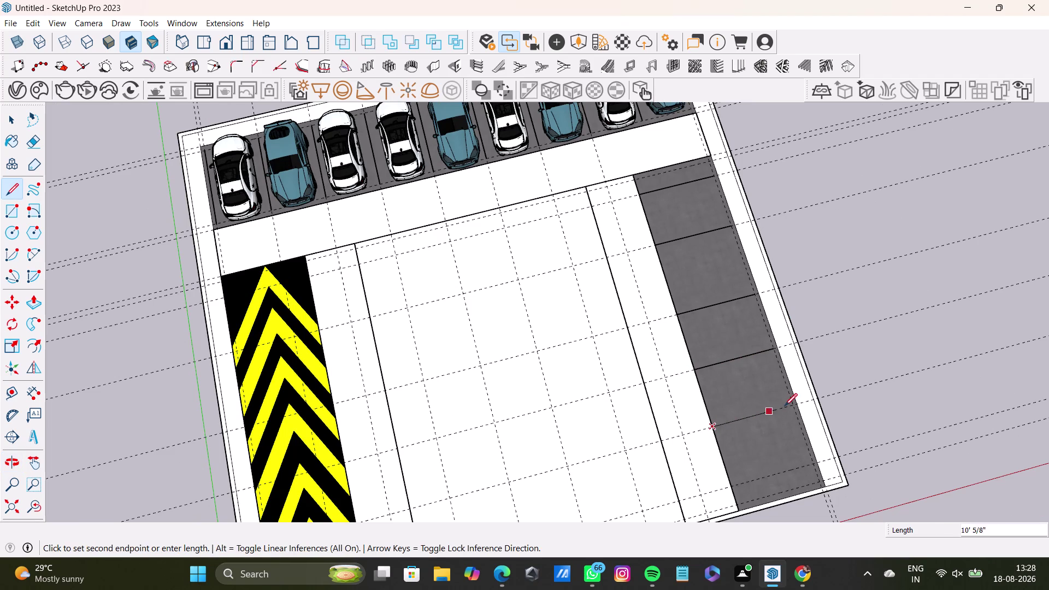
click(791, 405)
key(space)
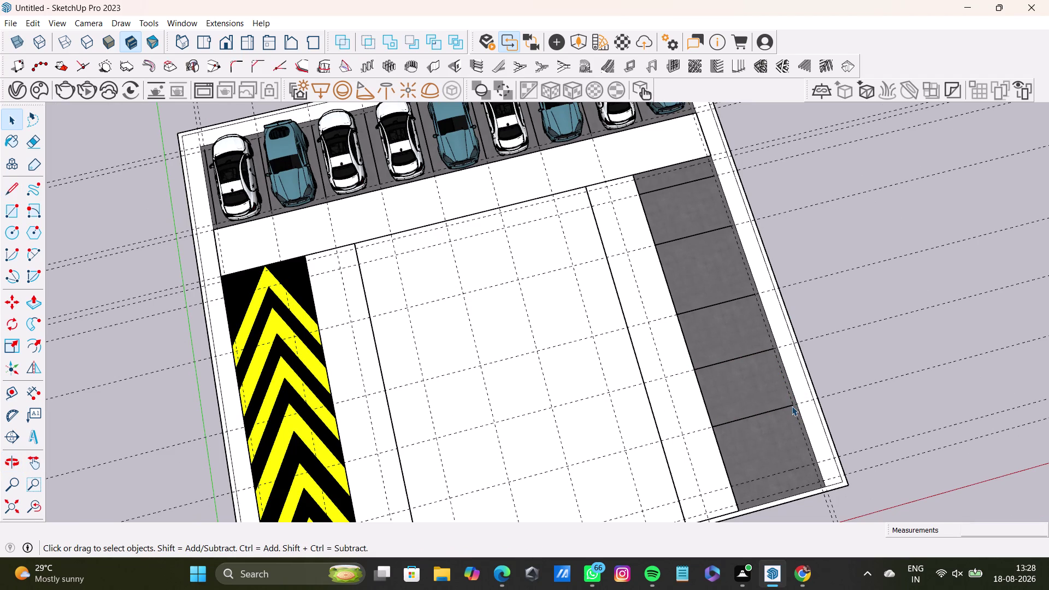
click(12, 190)
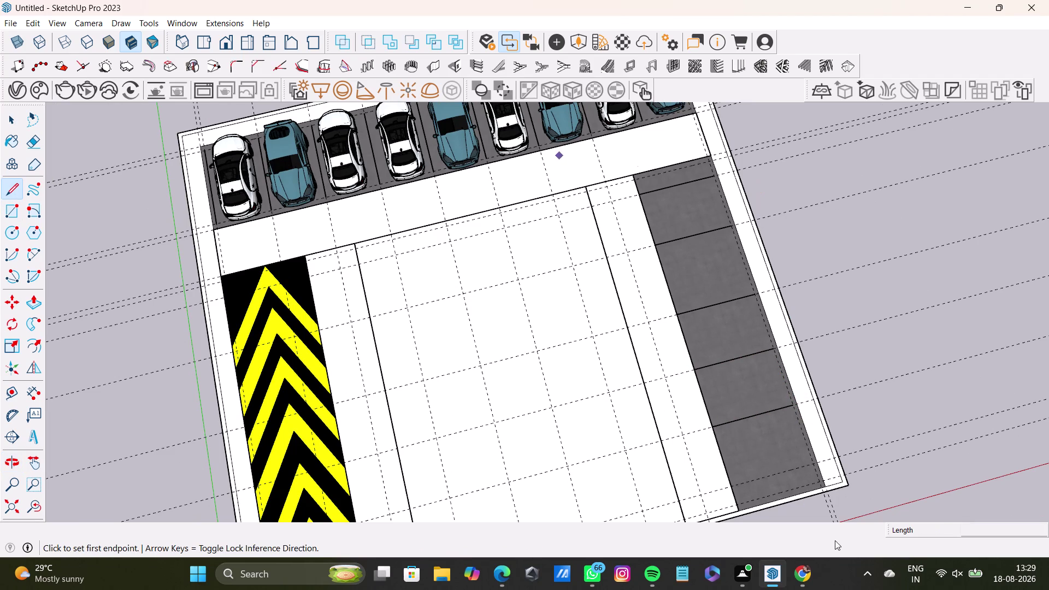
click(731, 485)
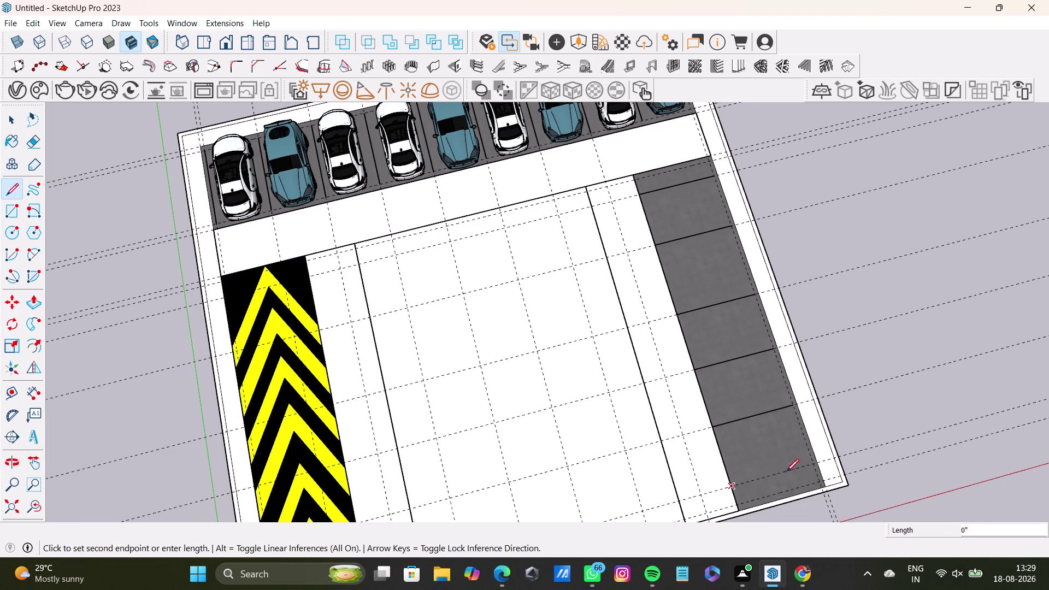
click(814, 462)
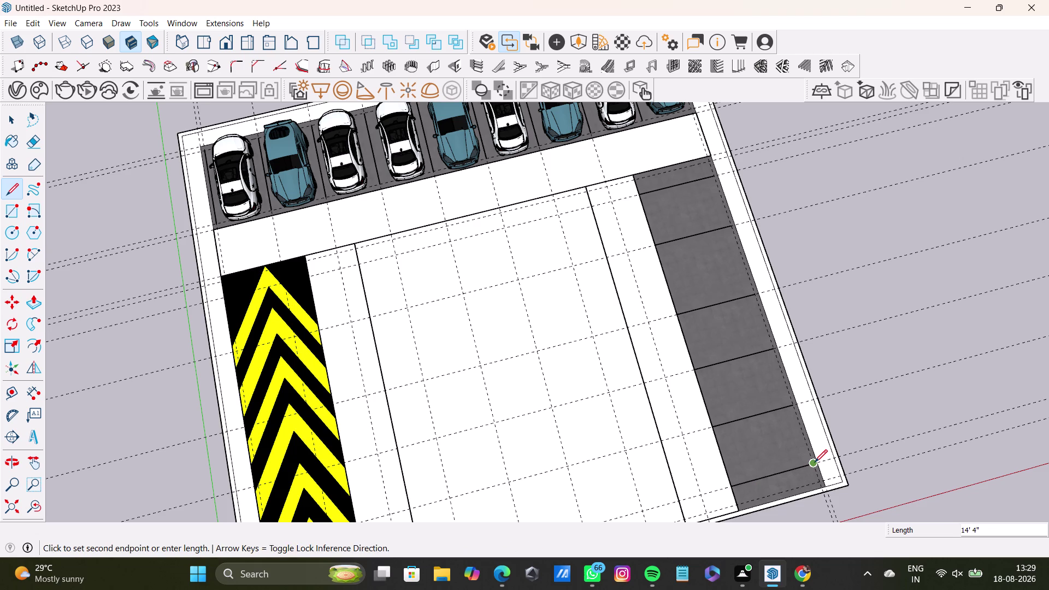
key(space)
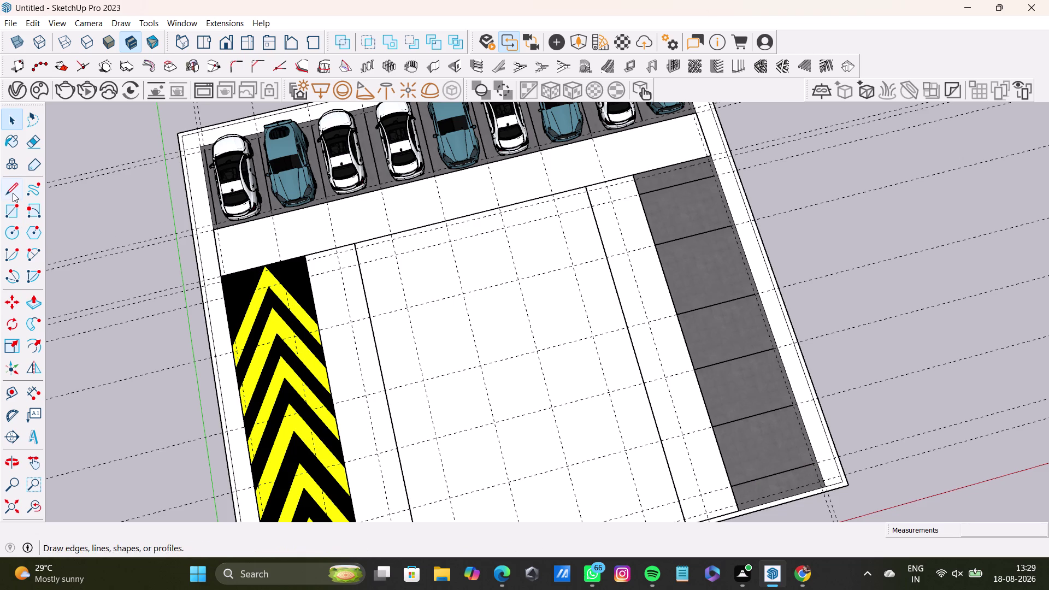
Draw a final line across the strip's lower end.
click(12, 193)
scroll(up, 3)
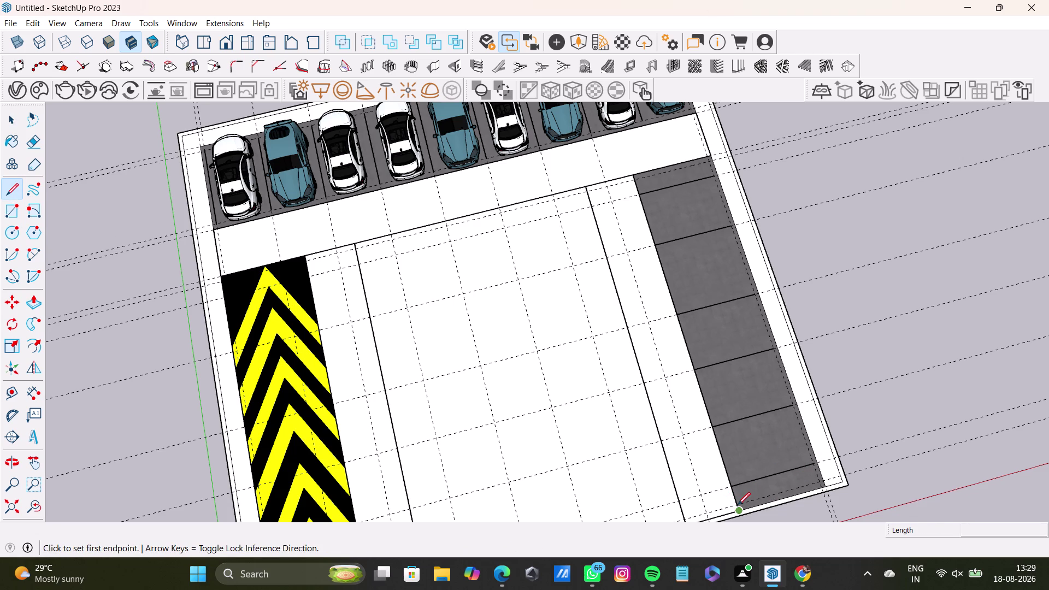
scroll(up, 3)
click(738, 505)
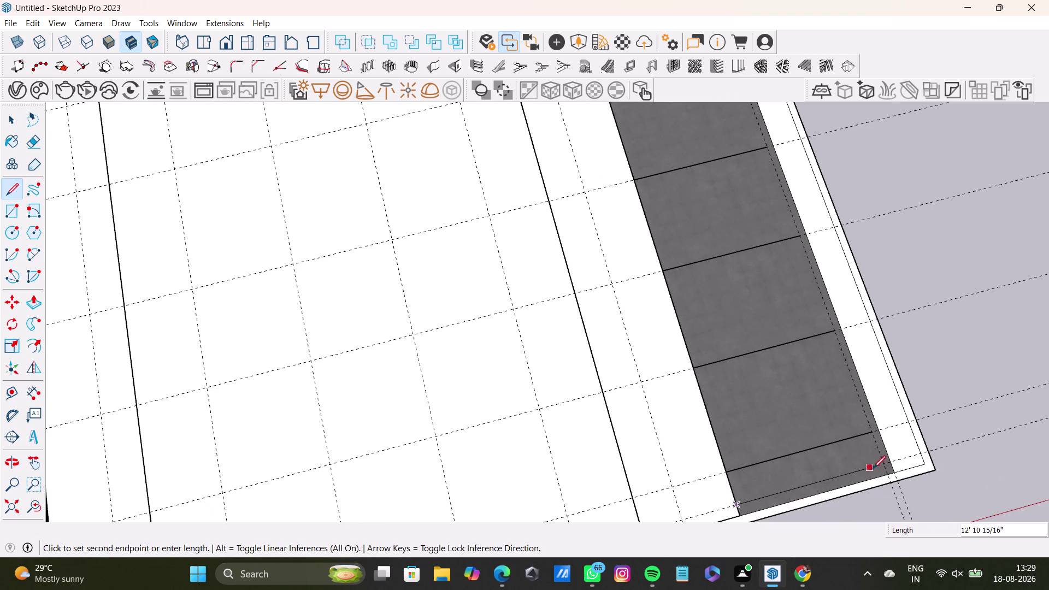
click(878, 464)
key(space)
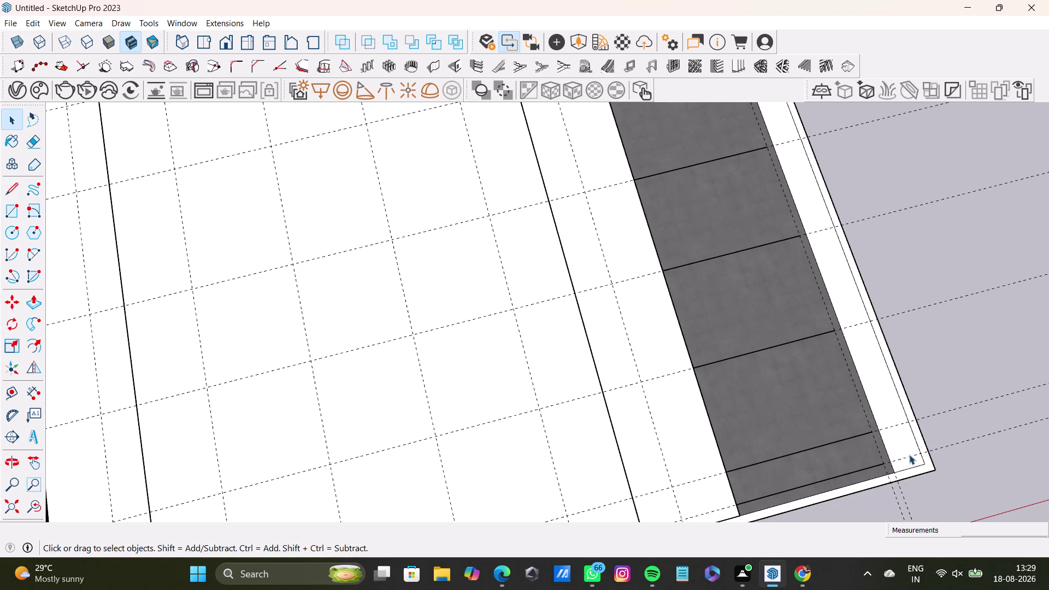
middle_drag(711, 388, 639, 450)
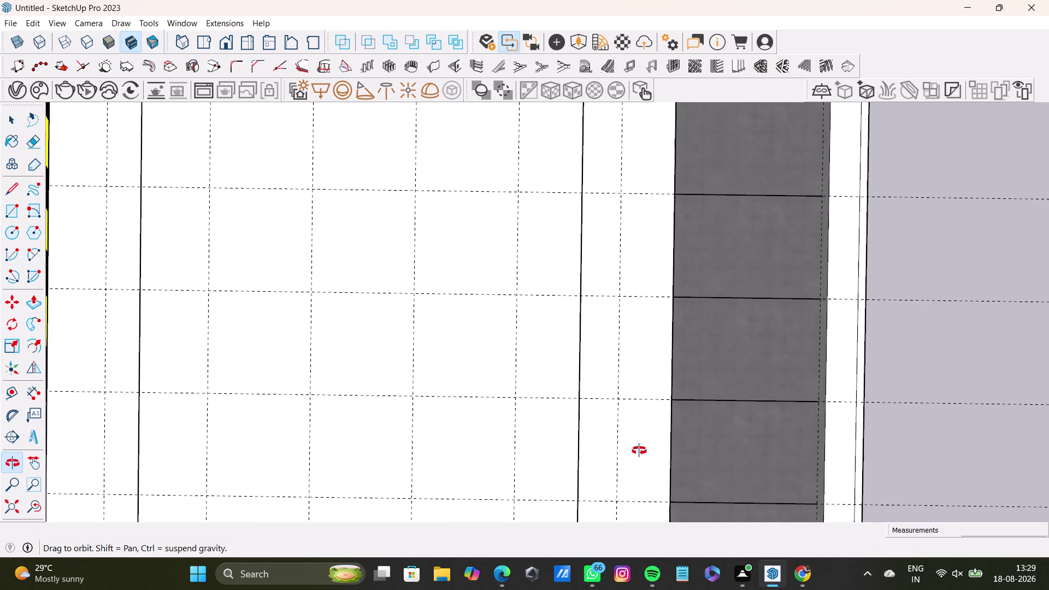
middle_drag(639, 450, 829, 266)
scroll(down, 3)
scroll(up, 3)
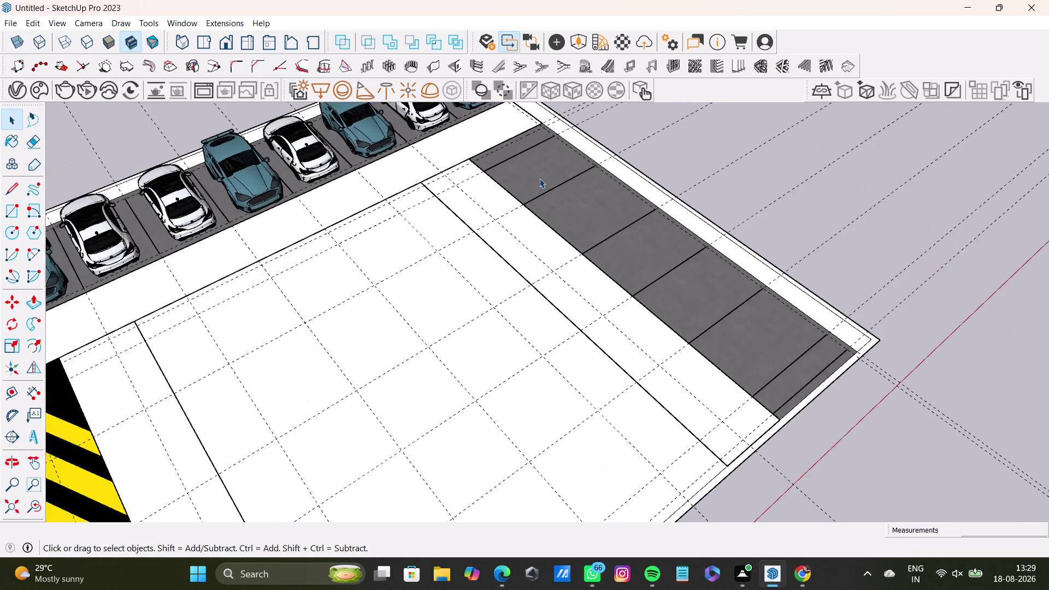
scroll(up, 3)
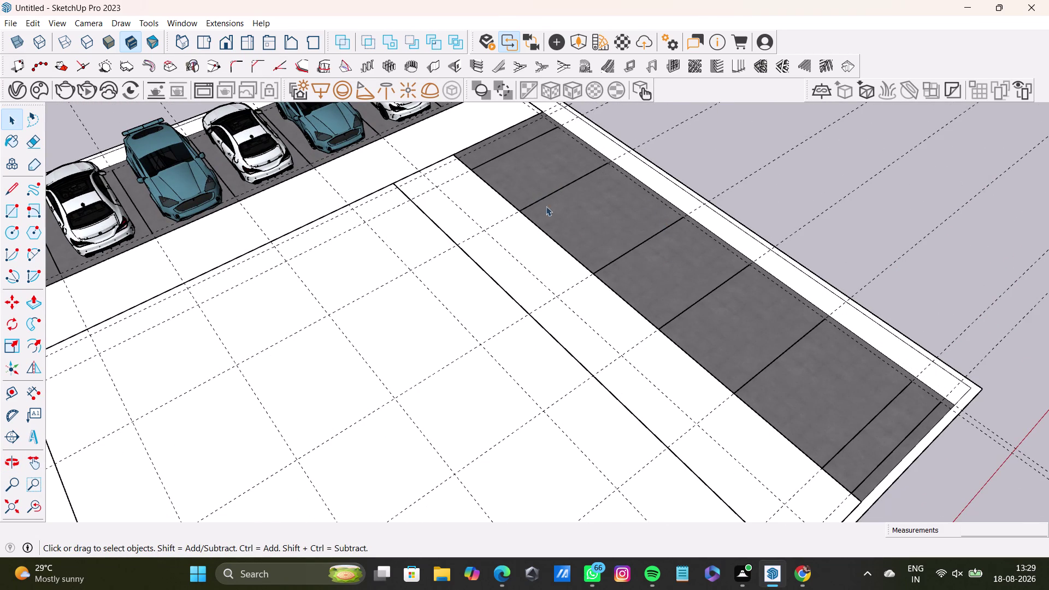
click(16, 188)
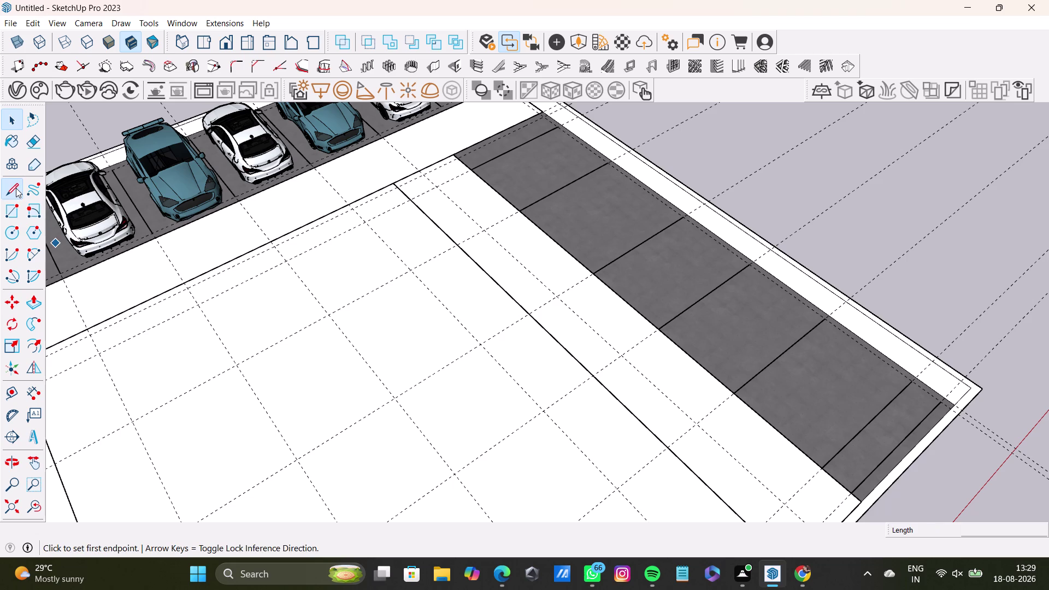
key(space)
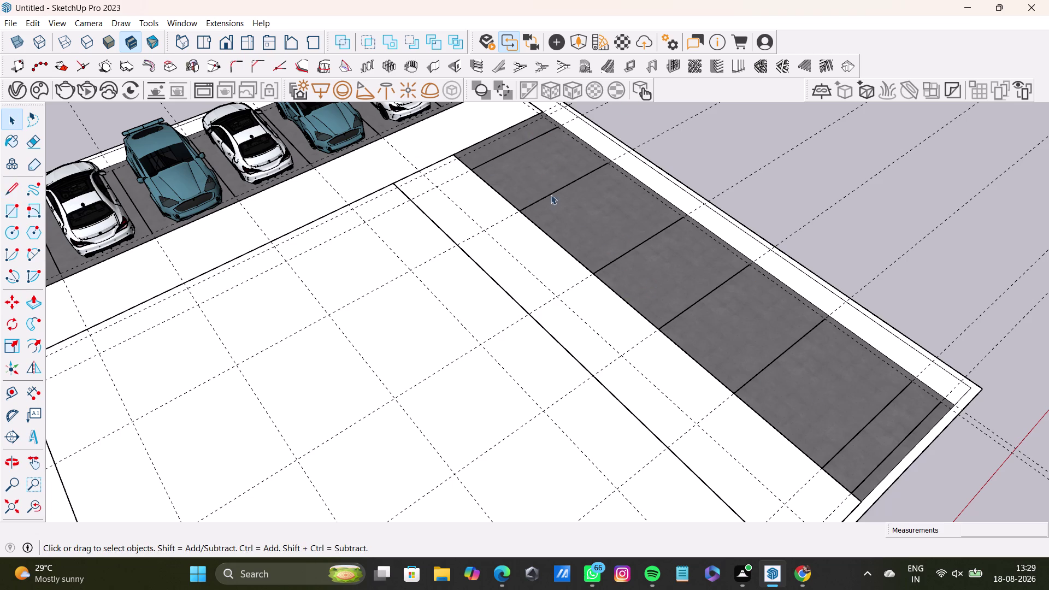
click(543, 161)
middle_drag(749, 200, 527, 272)
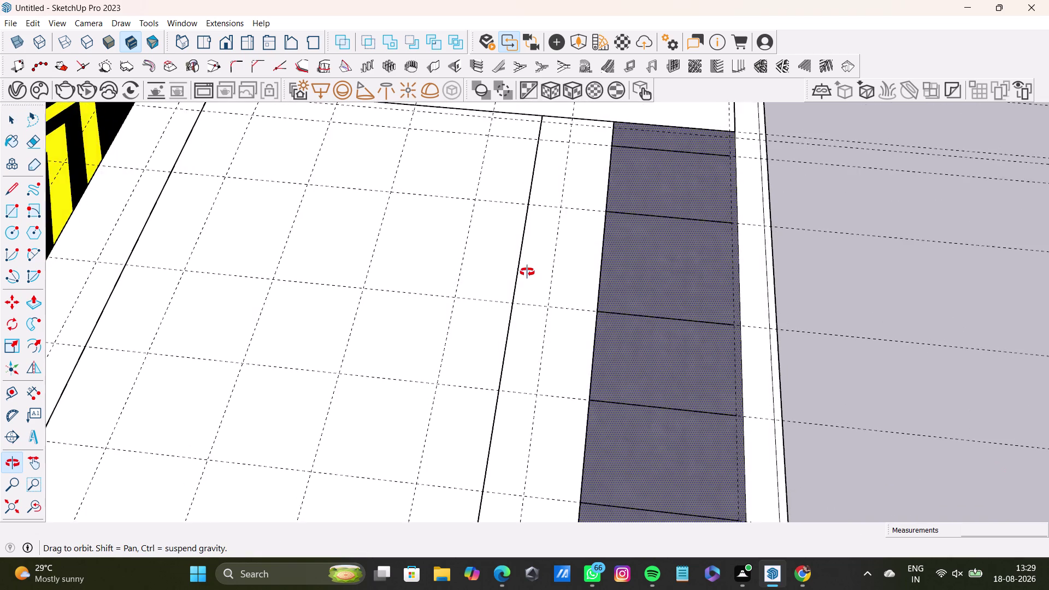
middle_drag(527, 272, 540, 169)
scroll(down, 3)
middle_drag(540, 175, 520, 198)
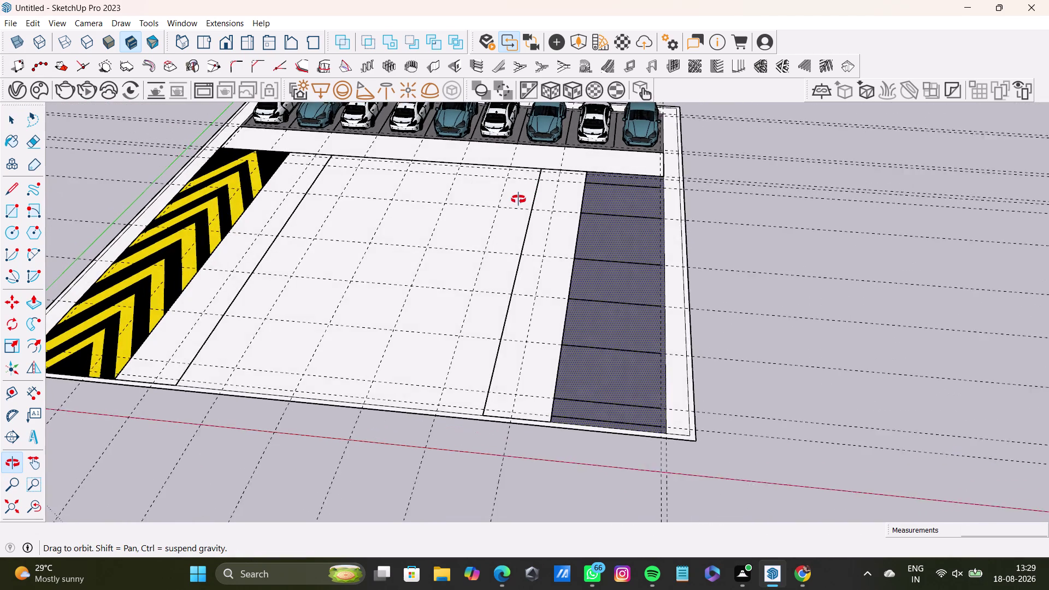
middle_drag(521, 198, 518, 200)
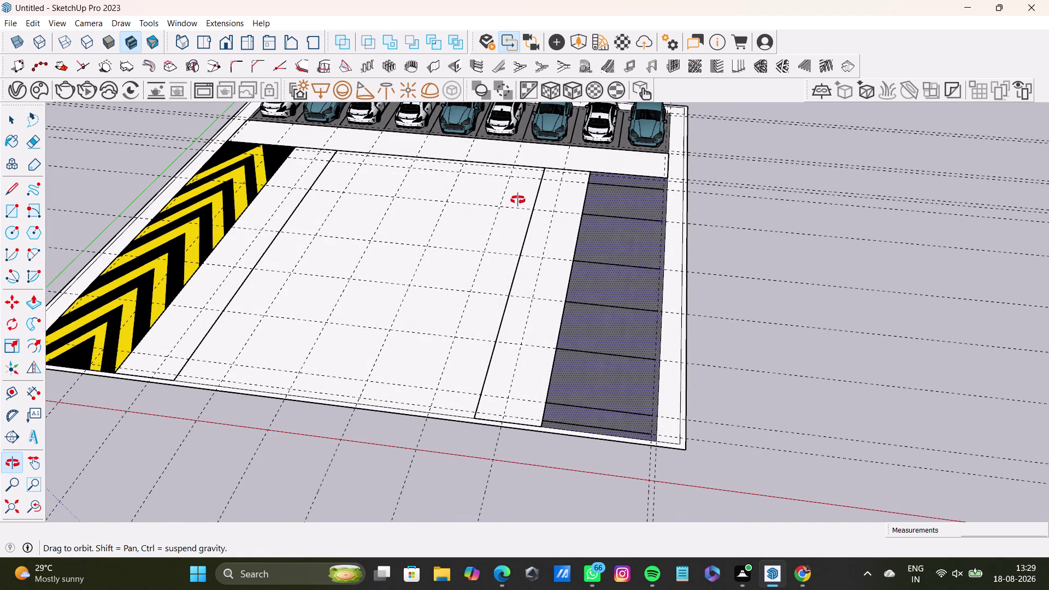
middle_drag(518, 200, 607, 244)
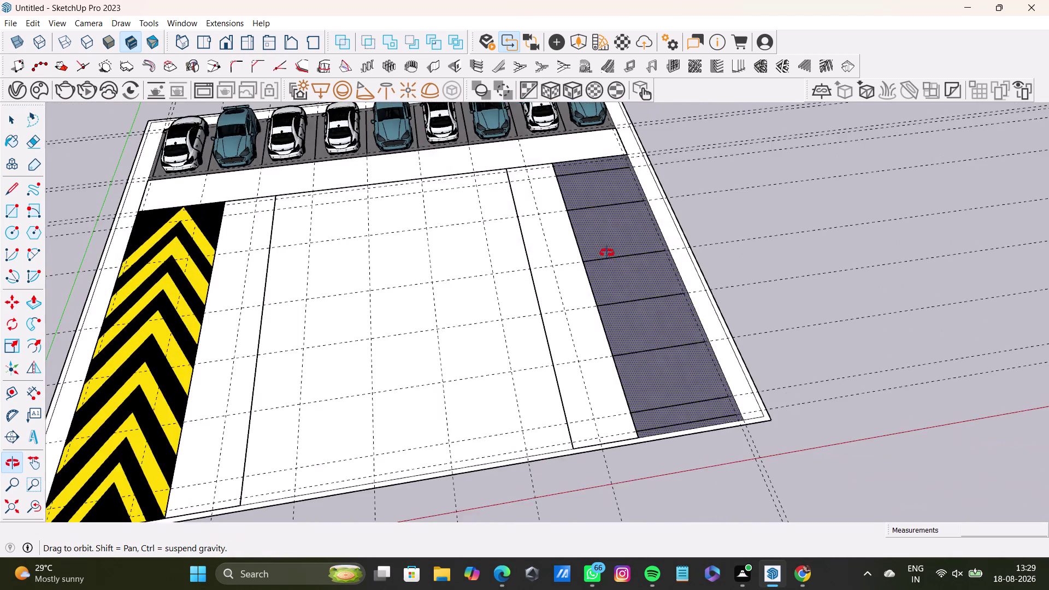
middle_drag(607, 244, 742, 296)
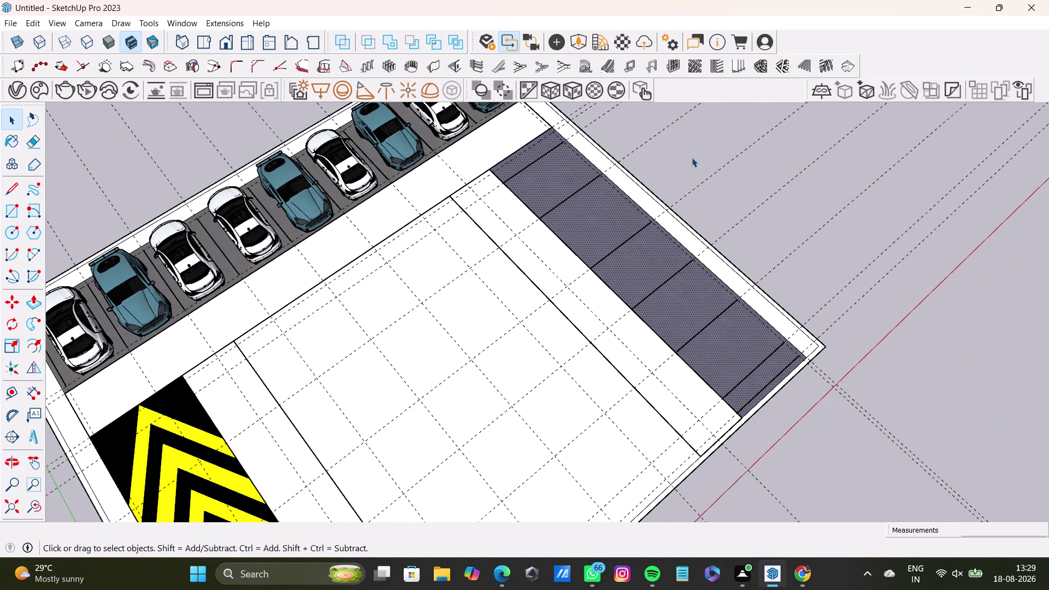
click(691, 155)
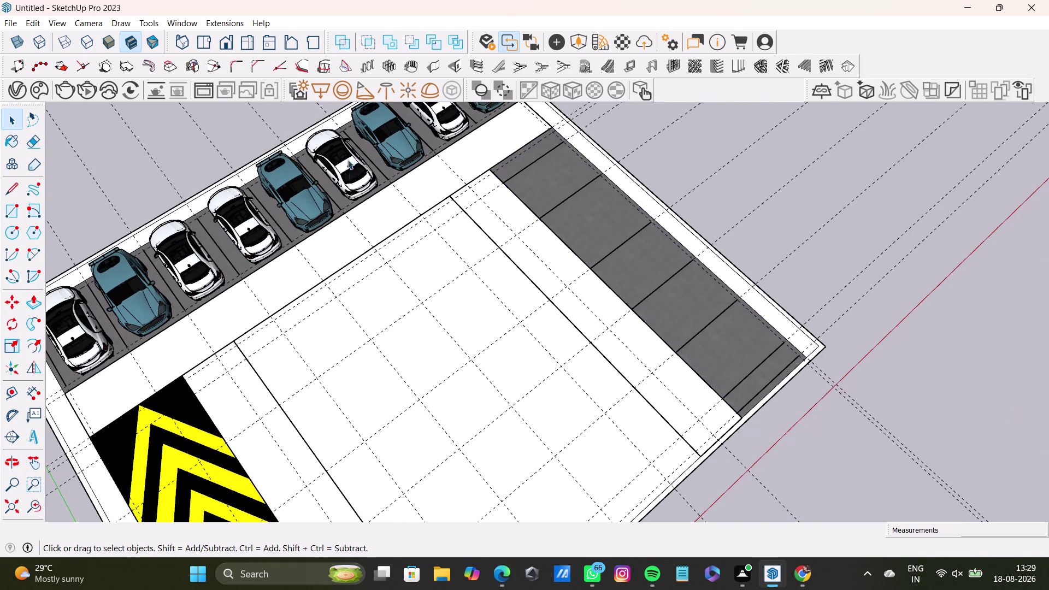
Move the white top-row car to just beyond the grey strip's top end.
click(341, 151)
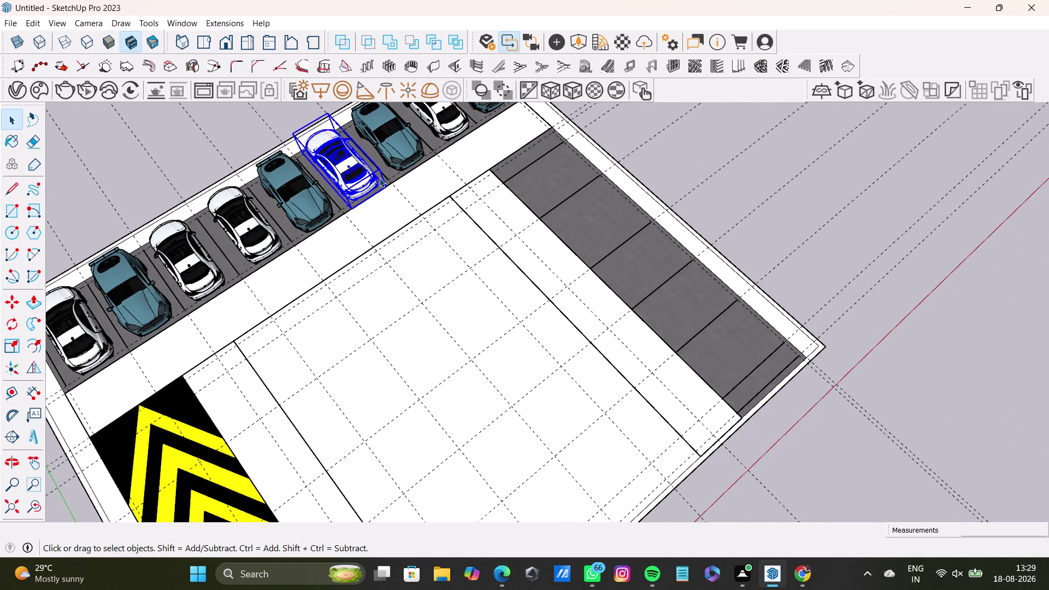
key(m)
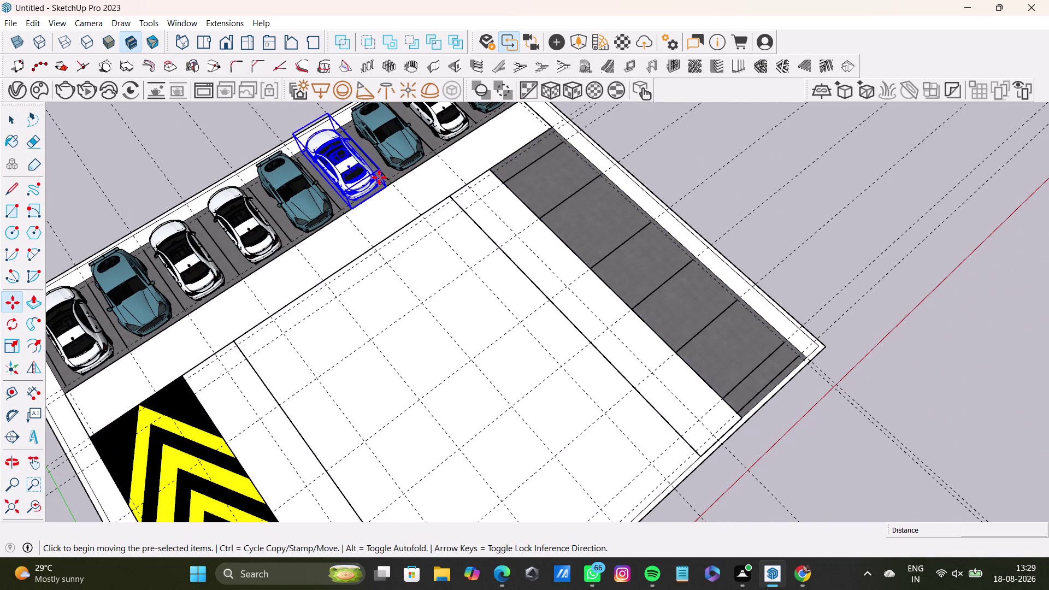
click(379, 178)
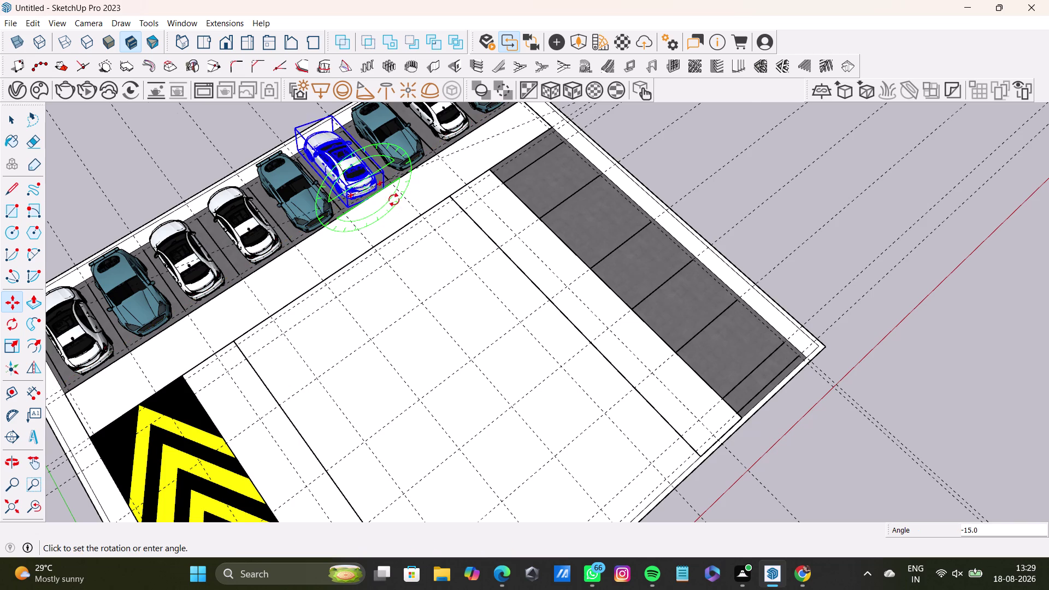
key(space)
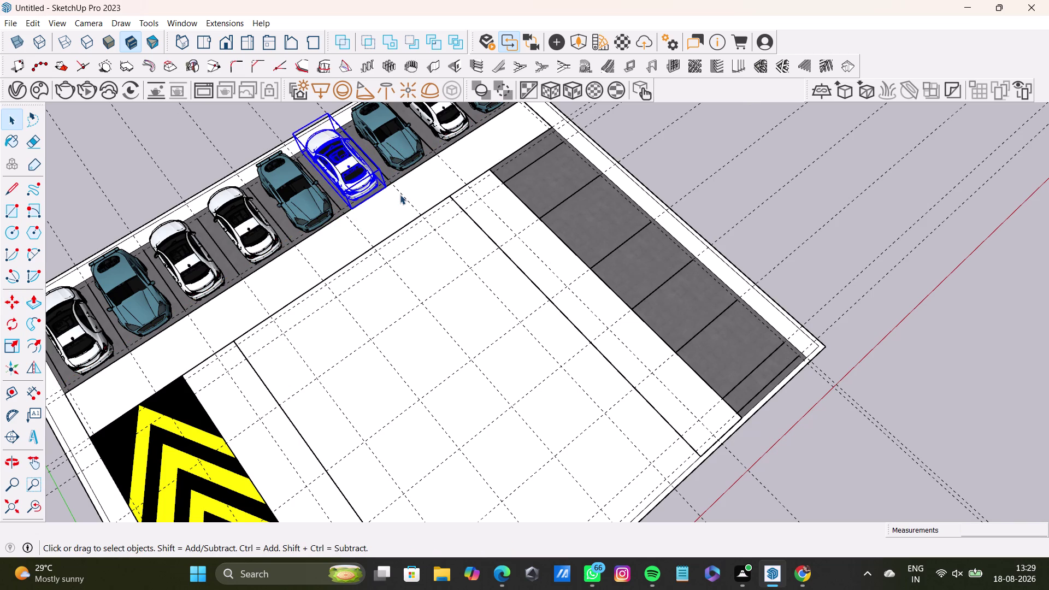
click(361, 175)
key(m)
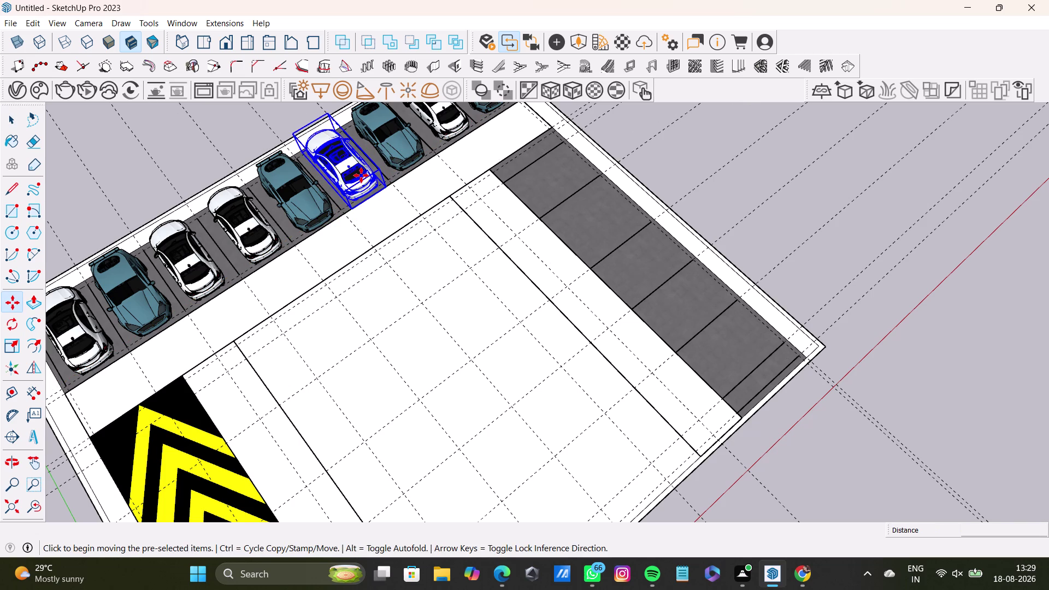
click(342, 166)
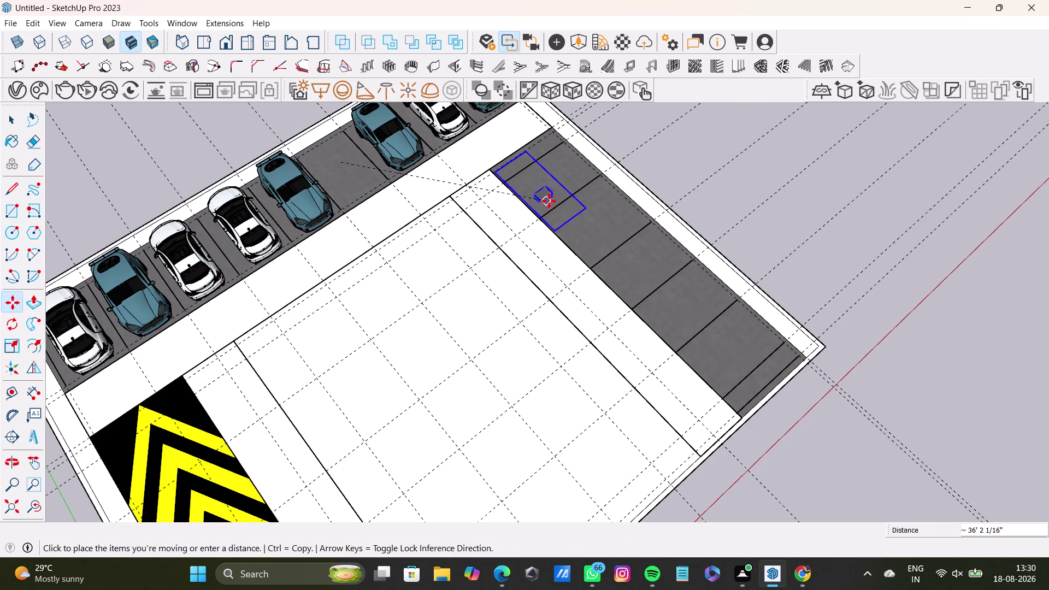
click(690, 154)
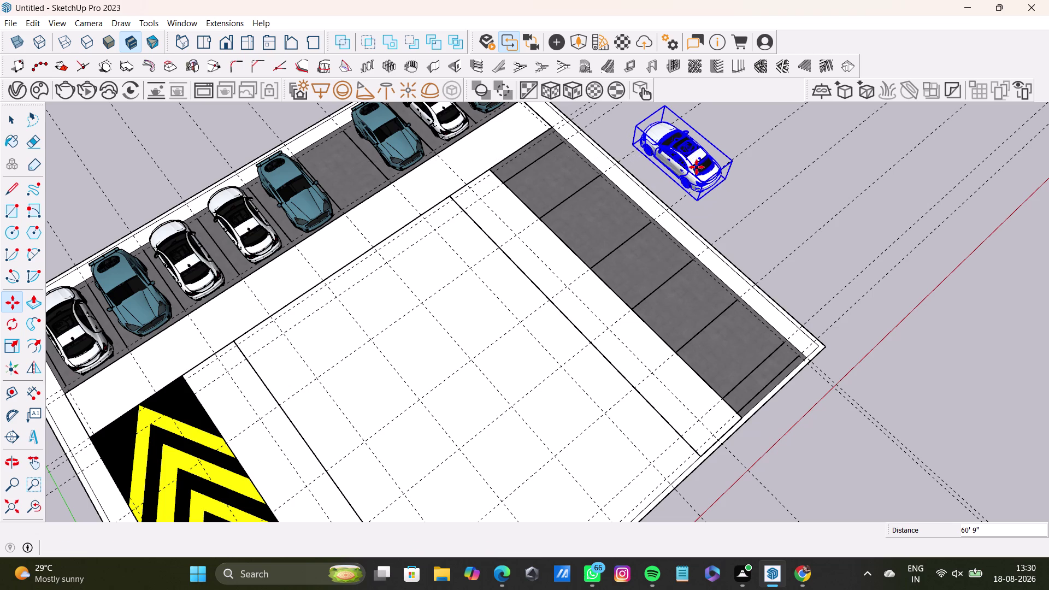
key(space)
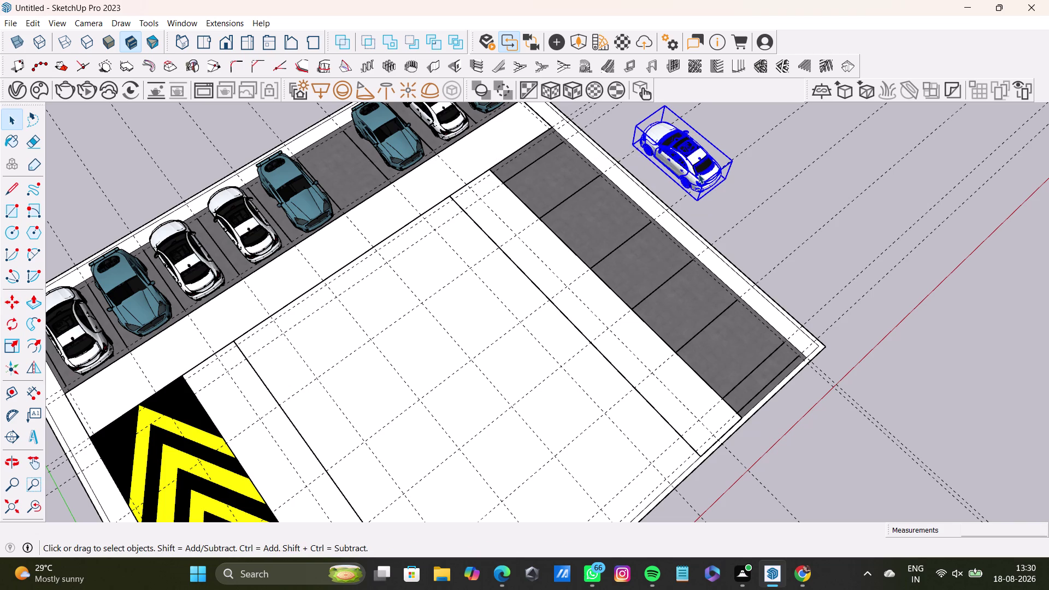